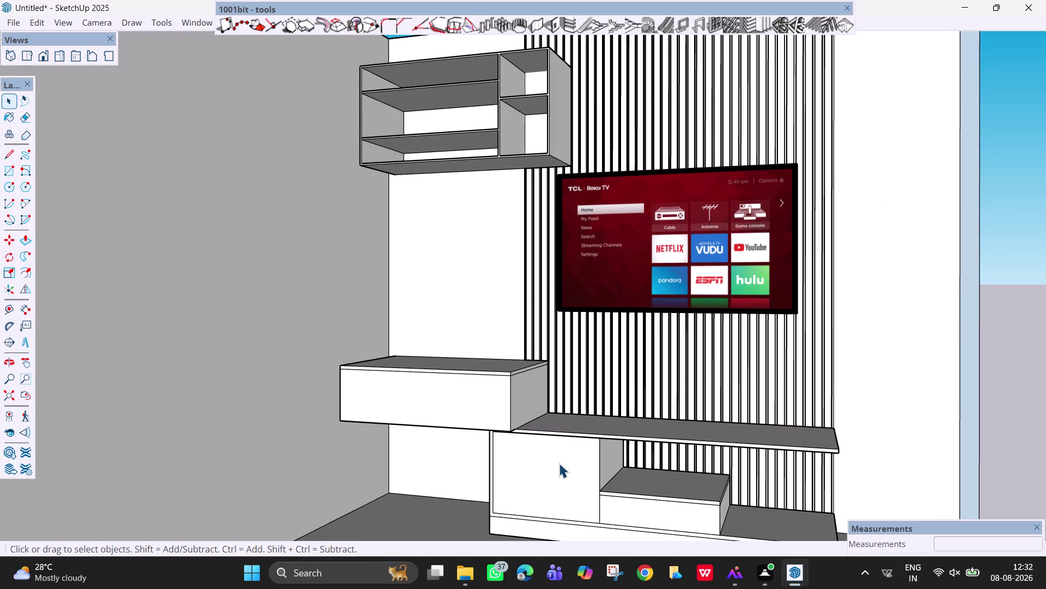
Offset the lower cabinet door face inward by 6 mm.
key(p)
click(559, 462)
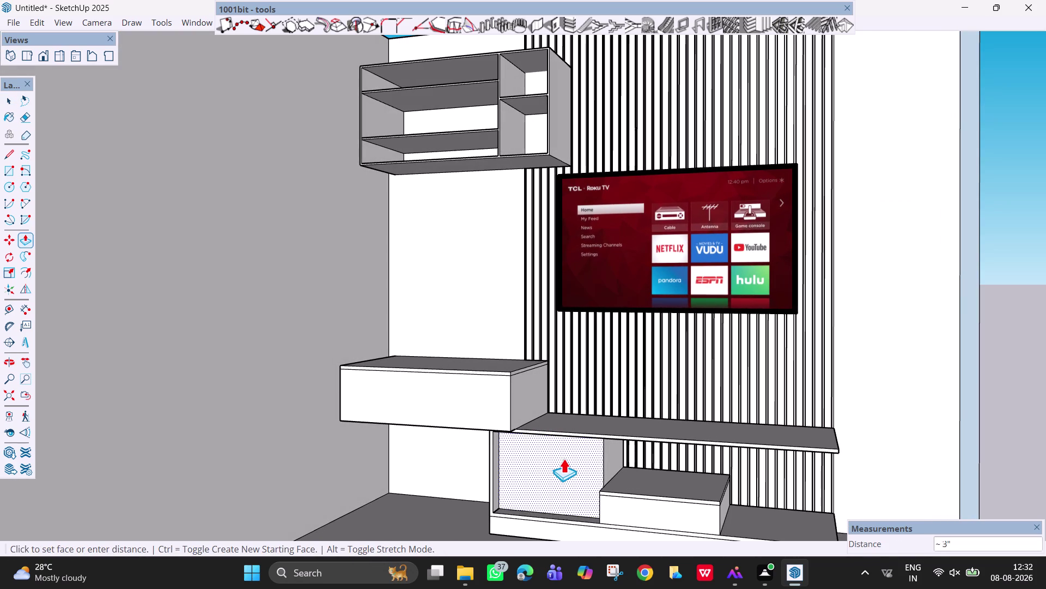
key(Escape)
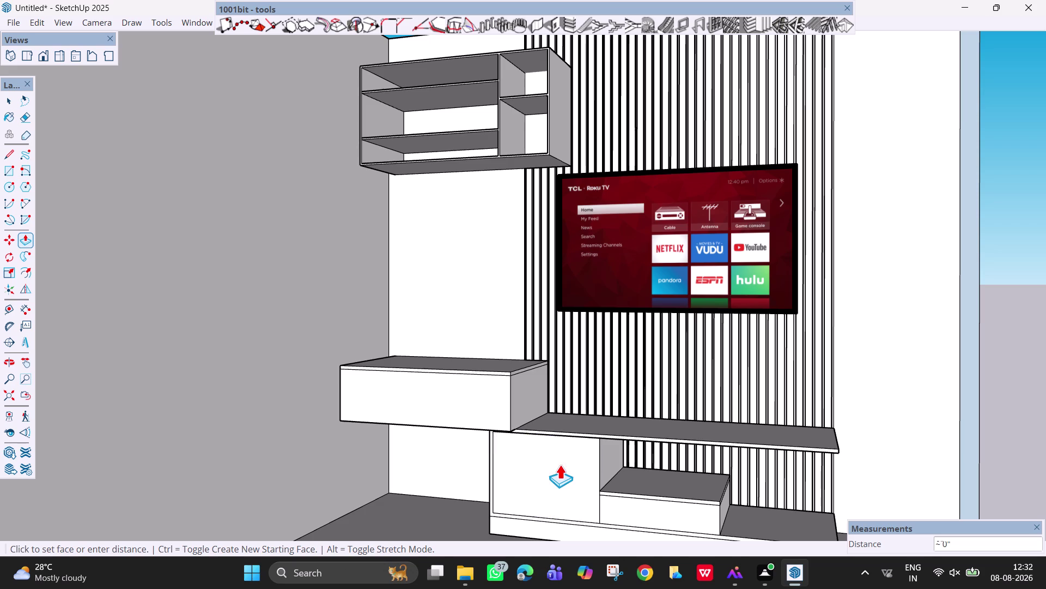
scroll(up, 3)
scroll(down, 3)
middle_drag(579, 465, 602, 453)
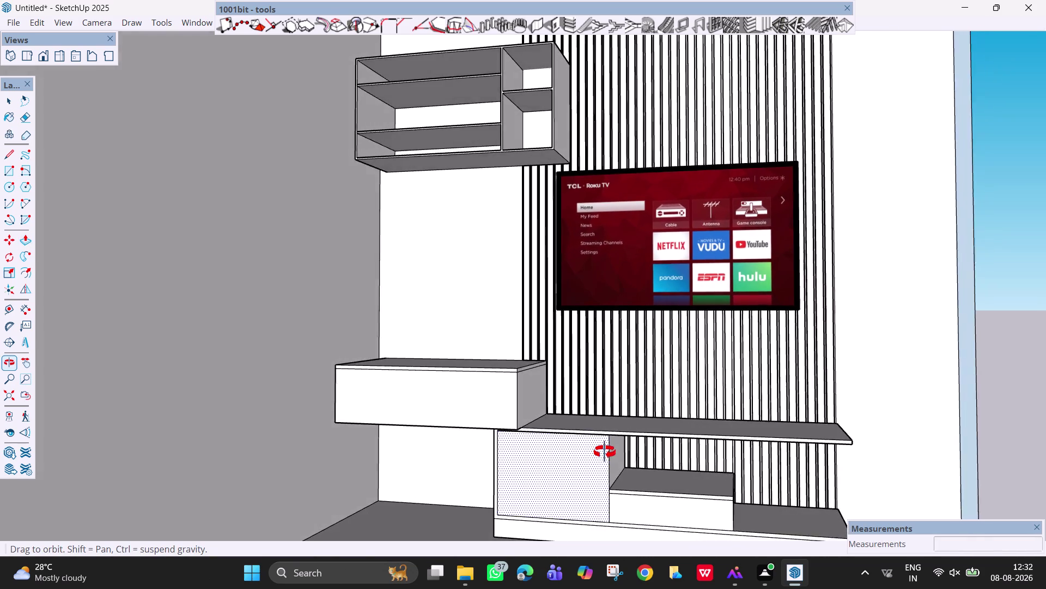
middle_drag(602, 453, 621, 442)
key(f)
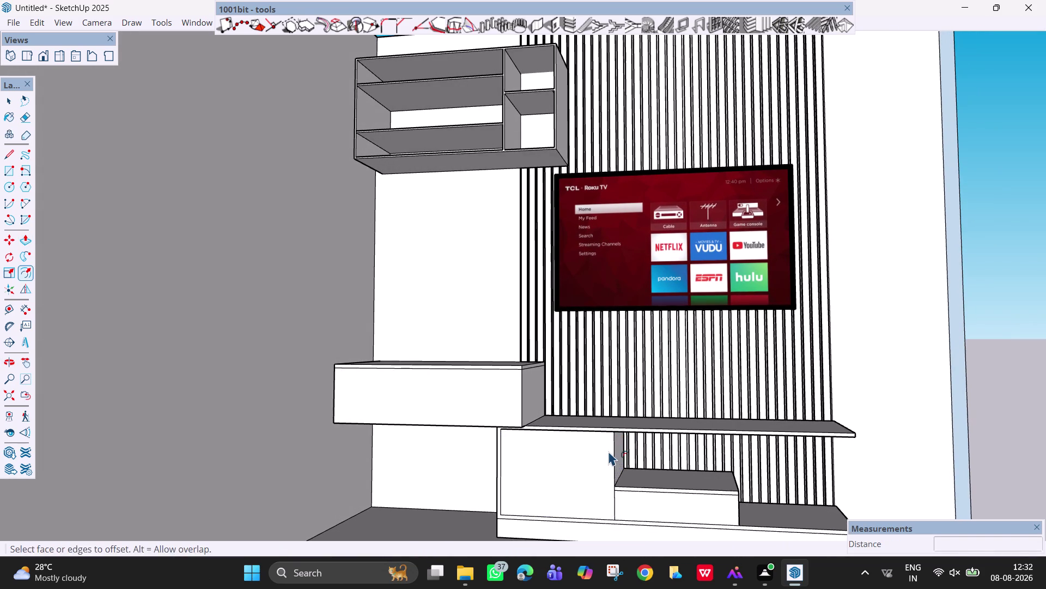
click(606, 454)
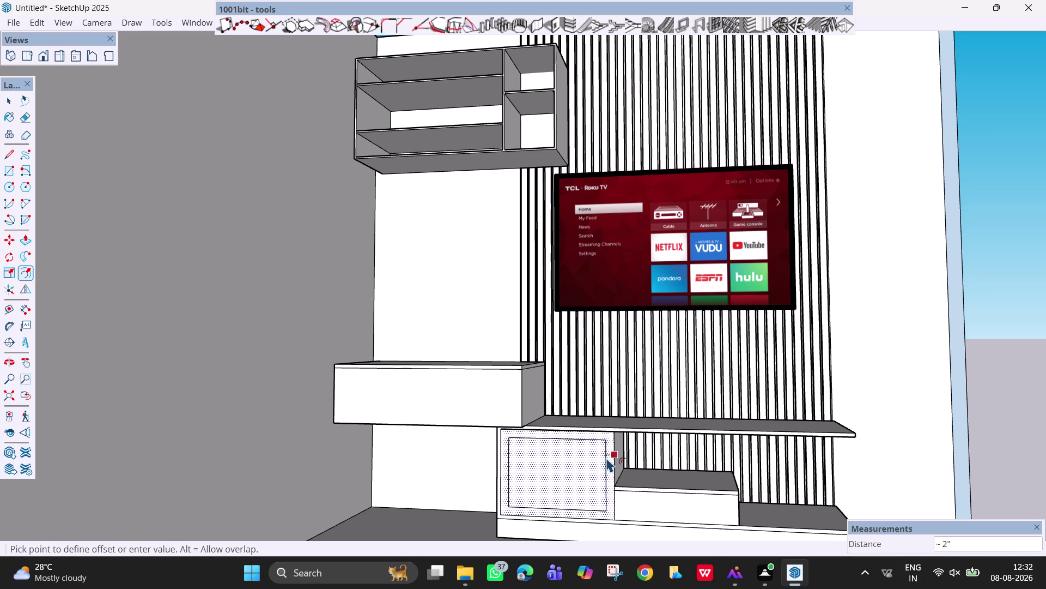
text(6mm)
key(Return)
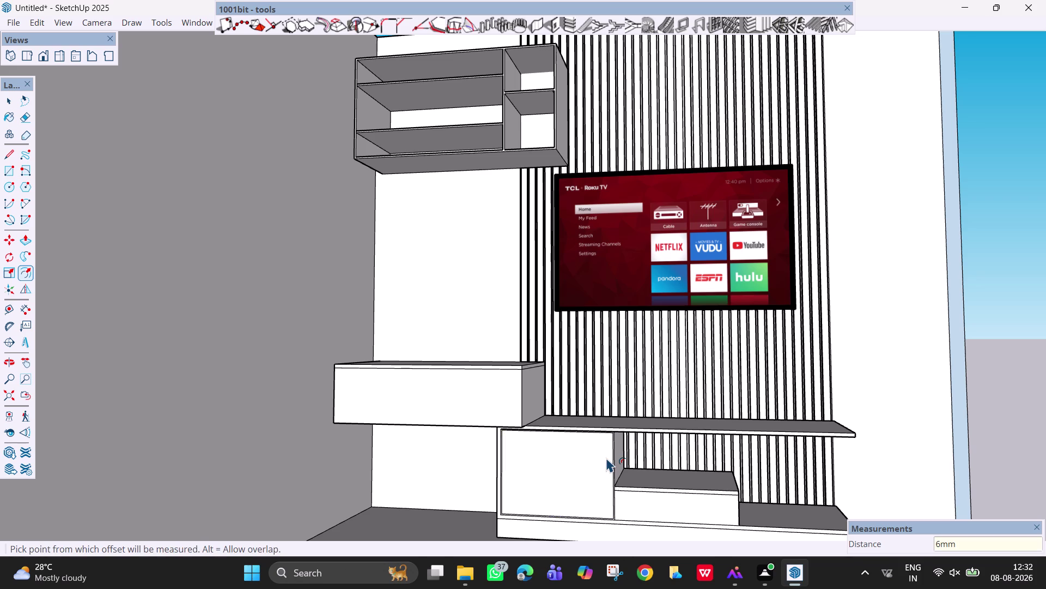
Offset the upper drawer front inward by 6 mm.
click(504, 391)
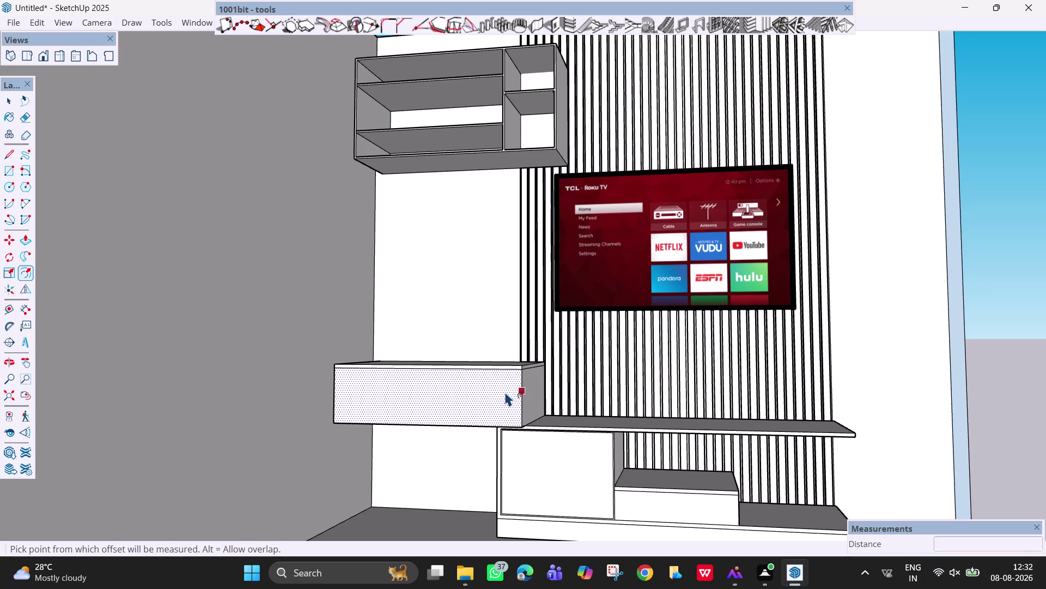
text(6)
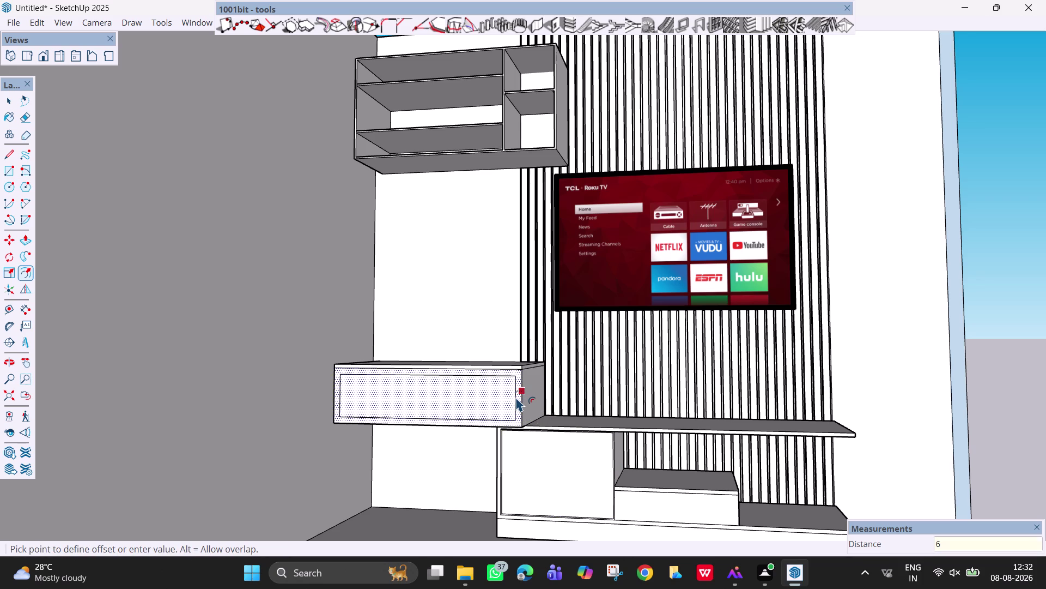
text(mm)
key(Return)
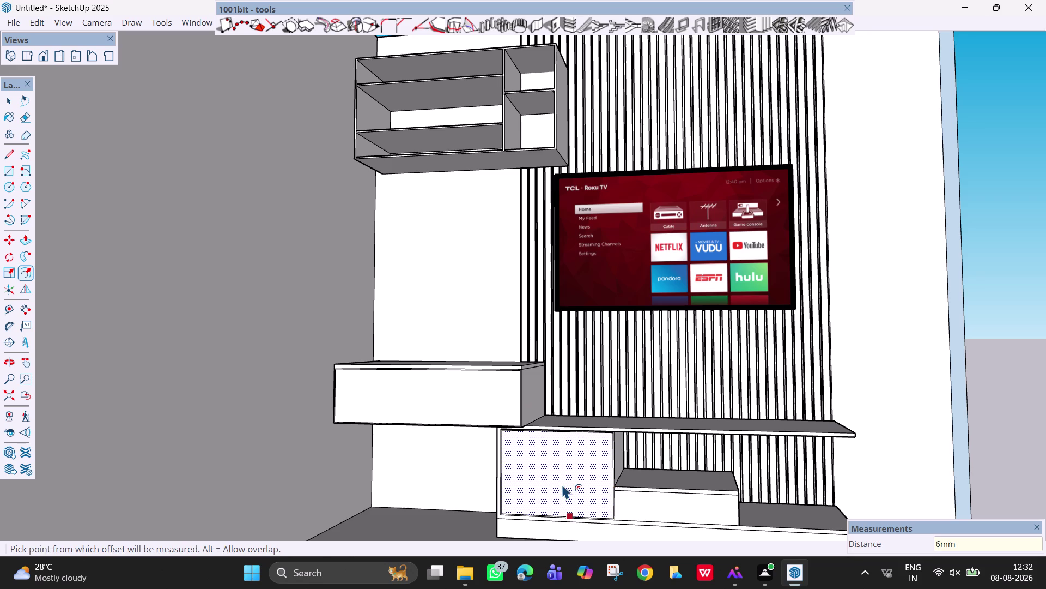
key(space)
scroll(up, 3)
middle_drag(553, 459, 462, 484)
key(Escape)
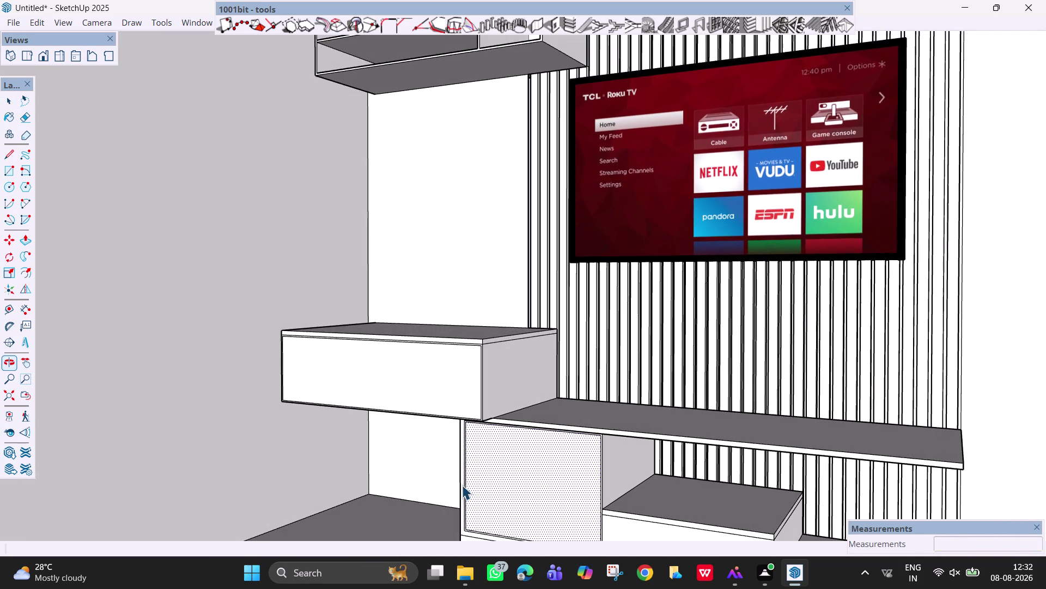
Push/pull the lower door's inset panel, entering a 36 mm distance.
key(p)
click(547, 473)
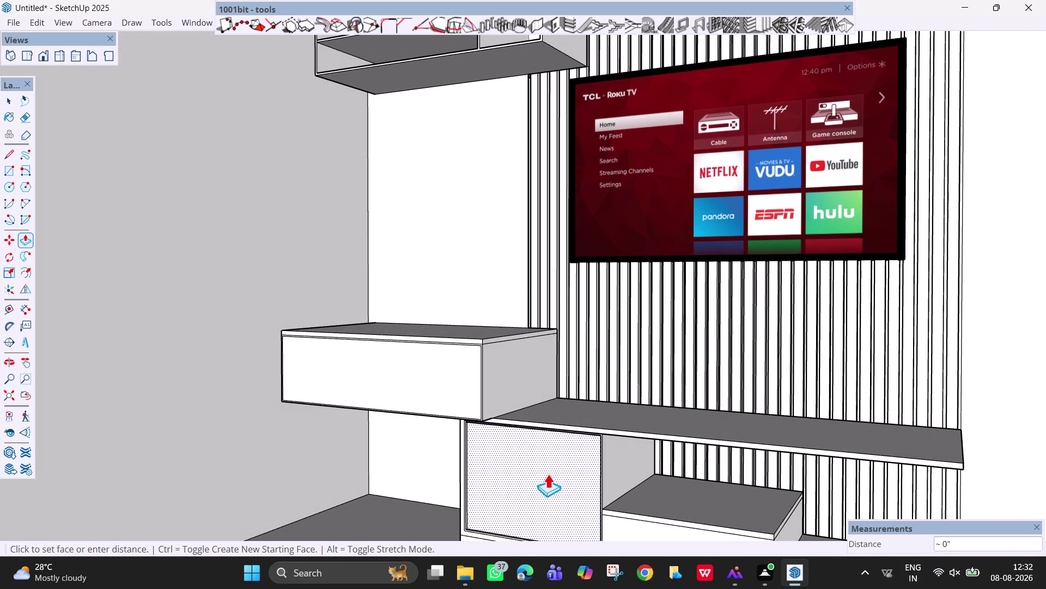
text(18m)
text(m)
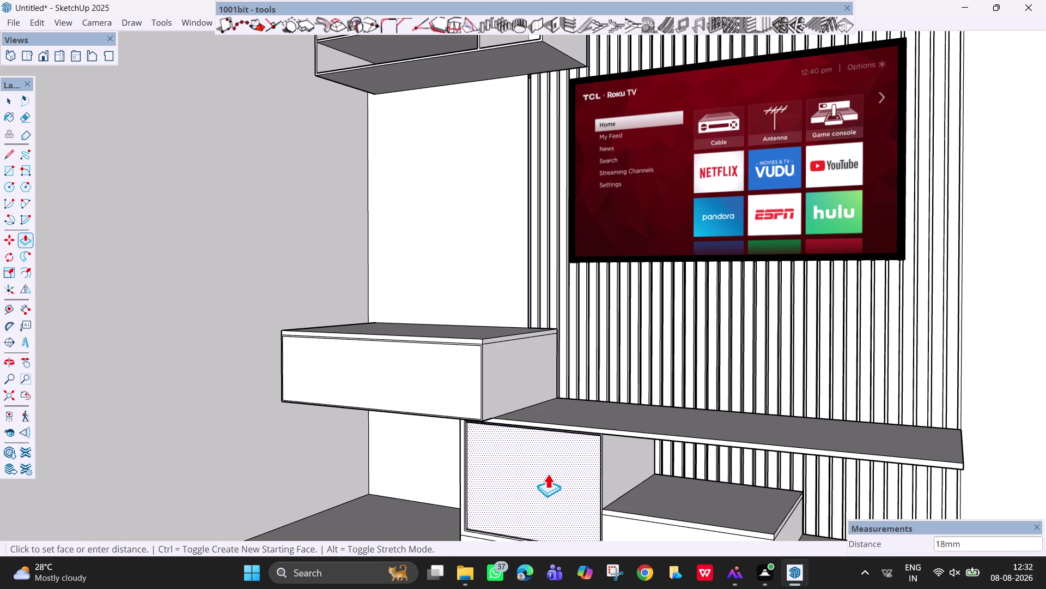
scroll(up, 3)
middle_drag(554, 476, 586, 482)
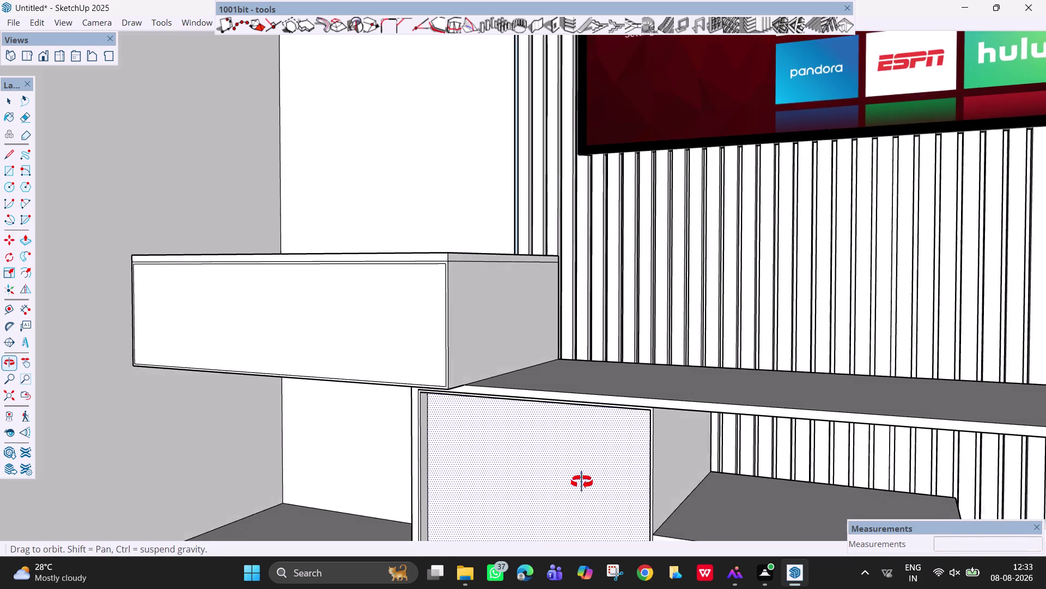
middle_drag(585, 482, 652, 493)
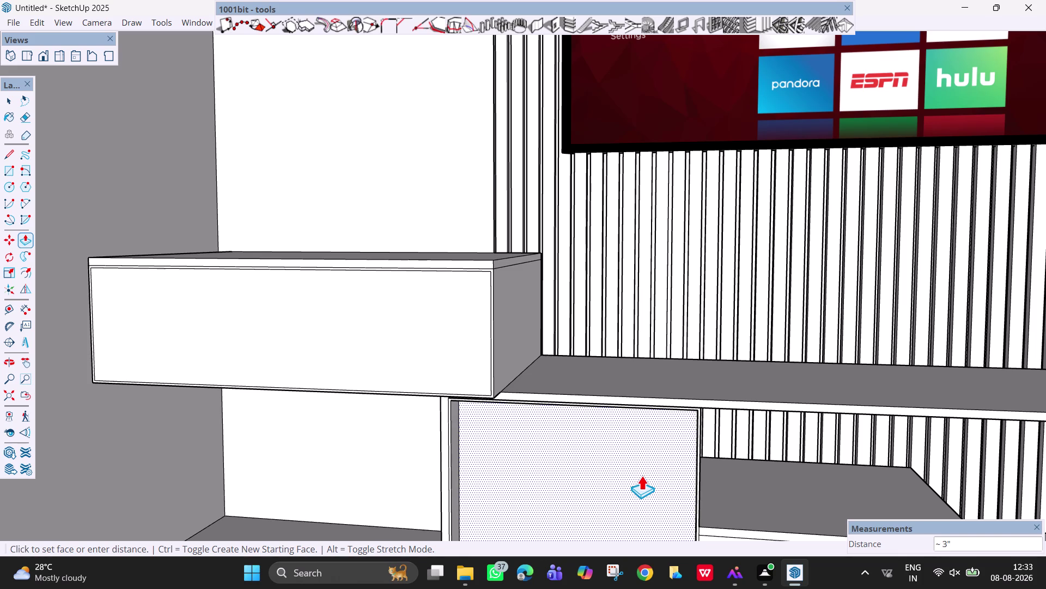
text(36)
text(m)
text(m)
key(Return)
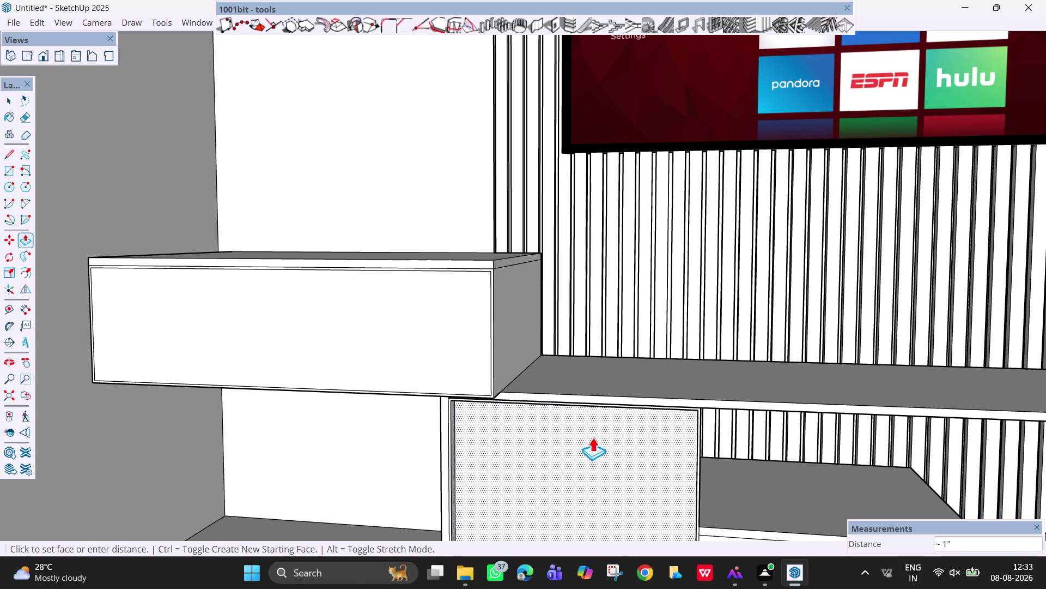
Retry an 18 mm push on the door panel, undoing the oversized pull.
click(593, 437)
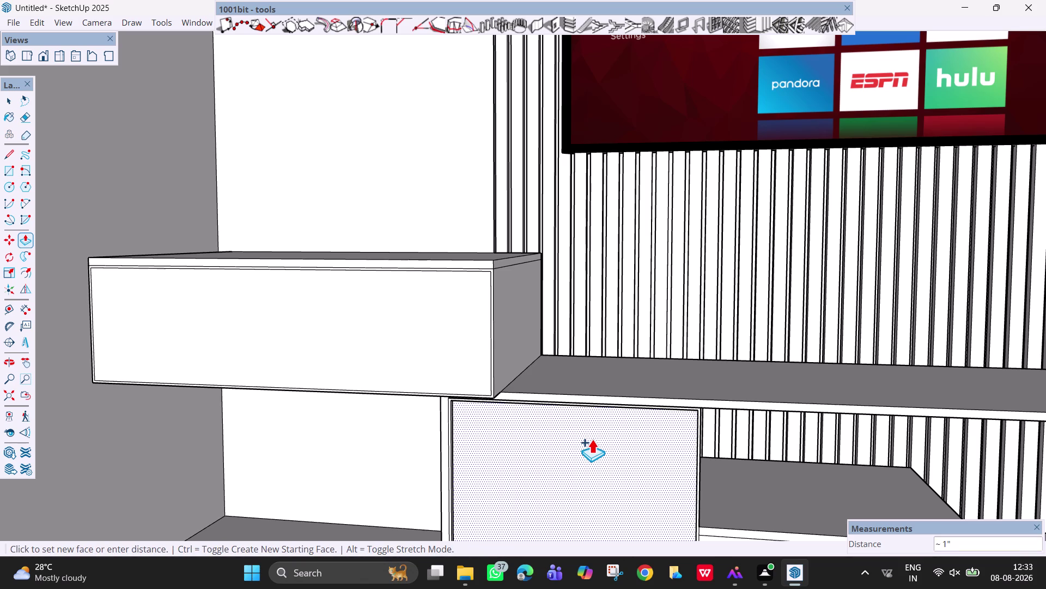
text(18)
key(Return)
key(Return)
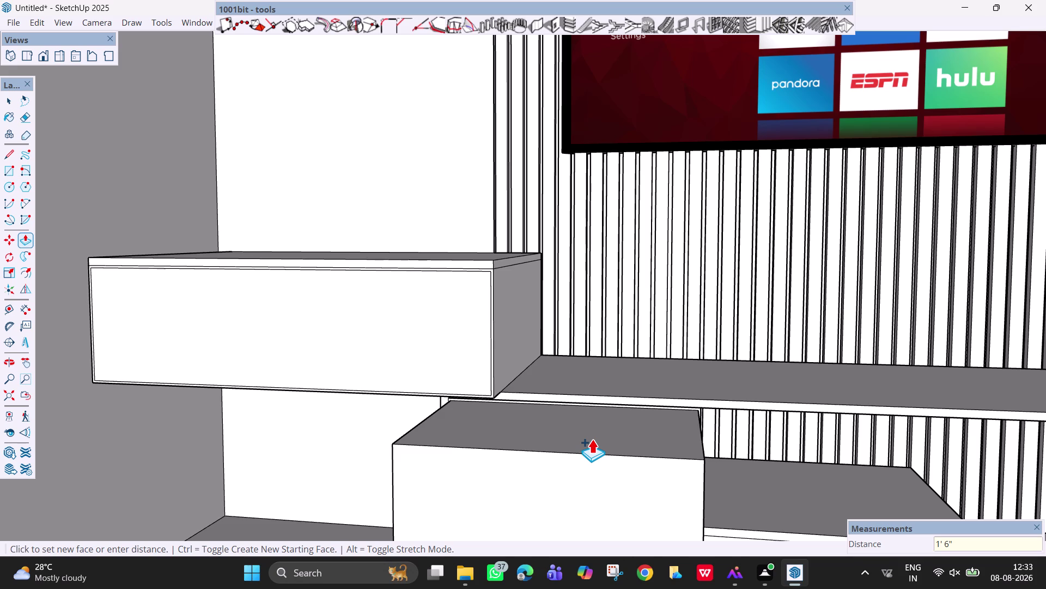
key(ctrl+z)
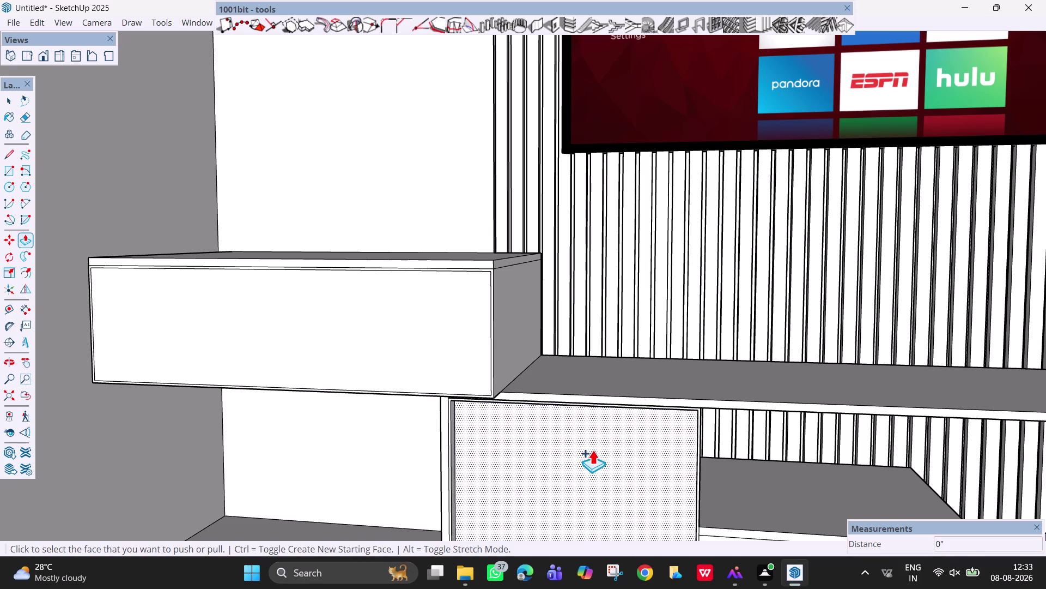
text(18)
drag(592, 448, 595, 453)
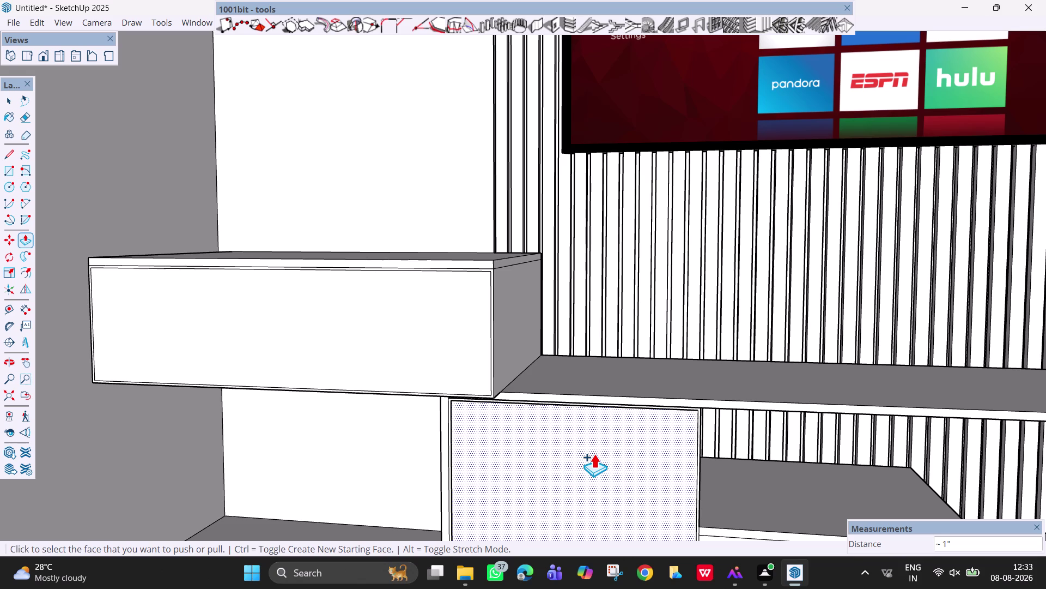
Push the door panel 18 mm, then undo the push.
text(18)
text(m)
text(m)
key(Return)
scroll(up, 3)
middle_drag(677, 447, 513, 448)
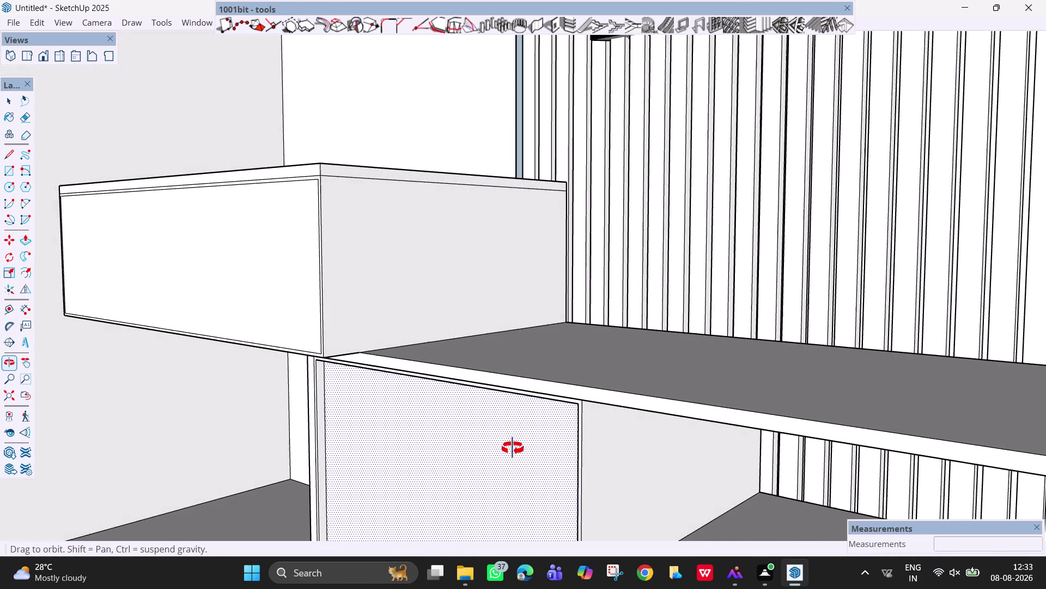
middle_drag(512, 448, 836, 442)
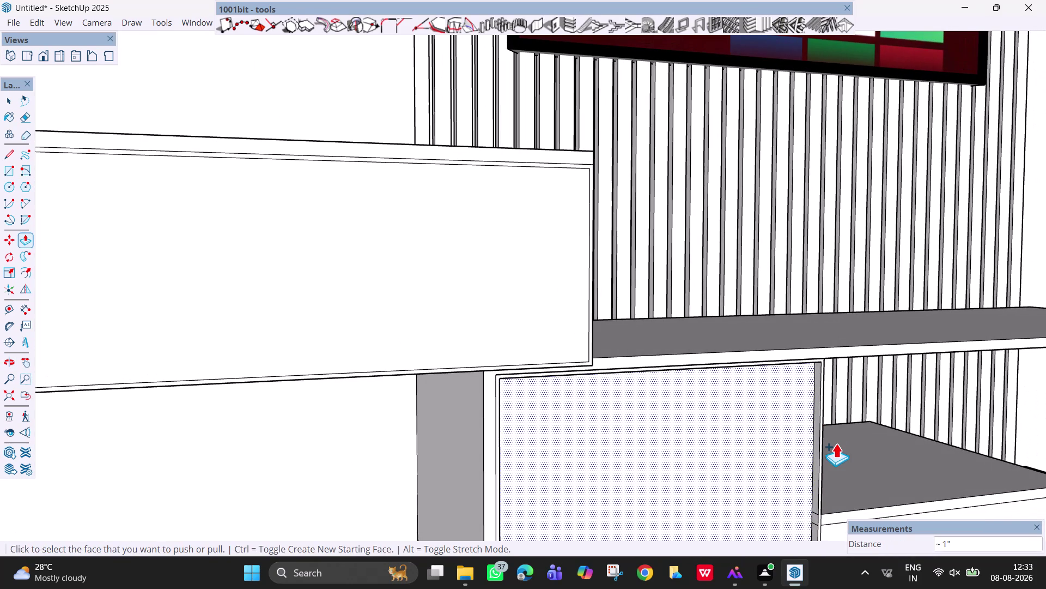
key(ctrl+z)
key(ctrl+z)
Extrude the front face of the bottom base strip by 36 mm.
middle_drag(752, 428, 613, 435)
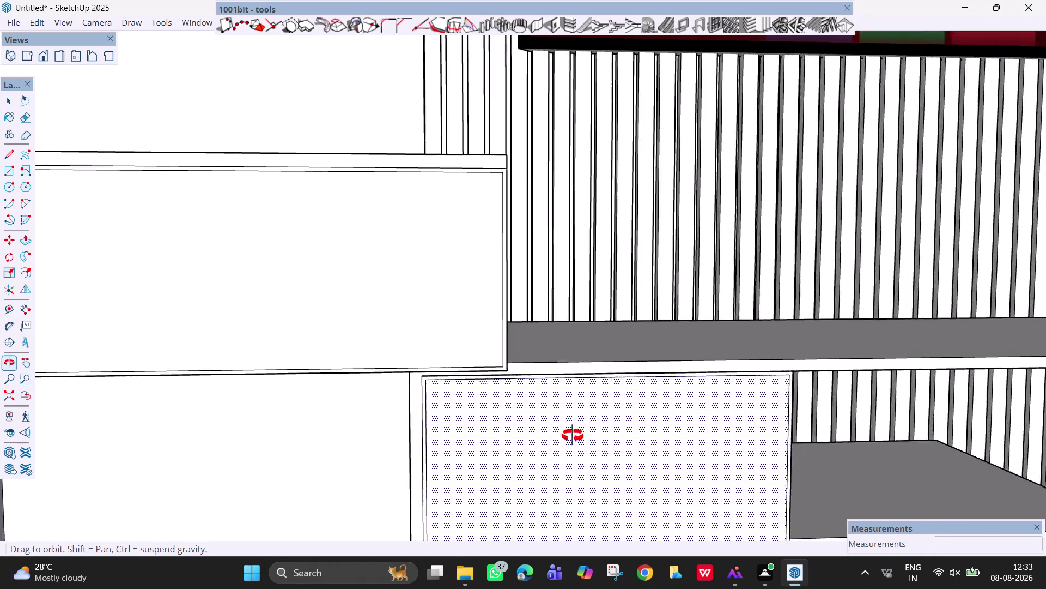
middle_drag(614, 436, 508, 436)
middle_drag(489, 422, 379, 473)
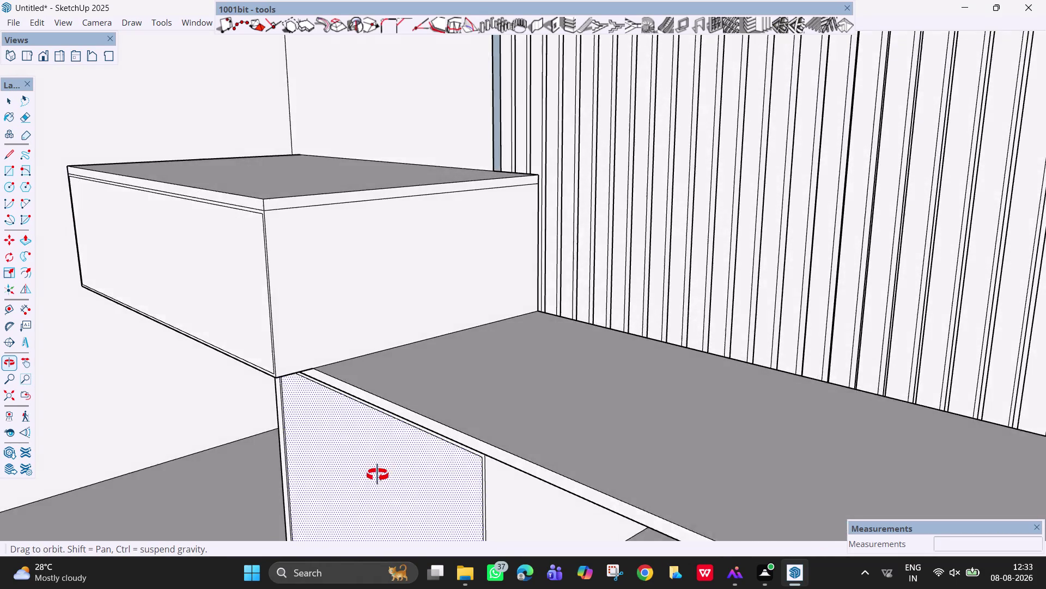
middle_drag(379, 473, 393, 502)
scroll(up, 3)
middle_drag(551, 383, 577, 403)
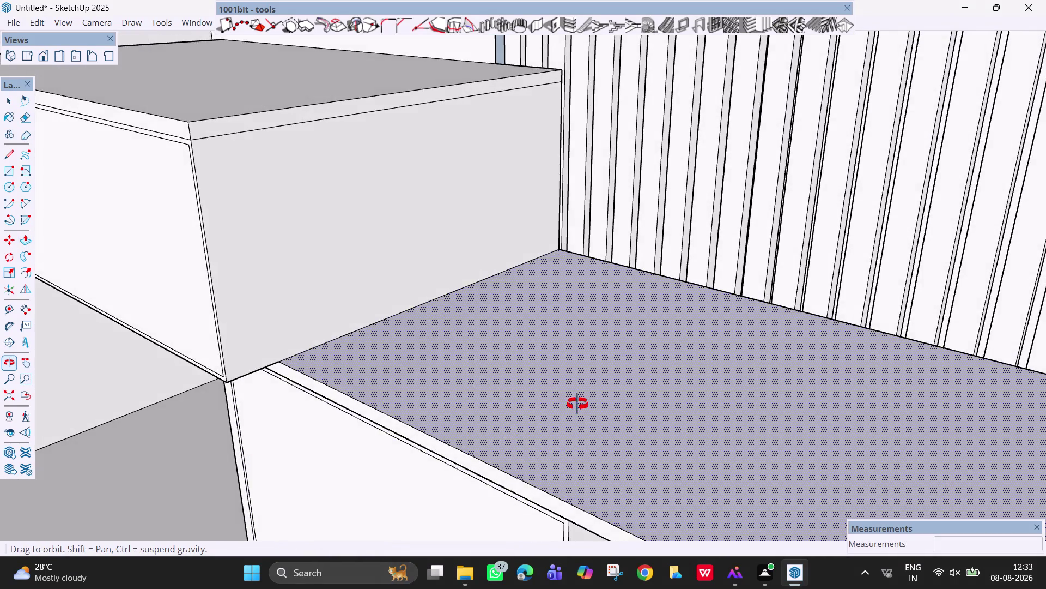
middle_drag(576, 403, 718, 399)
middle_drag(718, 399, 720, 408)
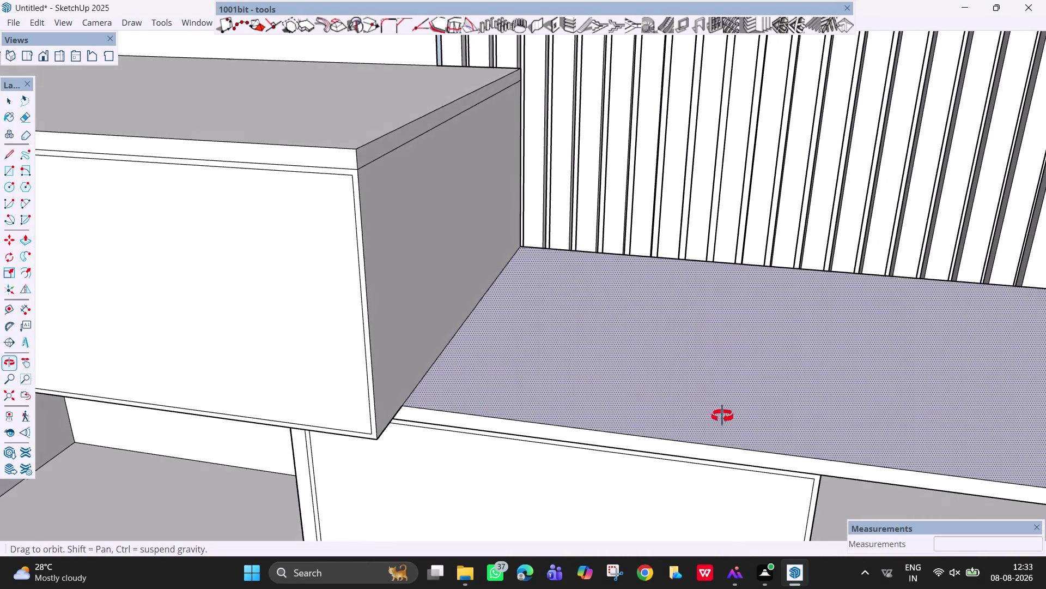
middle_drag(720, 408, 726, 441)
scroll(up, 3)
scroll(up, 3)
middle_drag(611, 479, 603, 502)
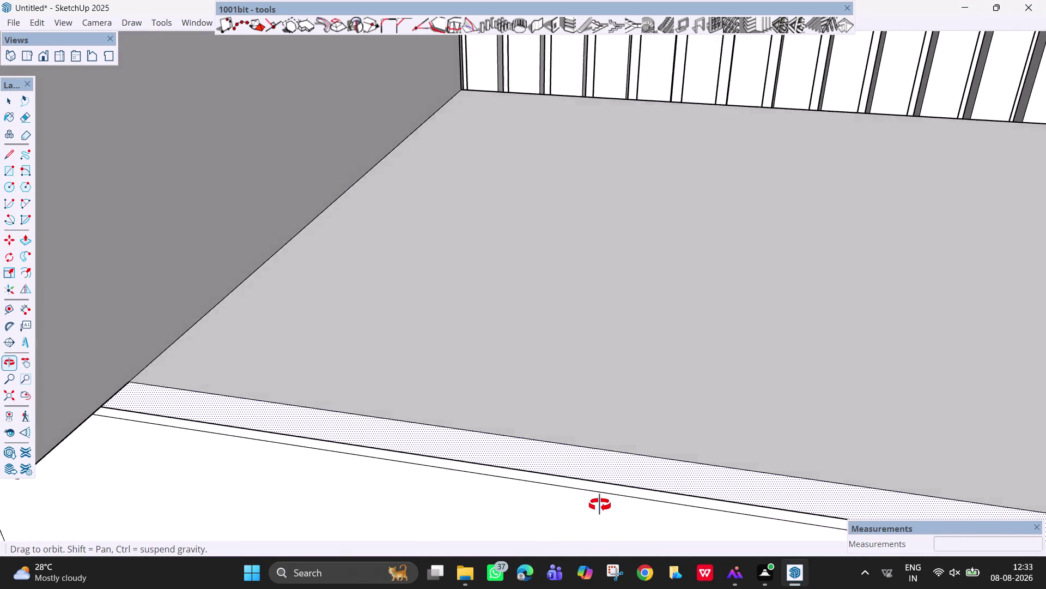
middle_drag(602, 502, 593, 449)
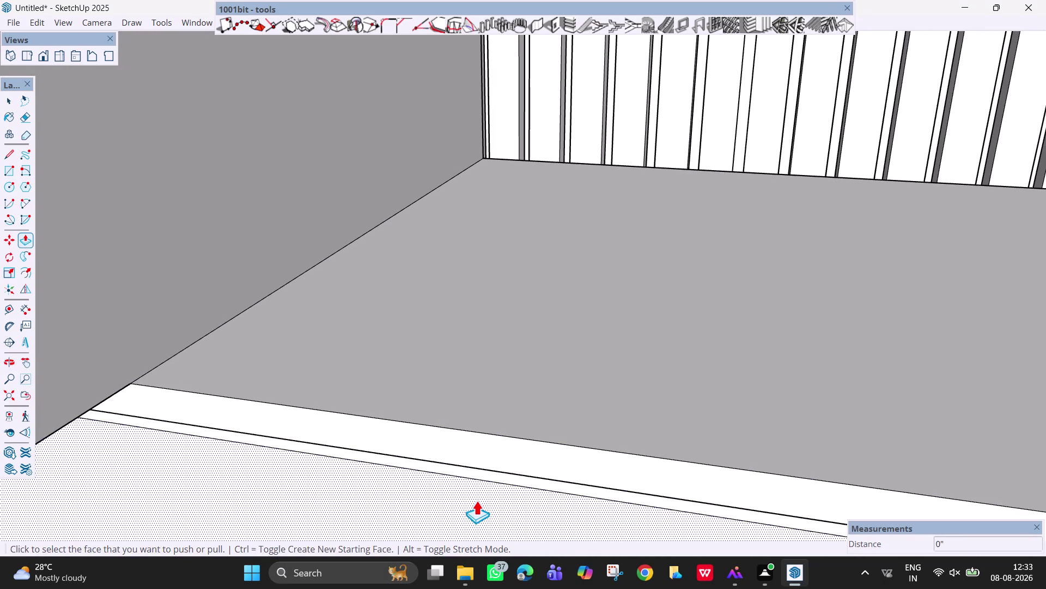
click(476, 500)
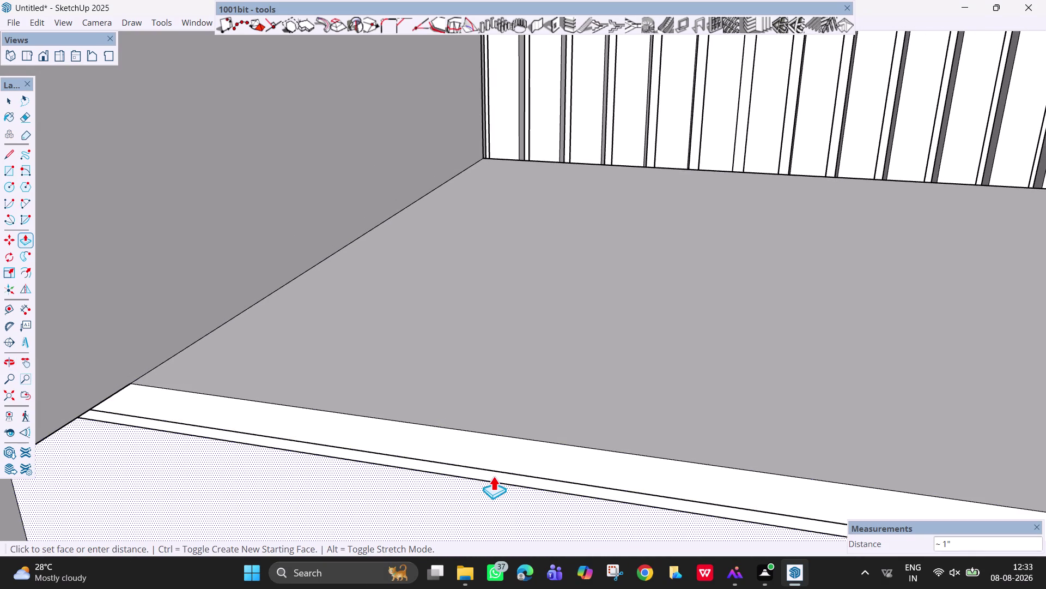
scroll(down, 3)
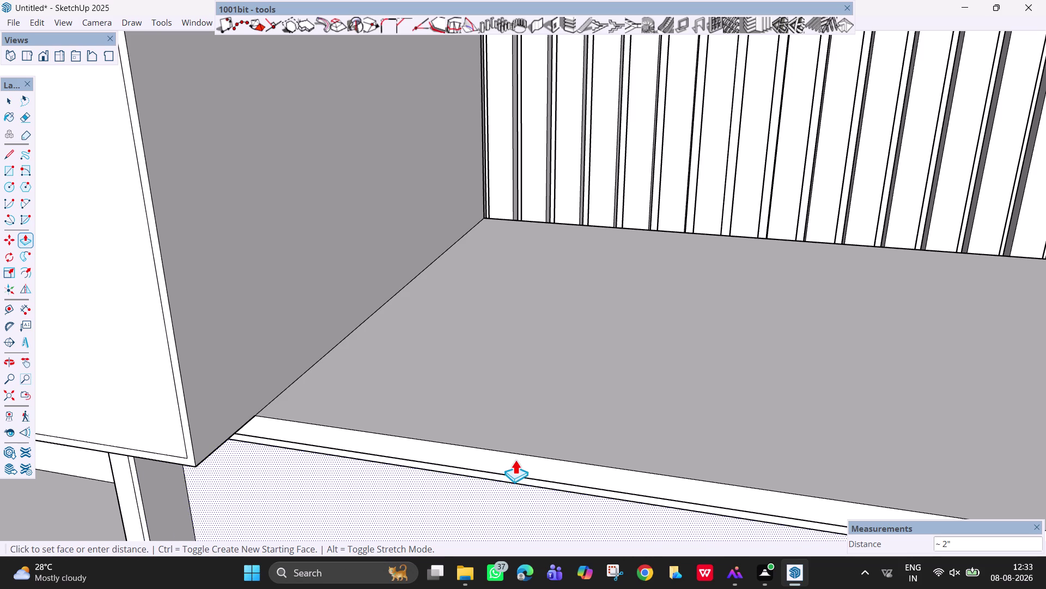
text(36m)
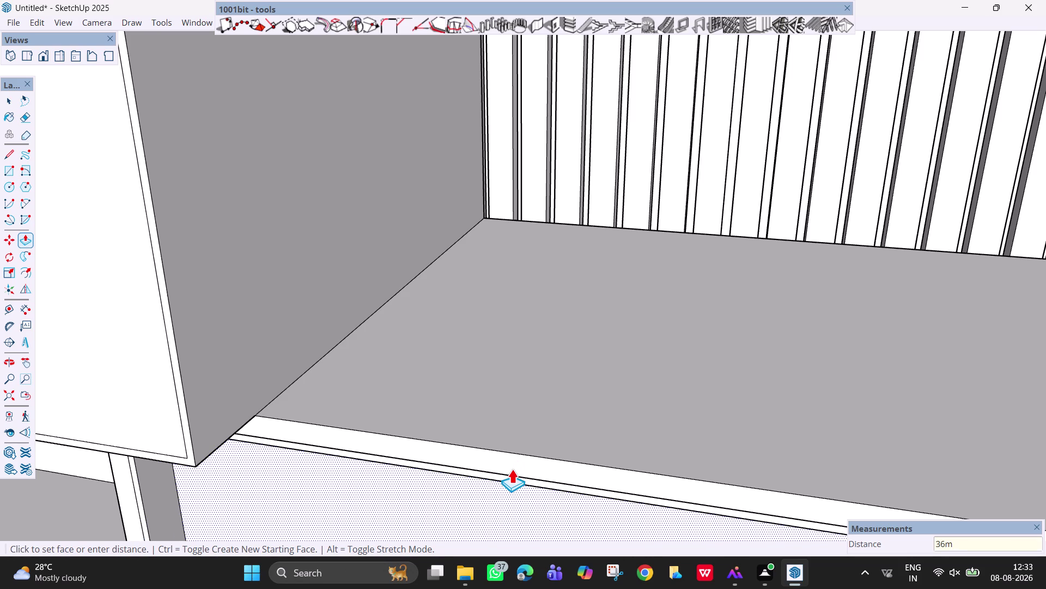
text(m)
key(Return)
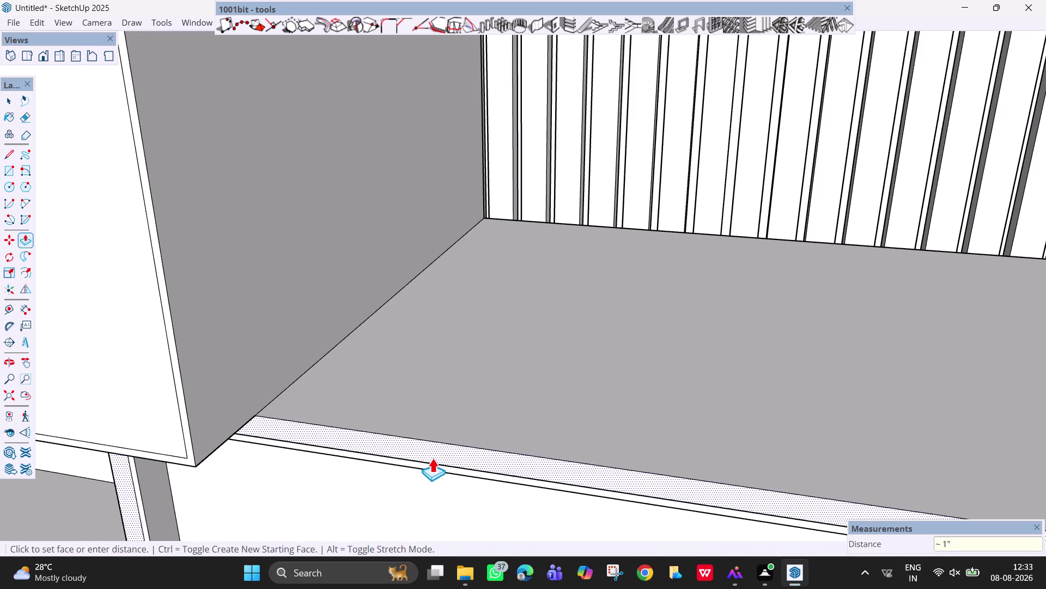
Pan the view over to the front panel.
scroll(down, 3)
middle_drag(412, 497, 422, 445)
key(h)
drag(432, 479, 520, 303)
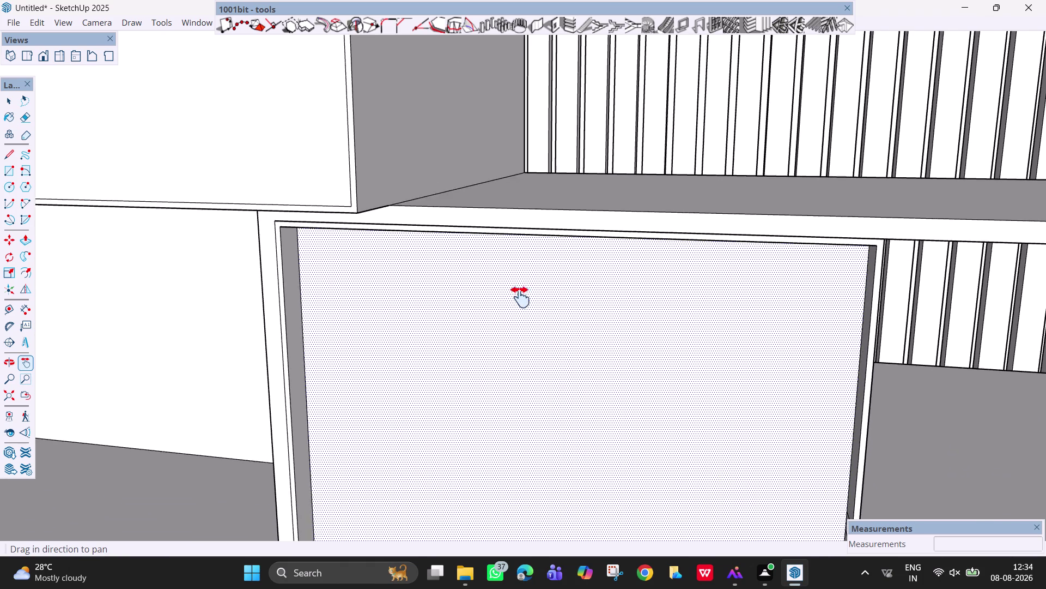
Draw a vertical line down the front panel from its top edge midpoint.
drag(521, 304, 512, 211)
middle_drag(552, 315, 600, 305)
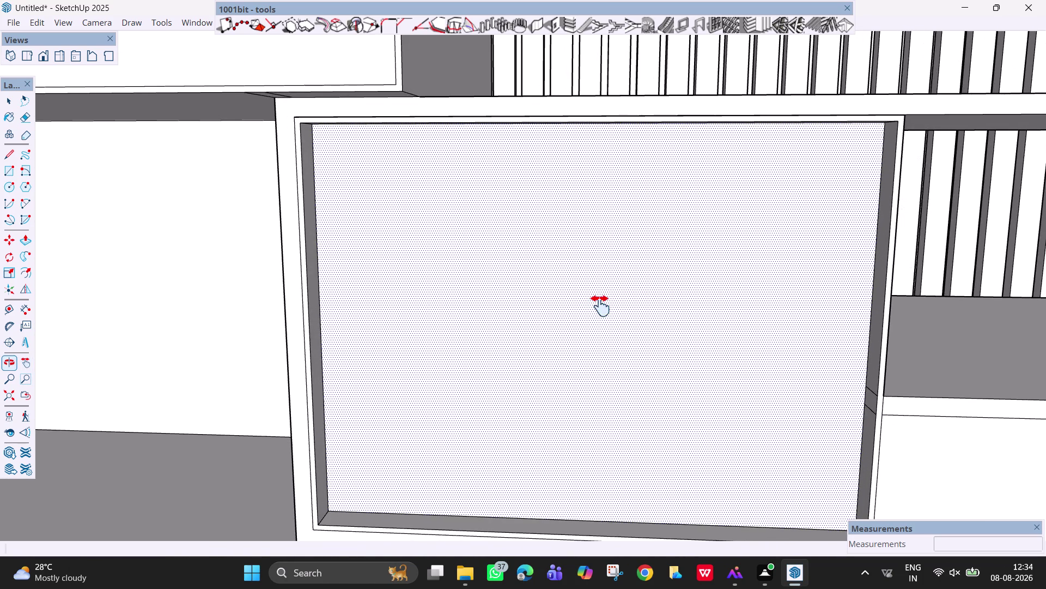
key(Escape)
key(space)
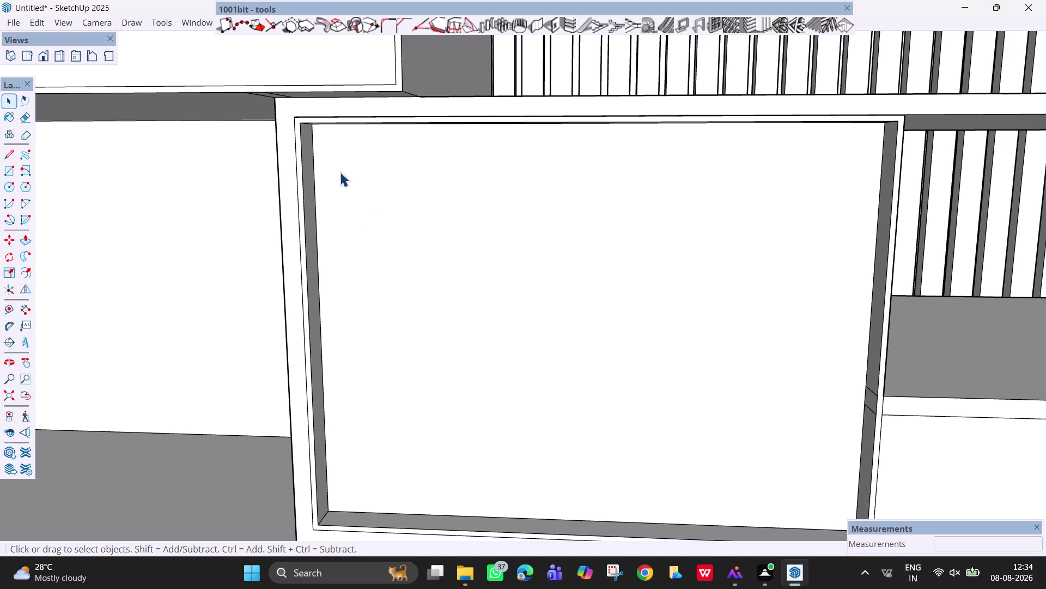
scroll(up, 3)
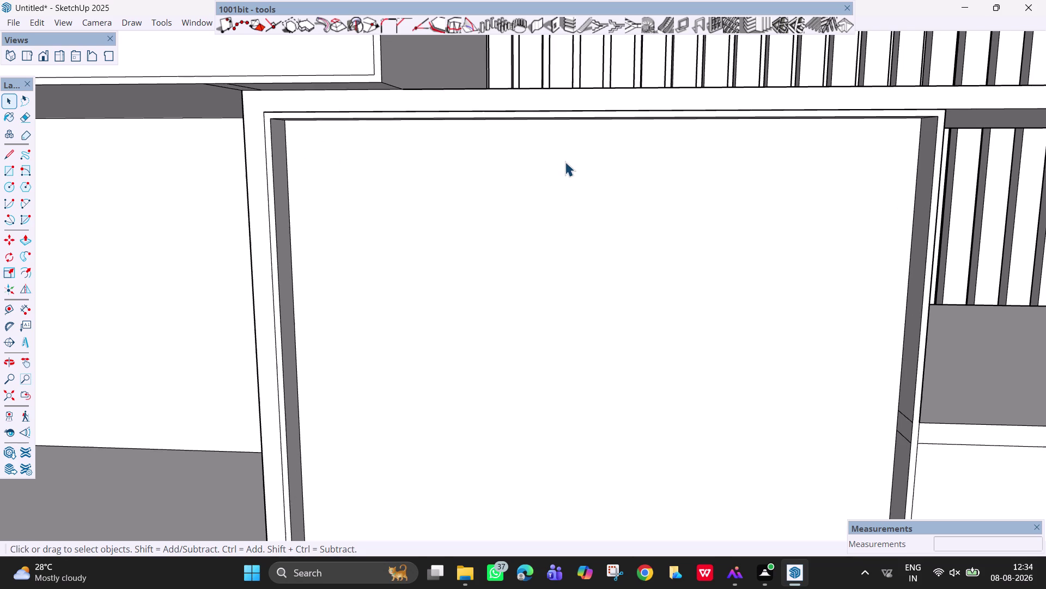
middle_drag(574, 169, 584, 126)
middle_click(581, 126)
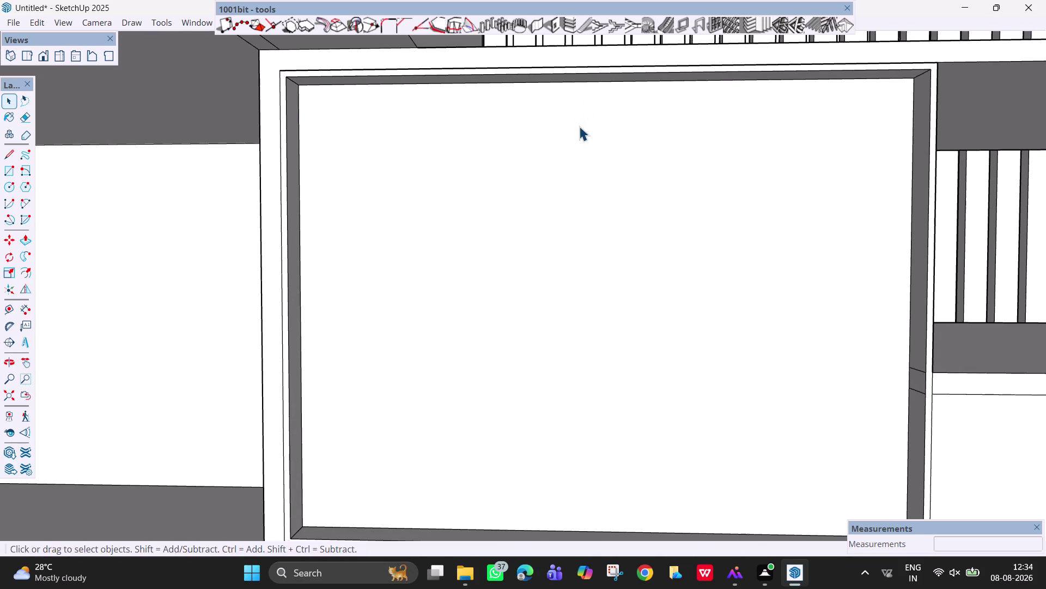
key(l)
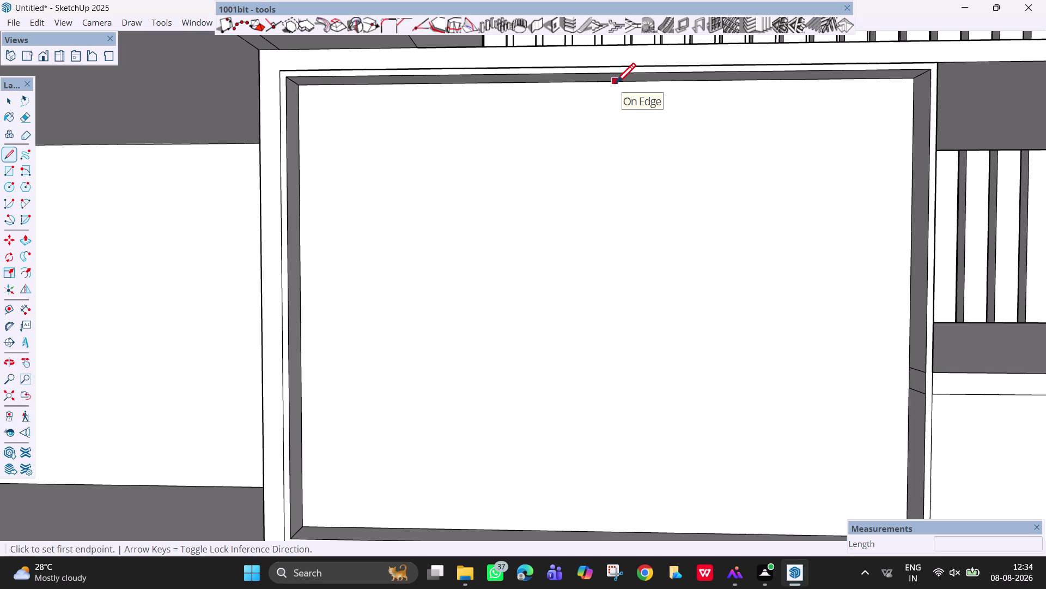
click(599, 82)
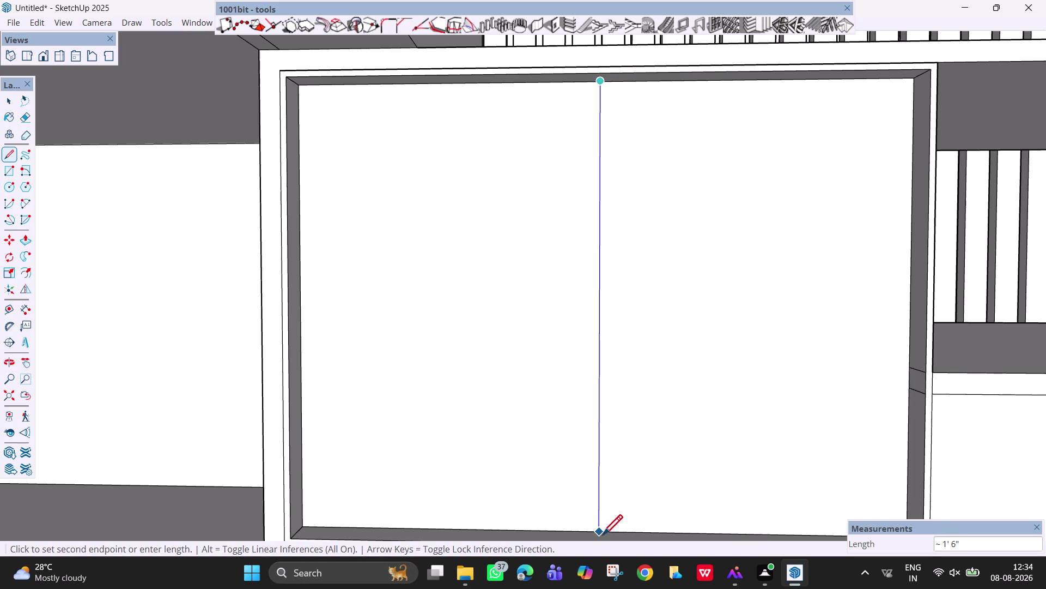
click(602, 531)
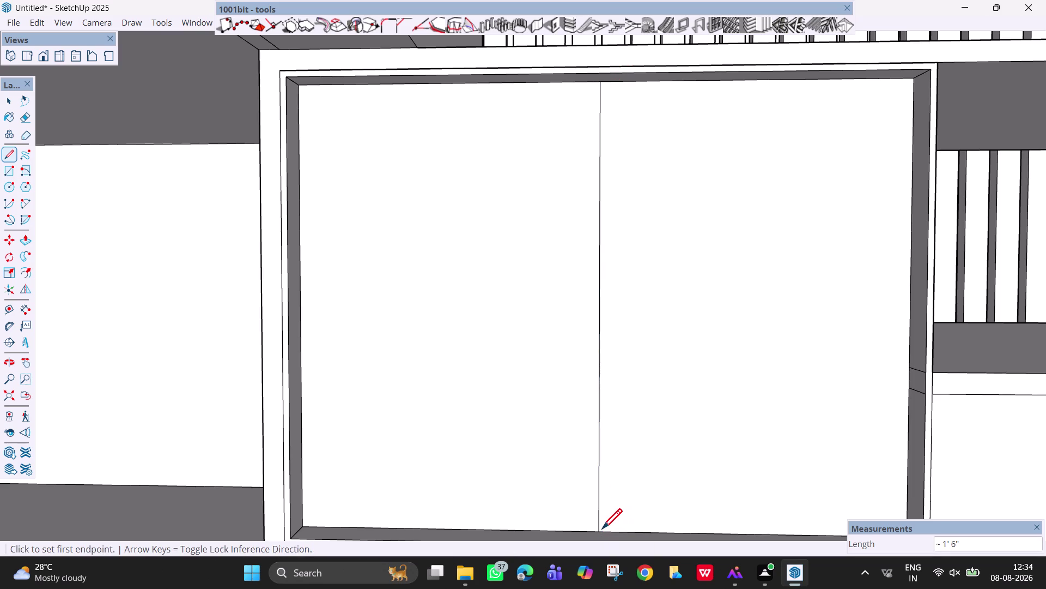
key(space)
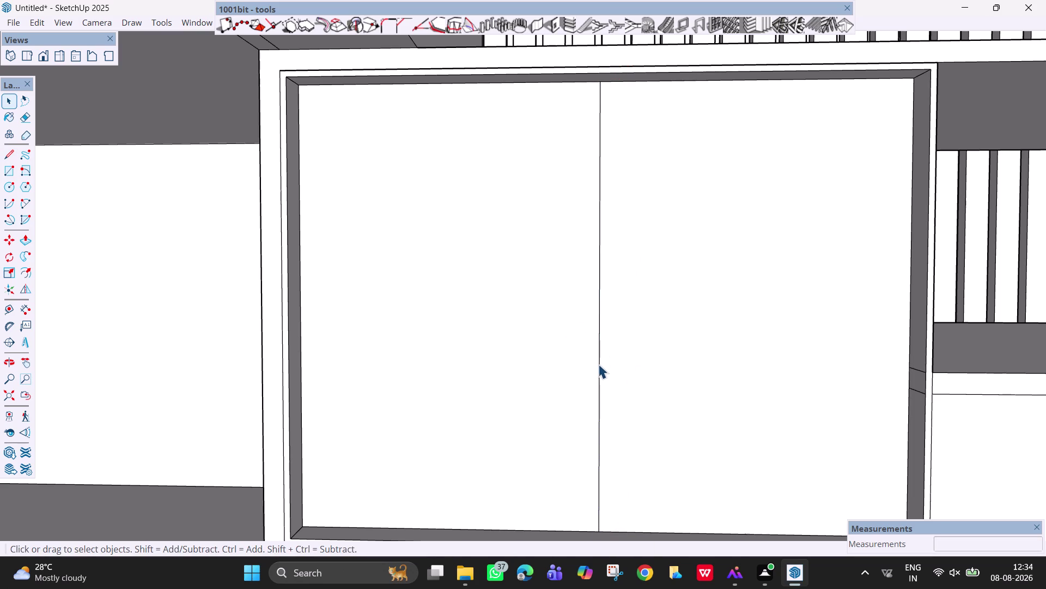
Copy the vertical centre line 3 mm to the side.
click(599, 364)
key(m)
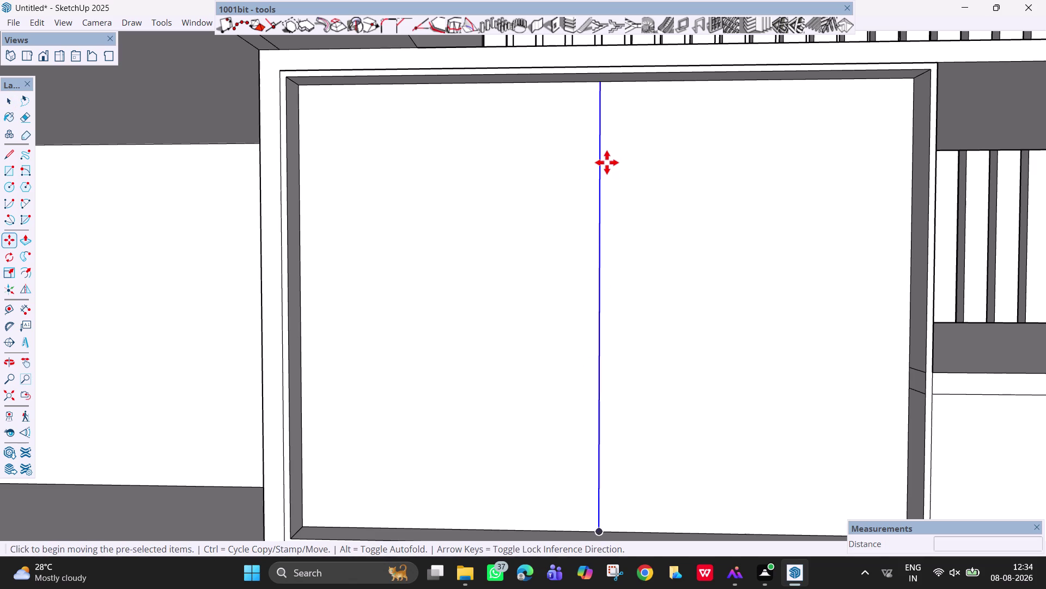
click(601, 83)
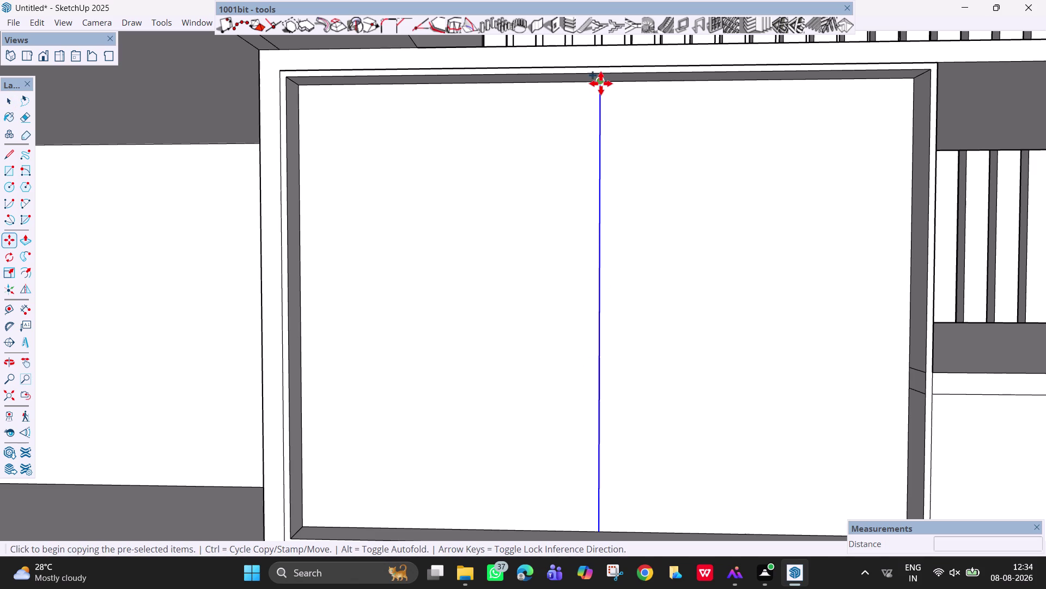
scroll(up, 3)
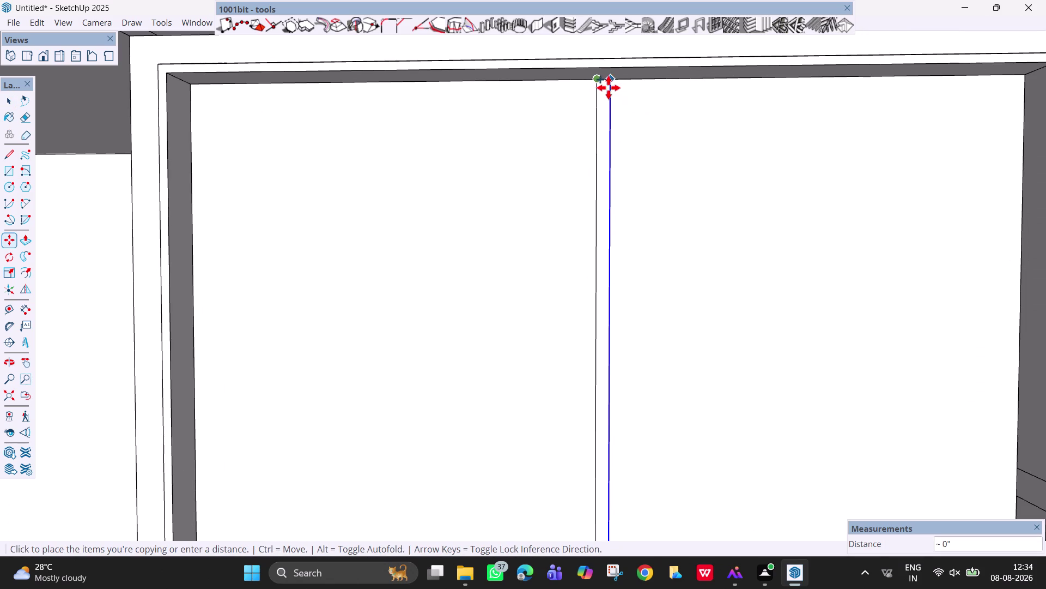
text(3)
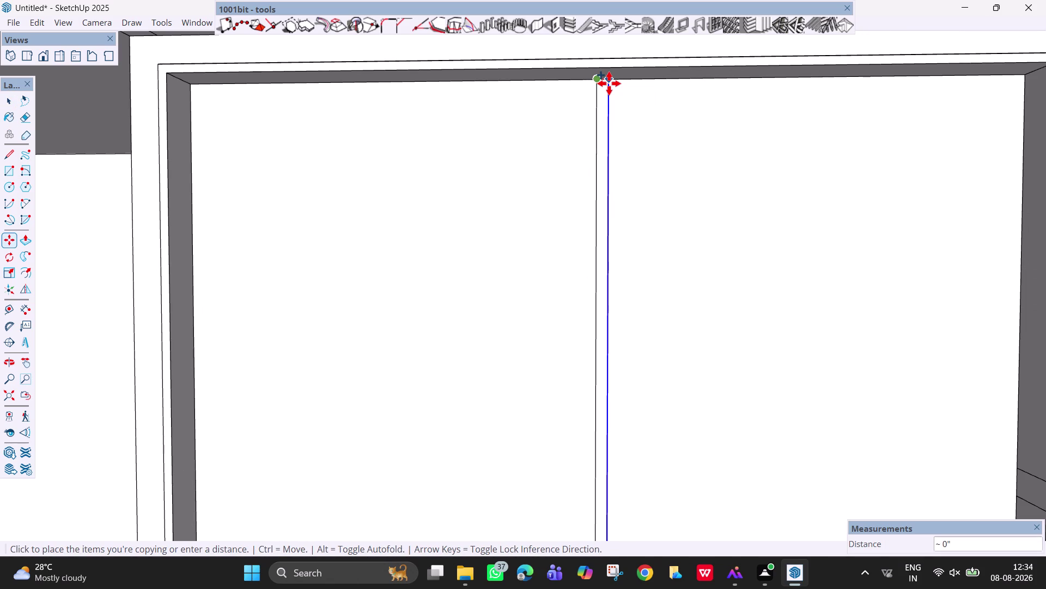
text(mm)
key(Return)
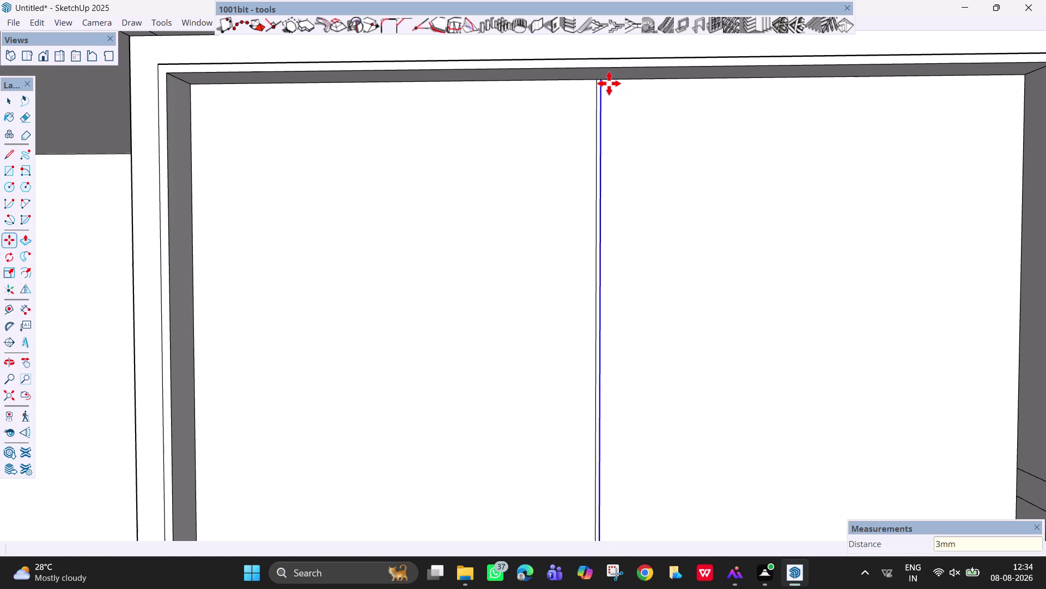
Copy the line again at 6 mm and erase the original centre line.
click(601, 77)
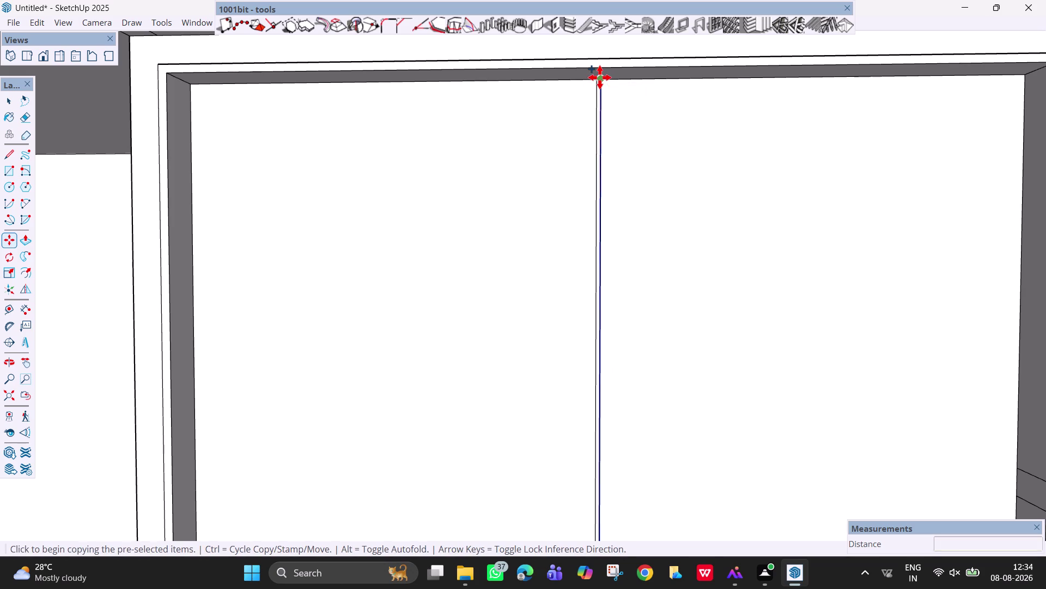
text(6)
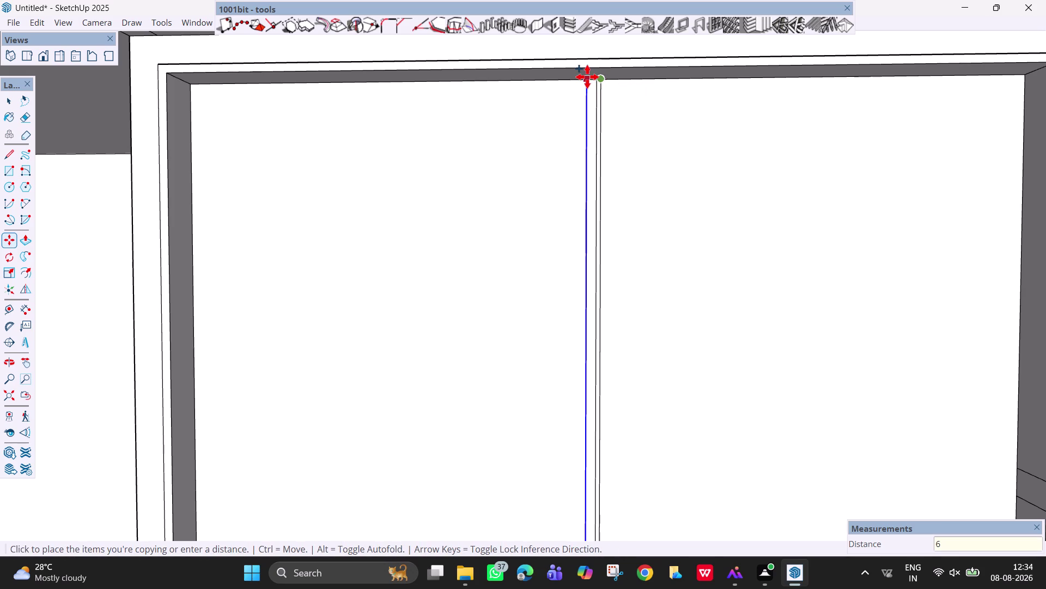
text(mm)
key(Return)
key(Escape)
key(space)
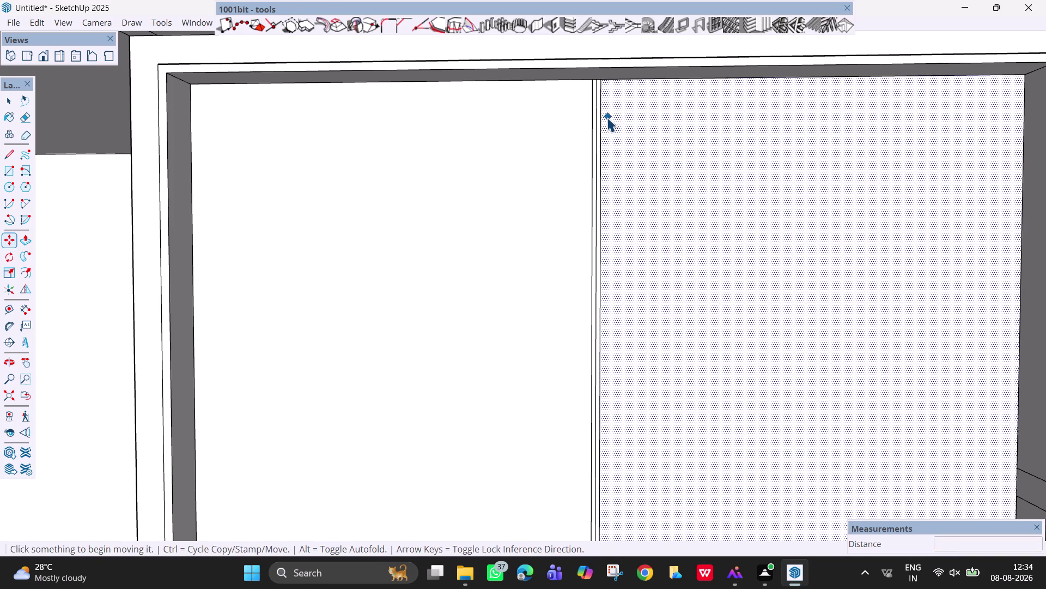
key(e)
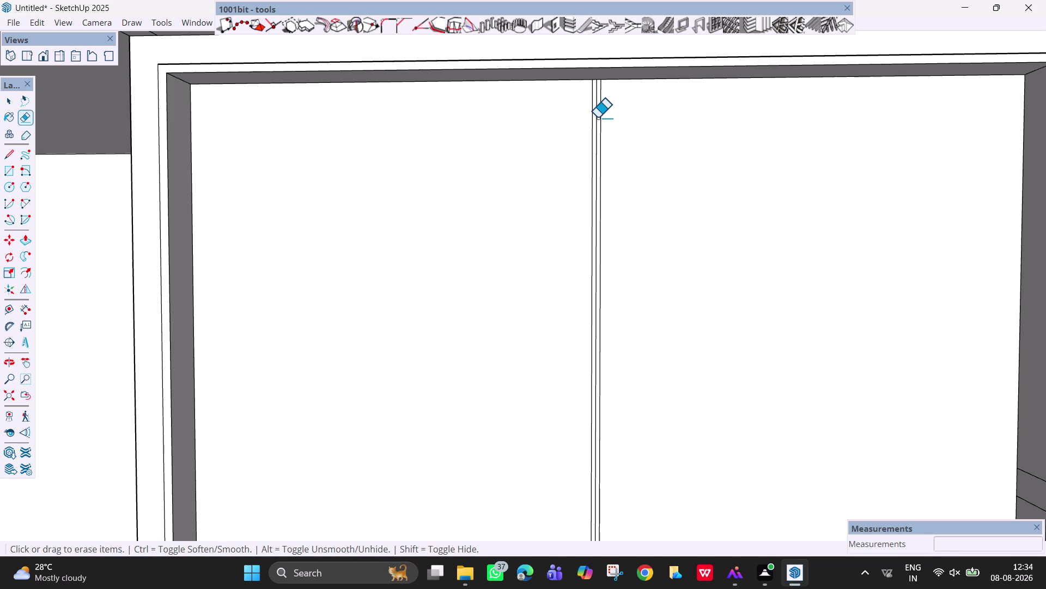
click(598, 117)
scroll(down, 3)
Pull the left door face out 18 mm.
middle_drag(641, 326, 602, 359)
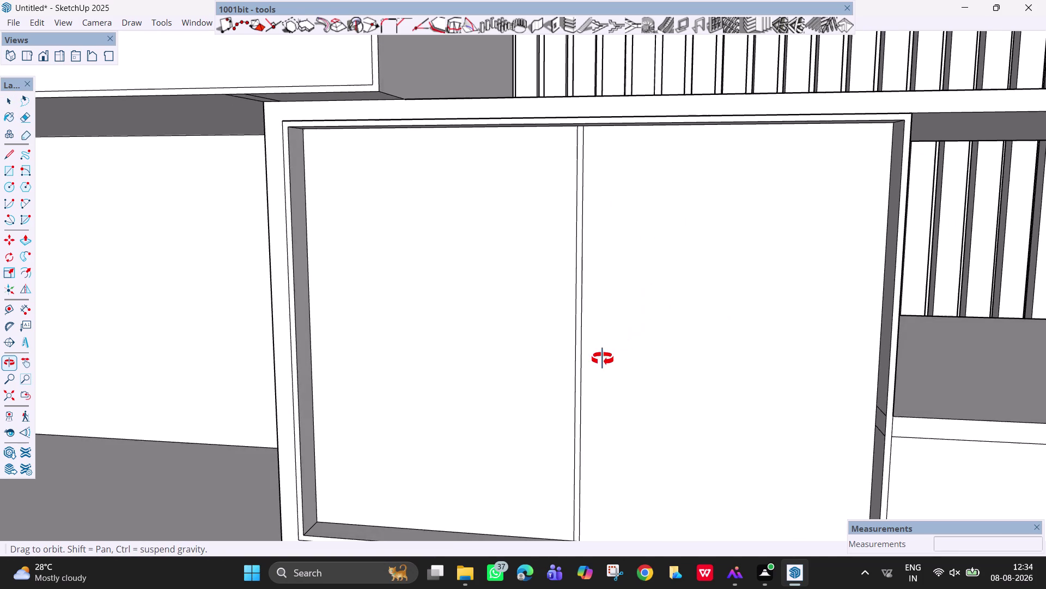
middle_drag(603, 359, 633, 350)
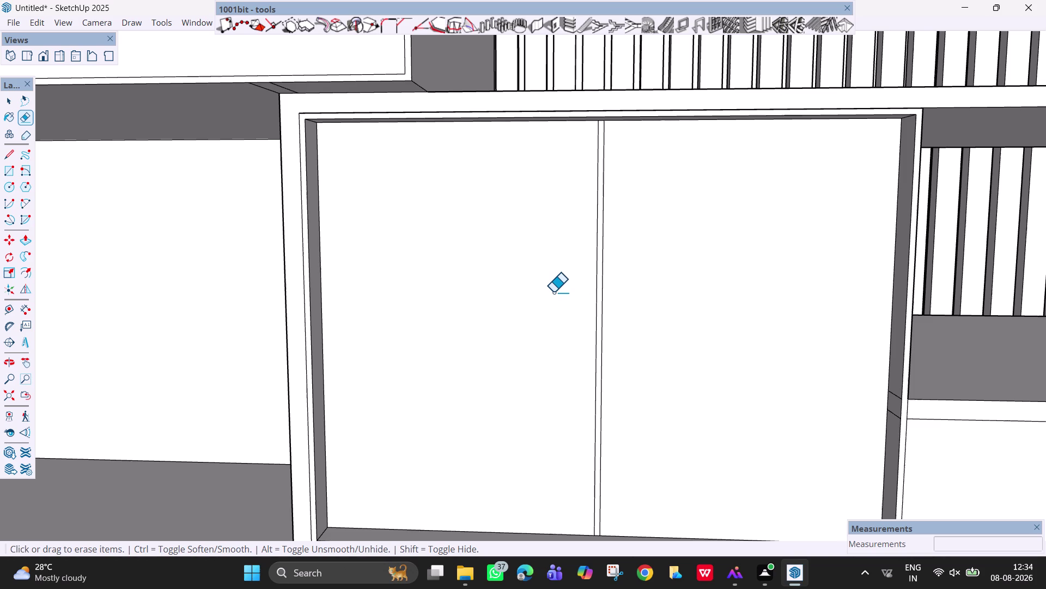
key(p)
click(554, 291)
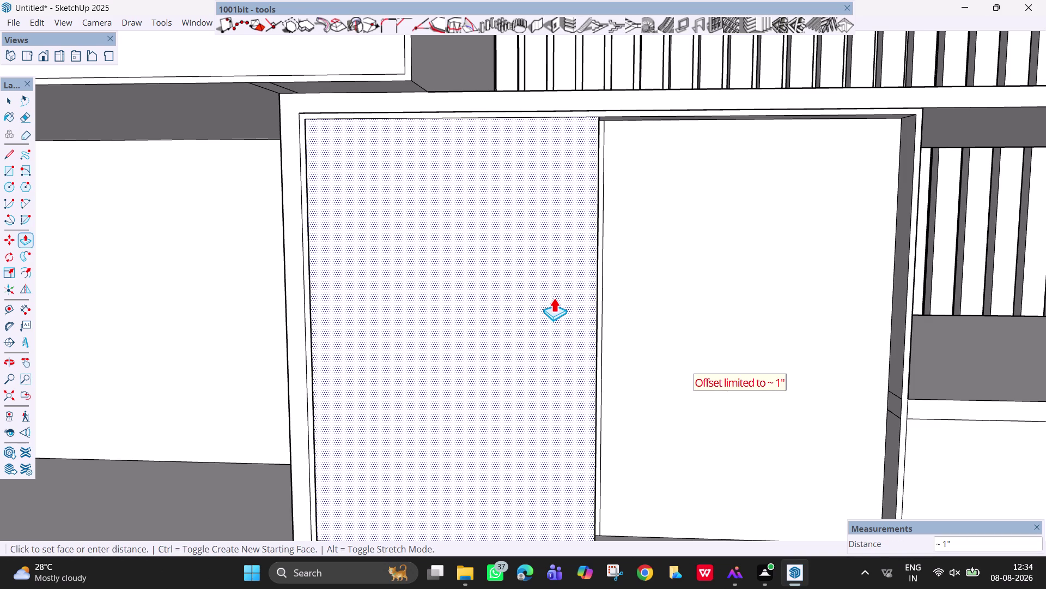
text(18mm)
key(Return)
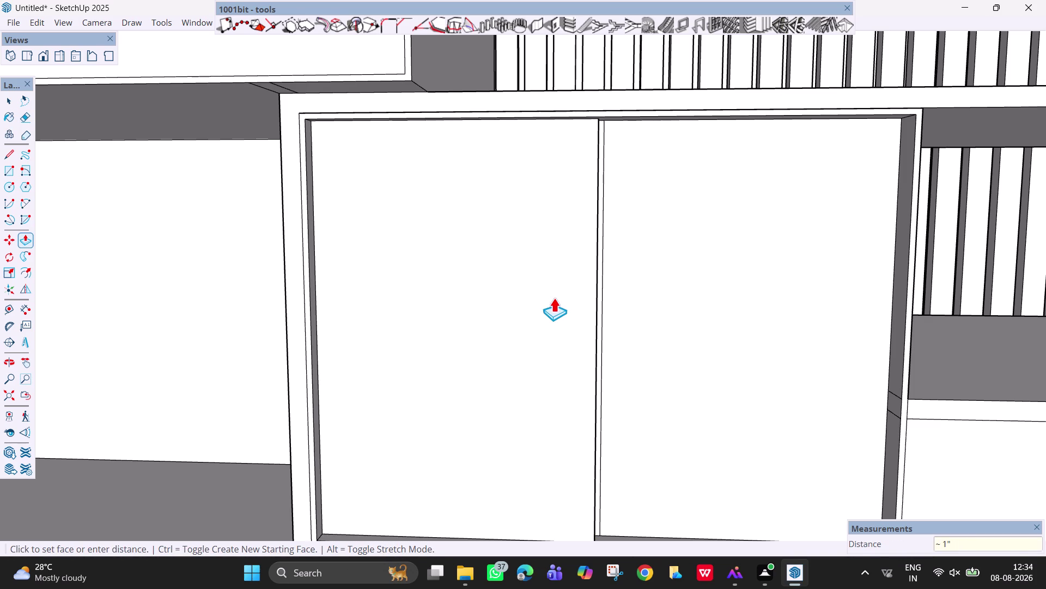
Repeat the 18 mm extrusion on the right door and inspect the door thickness.
double_click(705, 323)
scroll(down, 3)
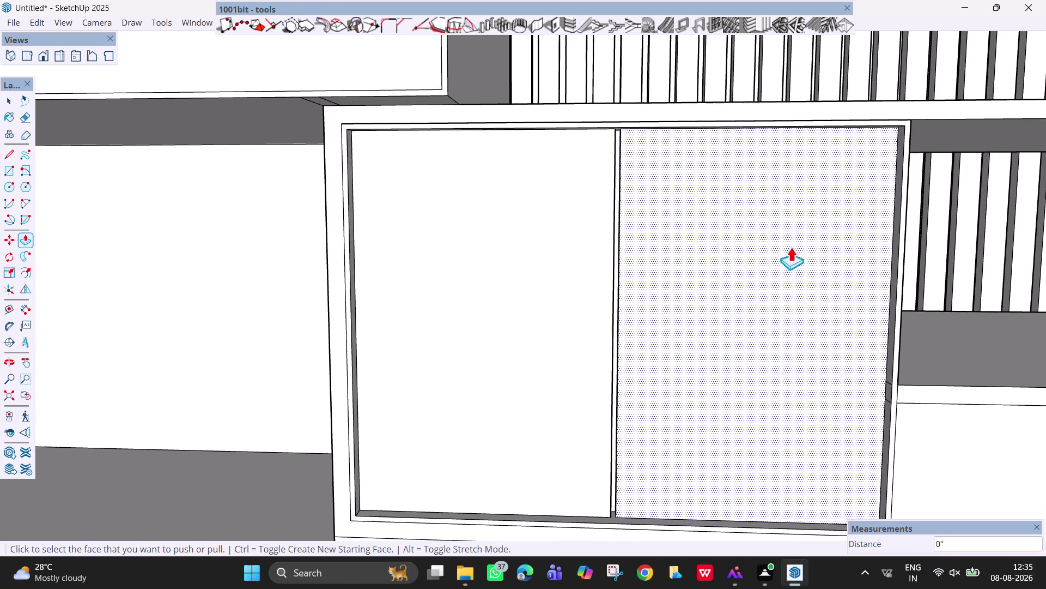
middle_drag(789, 252, 710, 394)
scroll(up, 3)
middle_drag(756, 377, 832, 346)
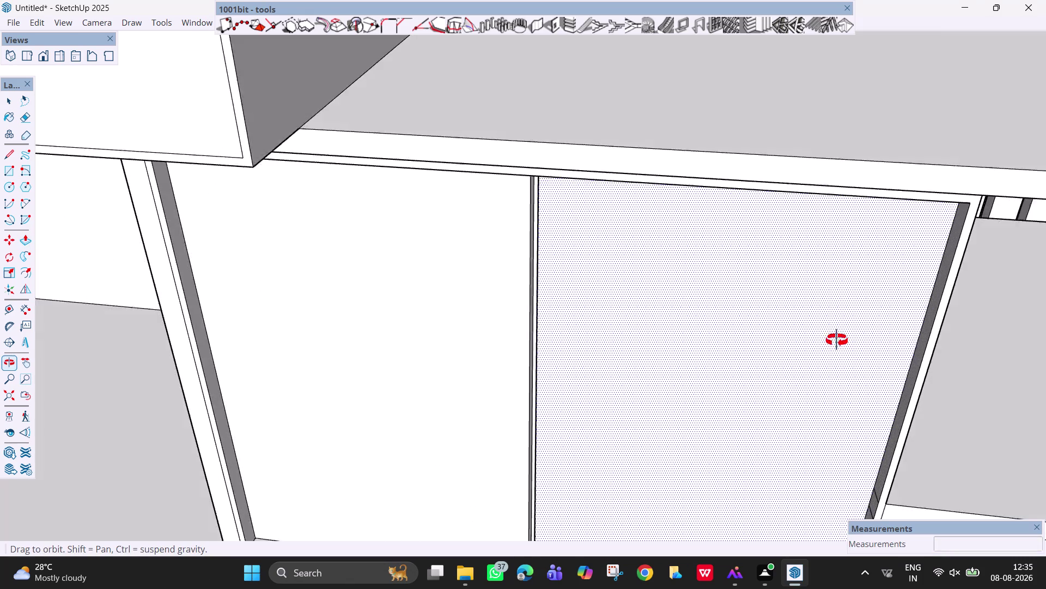
middle_drag(832, 347, 898, 204)
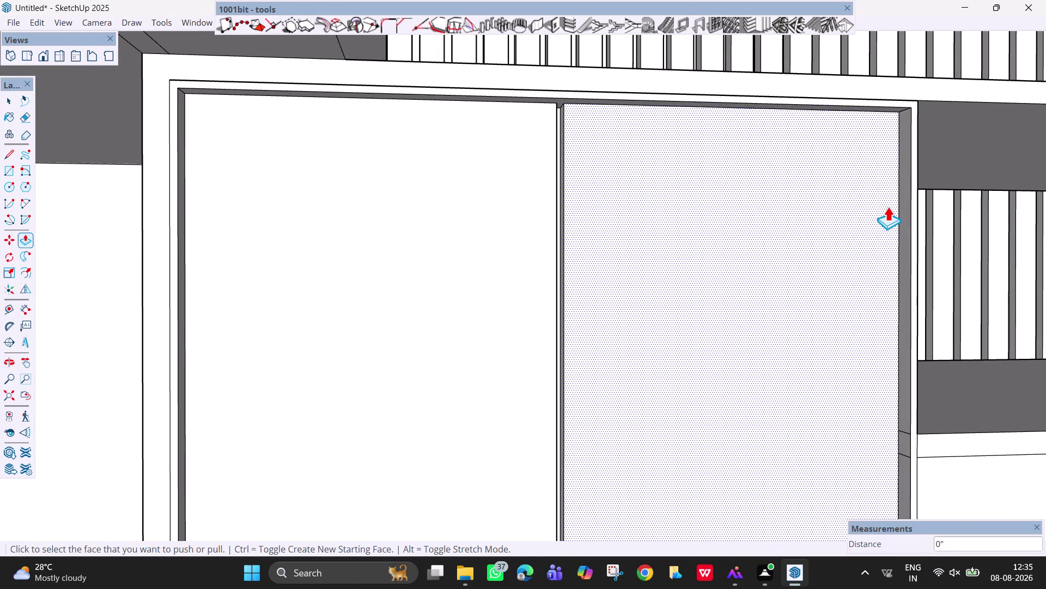
middle_drag(593, 199, 585, 220)
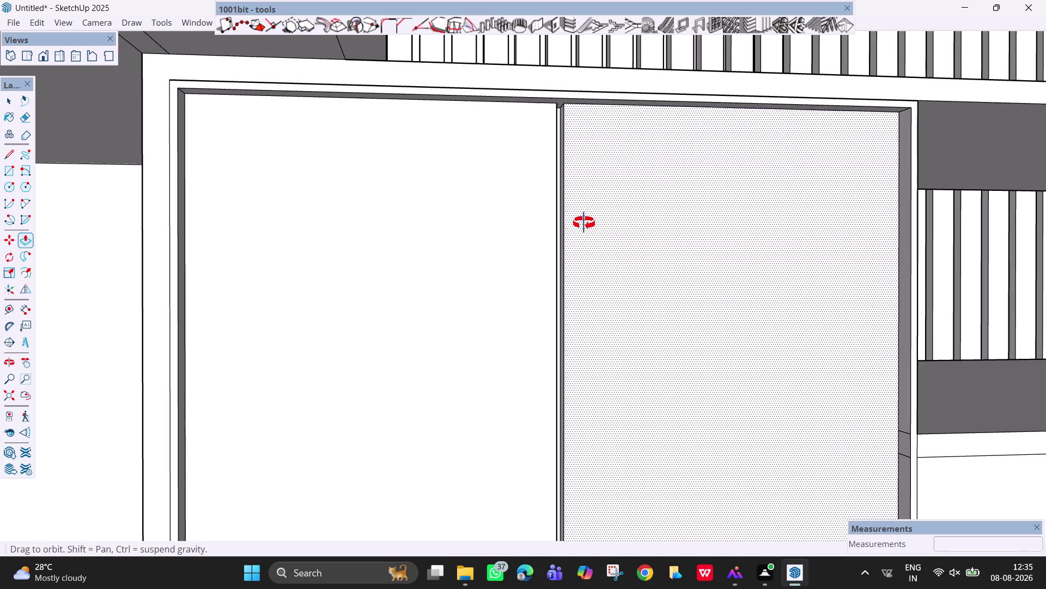
middle_drag(586, 221, 545, 260)
scroll(down, 3)
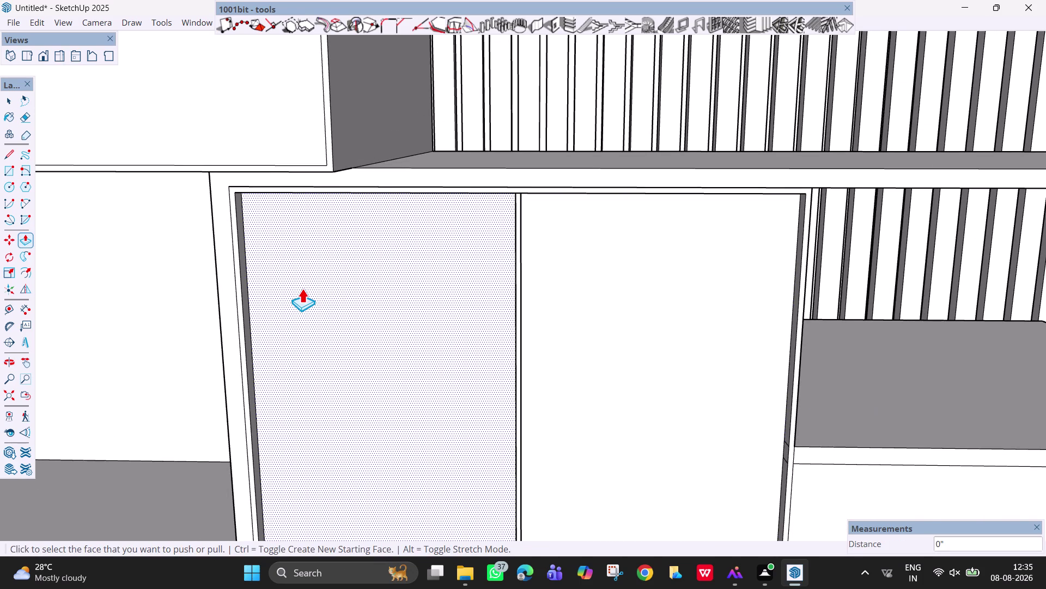
scroll(down, 3)
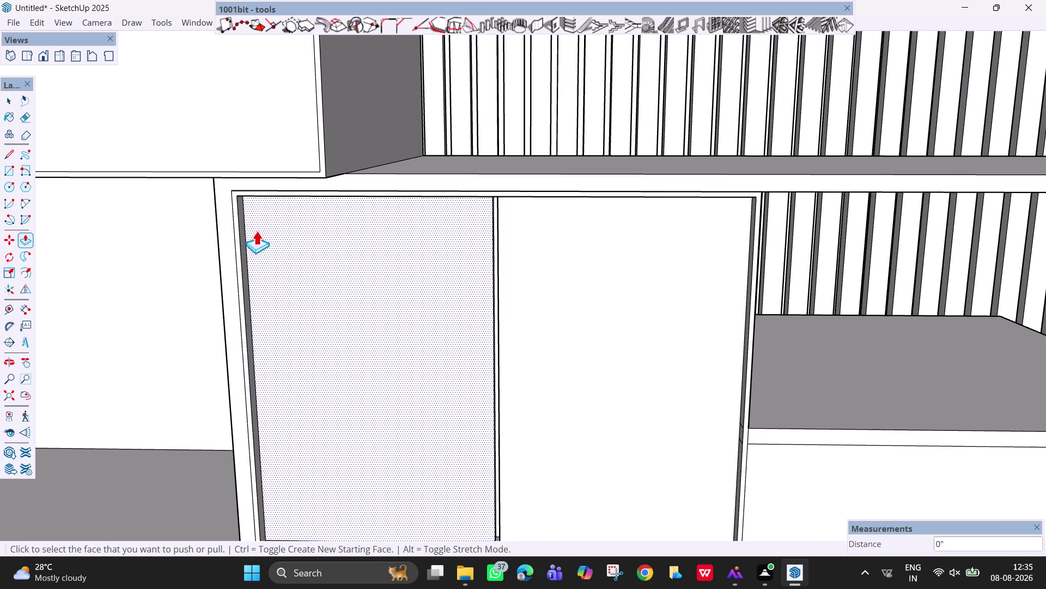
click(236, 230)
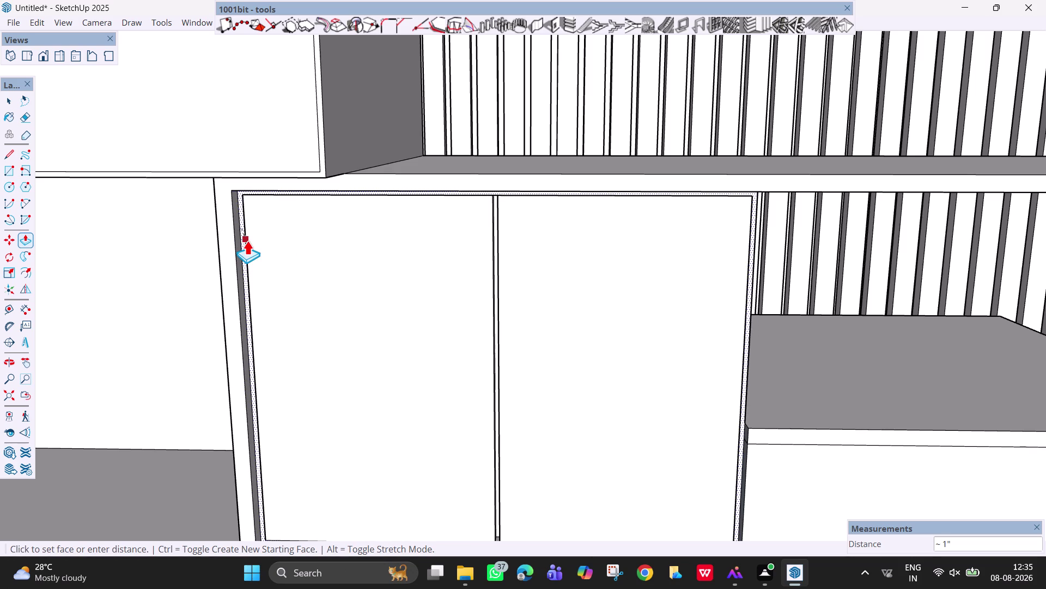
Set the door border strip's push/pull depth to 18 mm.
scroll(up, 3)
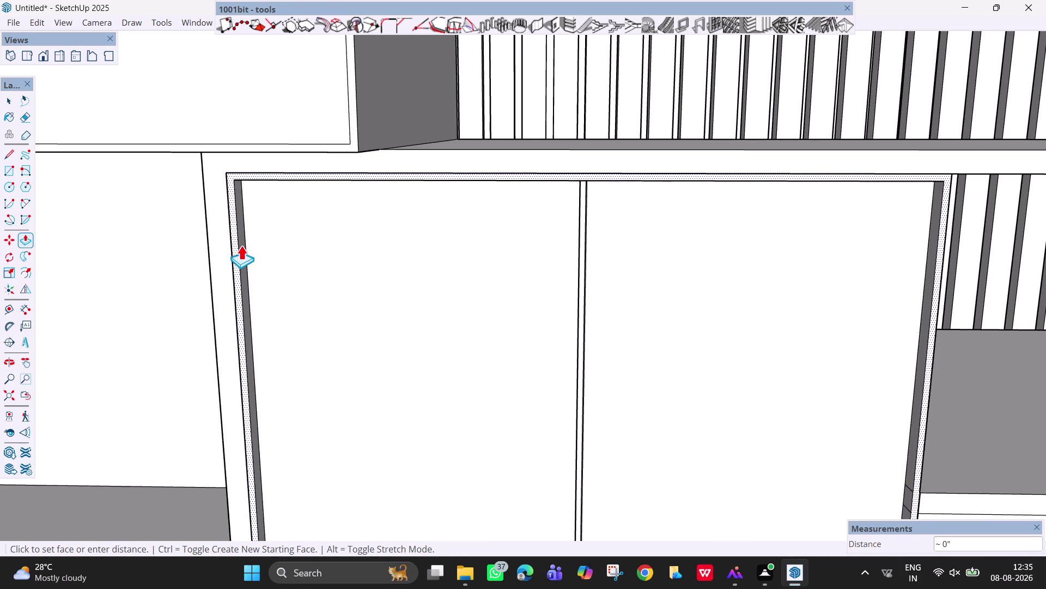
text(1)
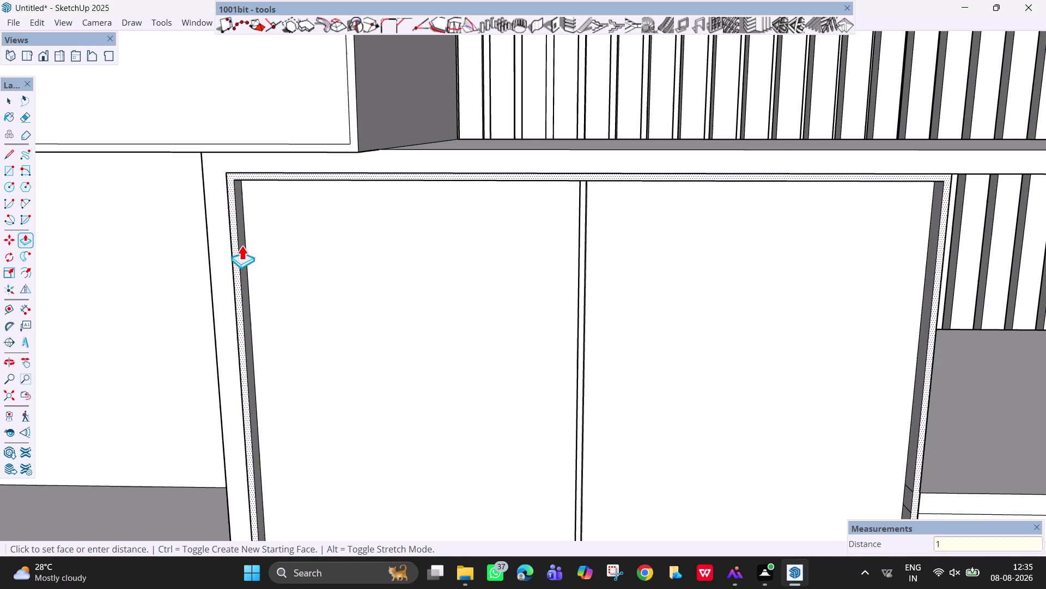
text(8mm)
key(Return)
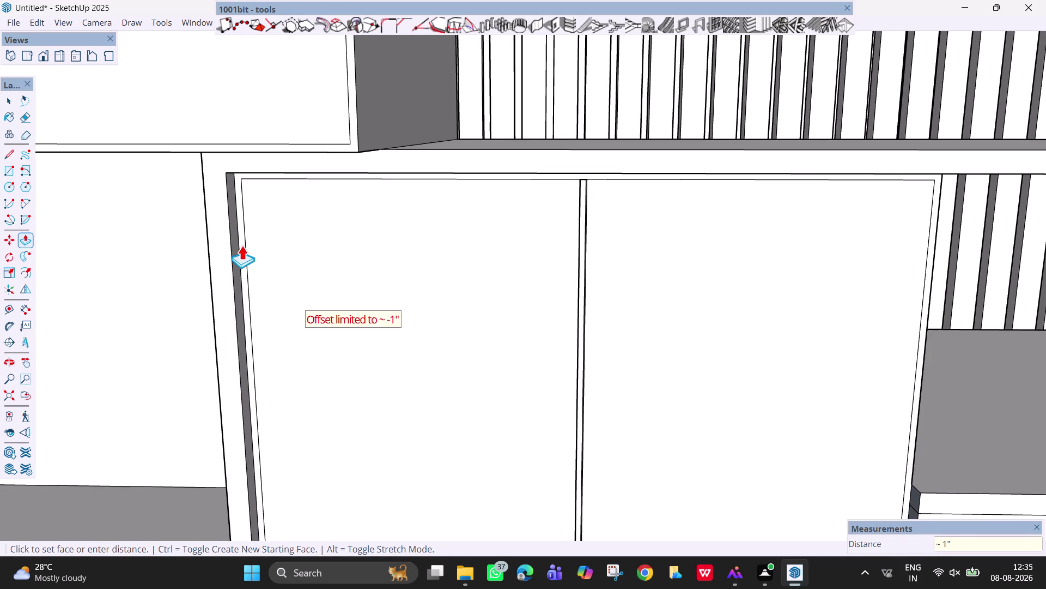
Orbit around the double doors to check their fronts from several angles.
scroll(down, 3)
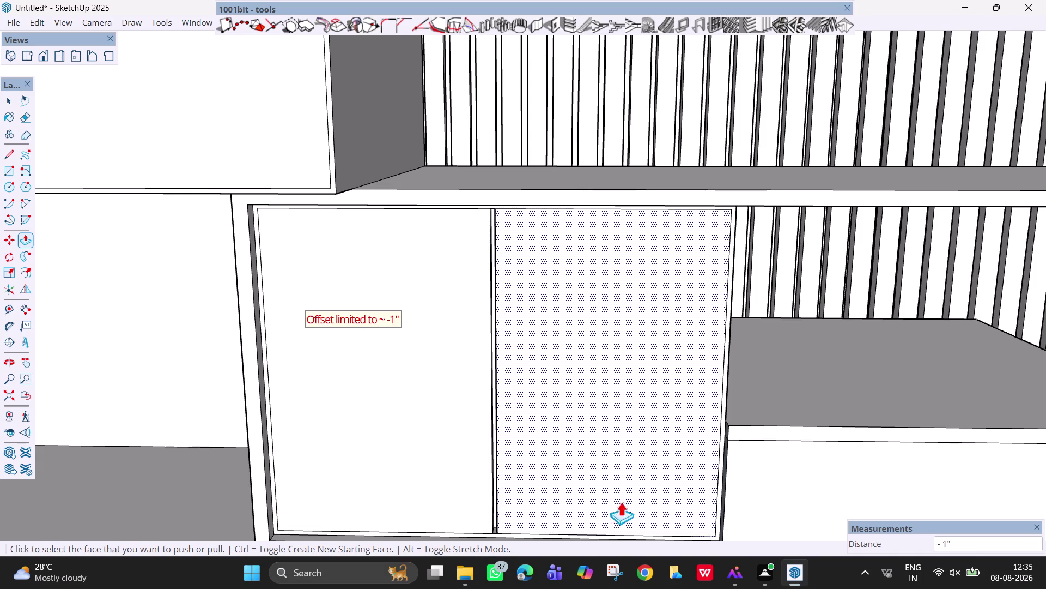
scroll(down, 3)
middle_drag(680, 418, 733, 336)
scroll(up, 3)
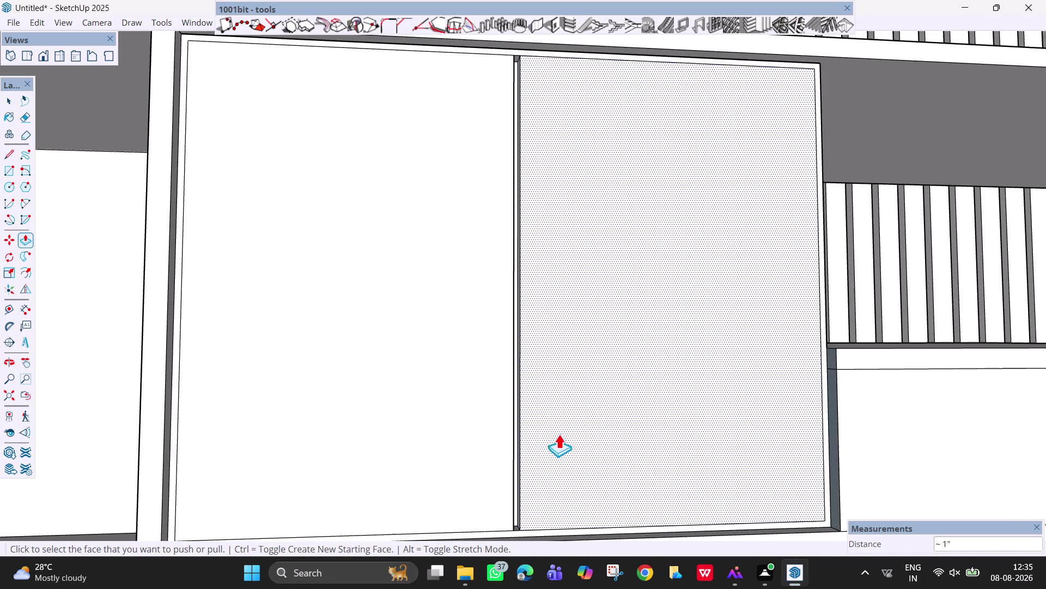
middle_drag(536, 469, 486, 471)
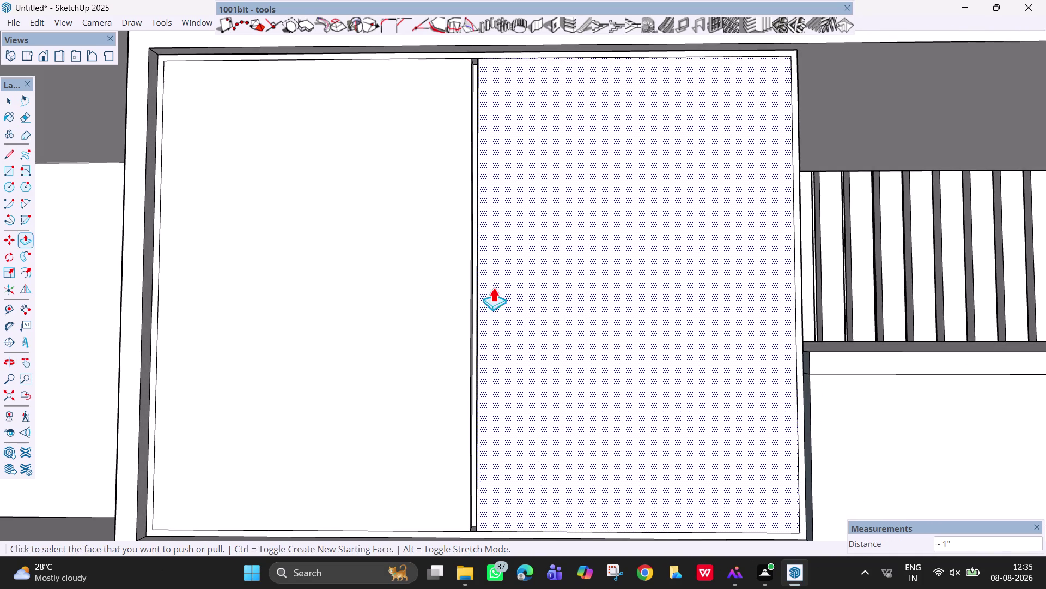
middle_drag(495, 289, 516, 363)
scroll(down, 3)
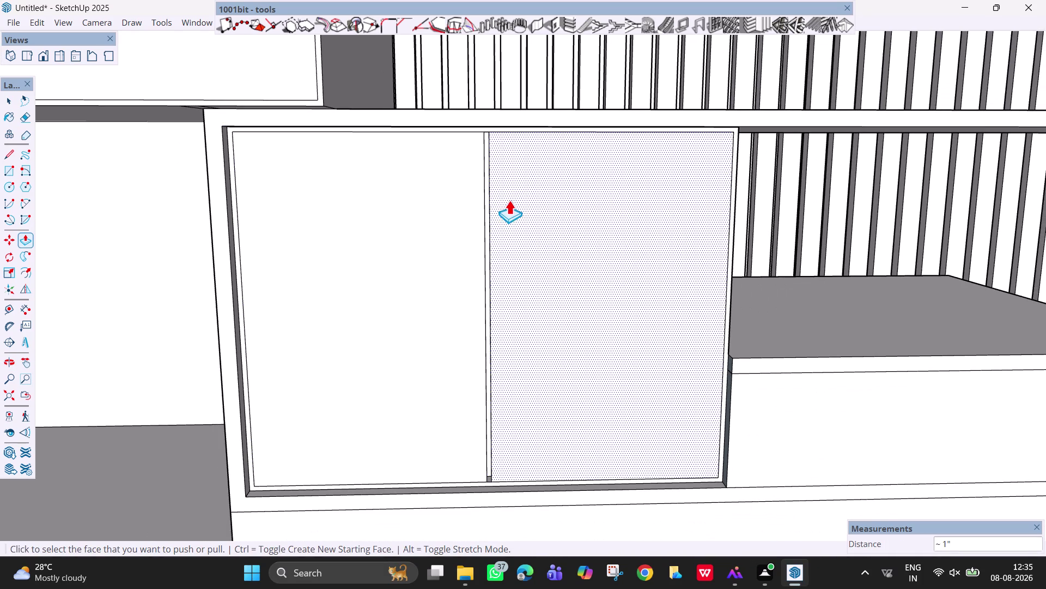
key(space)
middle_drag(792, 418, 780, 417)
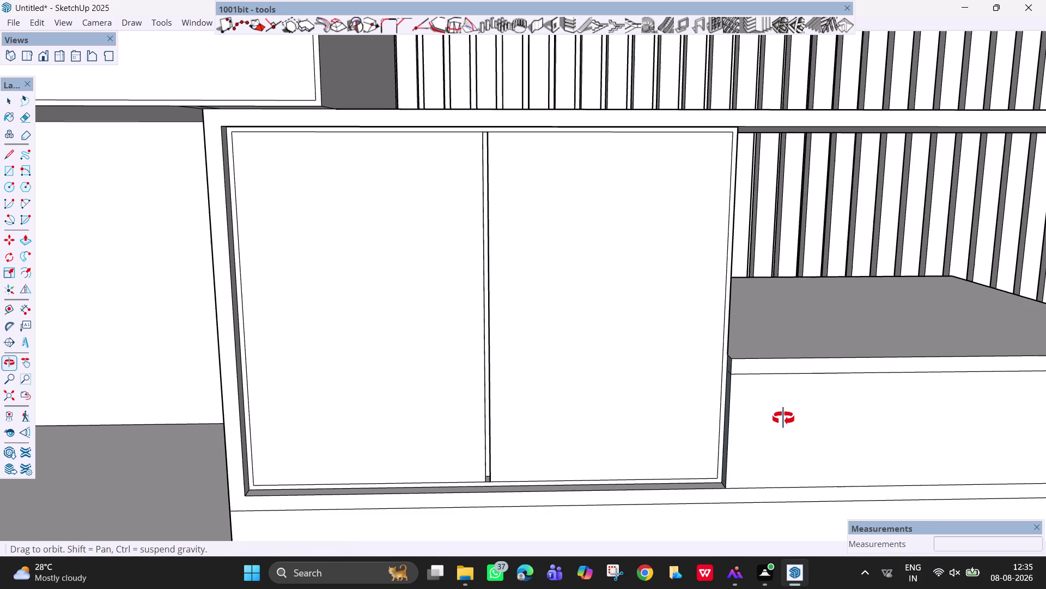
middle_drag(780, 417, 757, 407)
Pan and orbit to bring the low box in the open bay into view, facing its front.
key(h)
drag(740, 425, 602, 389)
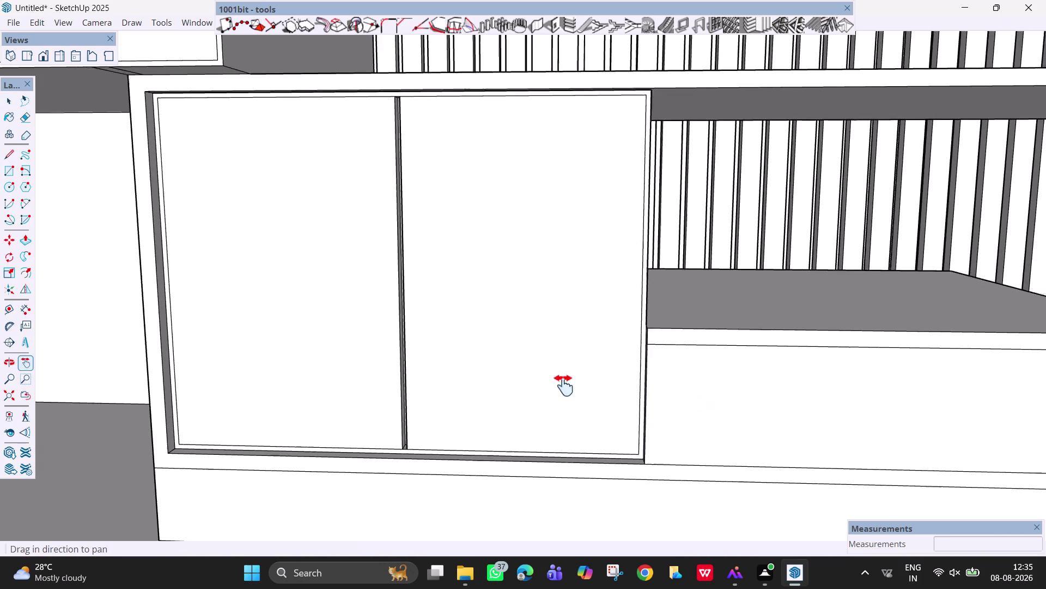
drag(601, 390, 325, 335)
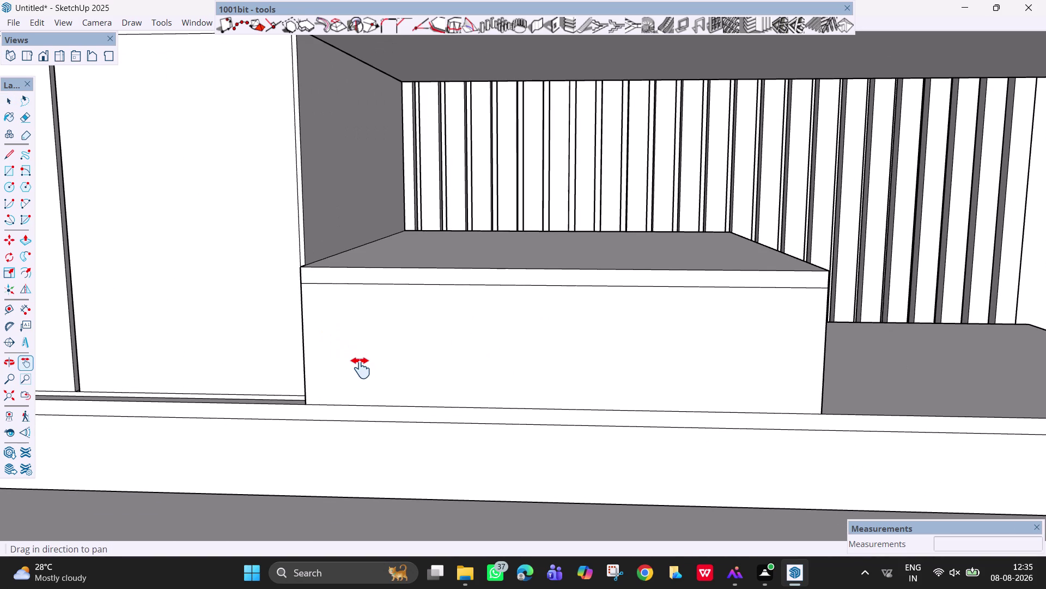
middle_drag(356, 345, 414, 375)
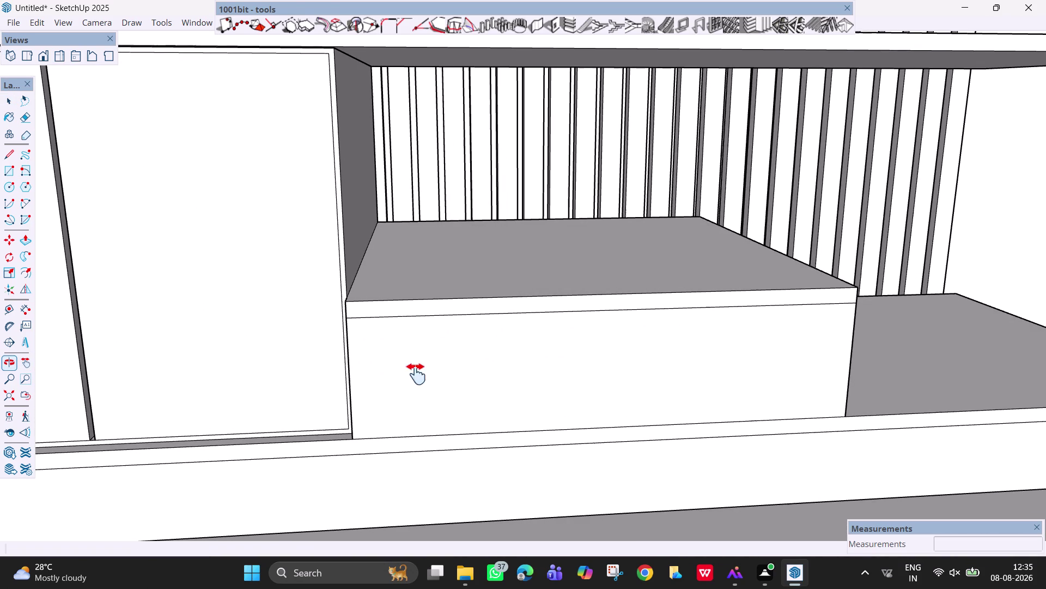
middle_drag(514, 372, 523, 370)
middle_drag(447, 357, 490, 379)
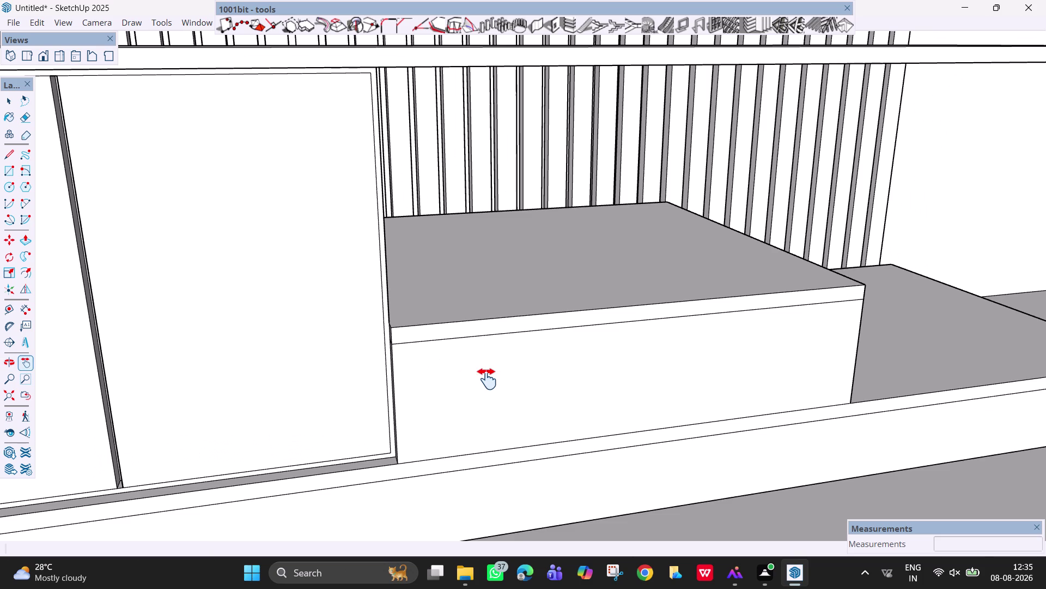
Push/Pull the low box's front faces, pushing the front about an inch.
key(p)
click(413, 383)
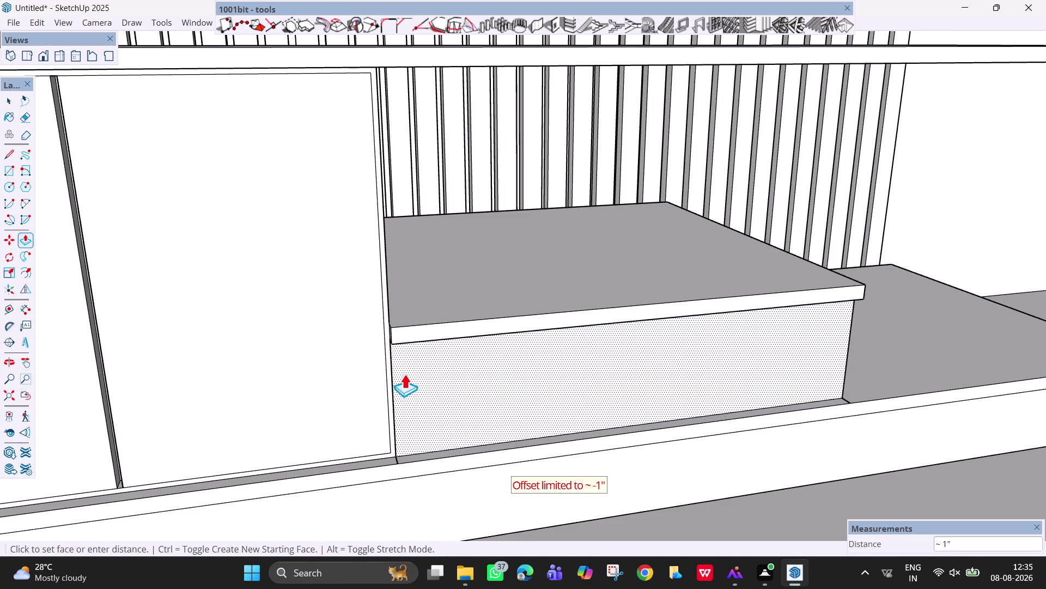
click(394, 369)
click(404, 332)
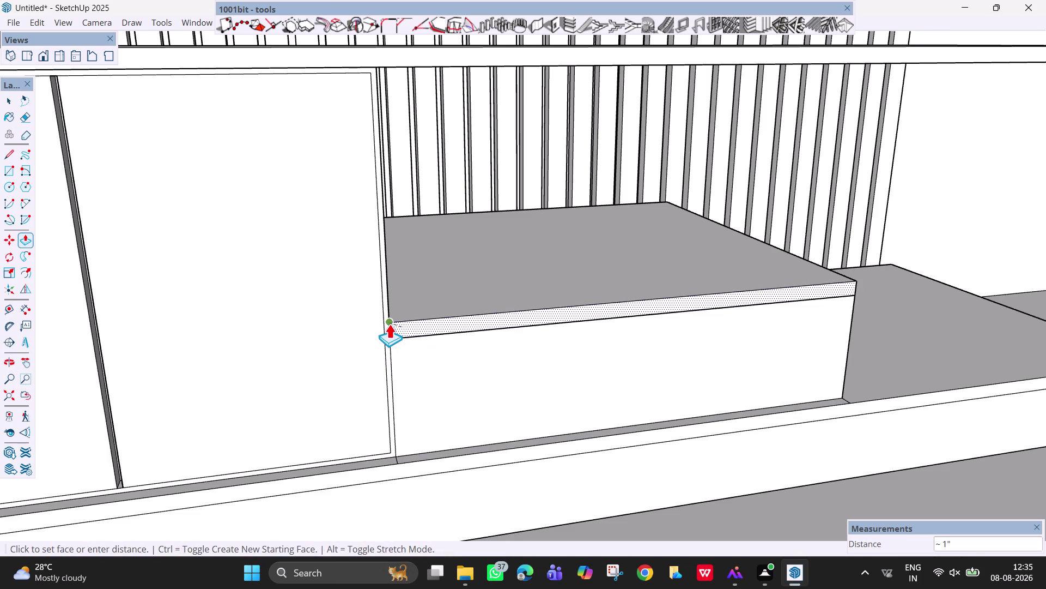
click(386, 325)
scroll(down, 3)
middle_drag(478, 342, 247, 329)
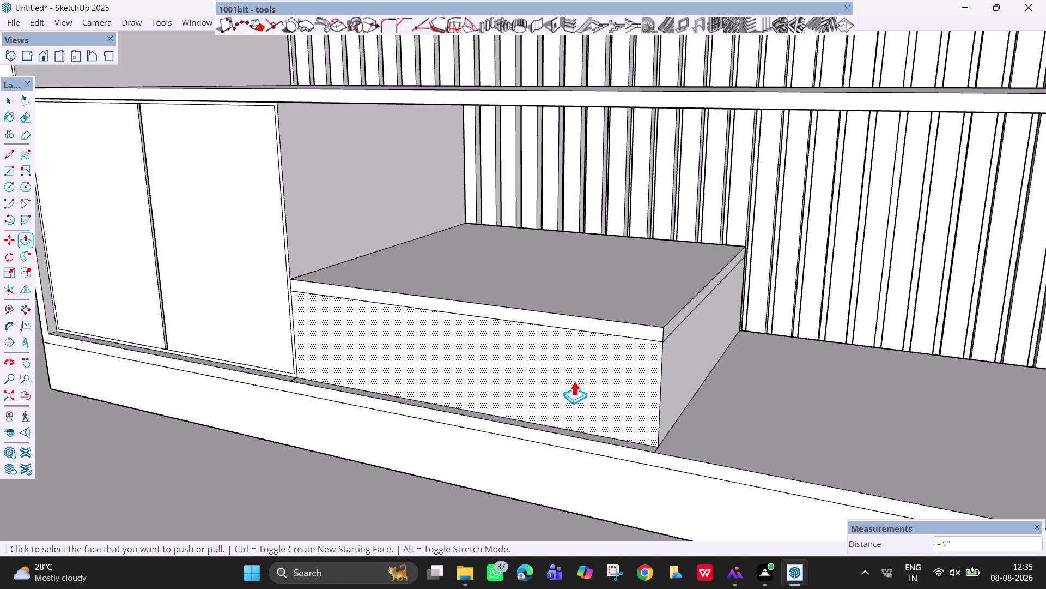
Offset the low box's front face inward by 6mm to form a border.
key(f)
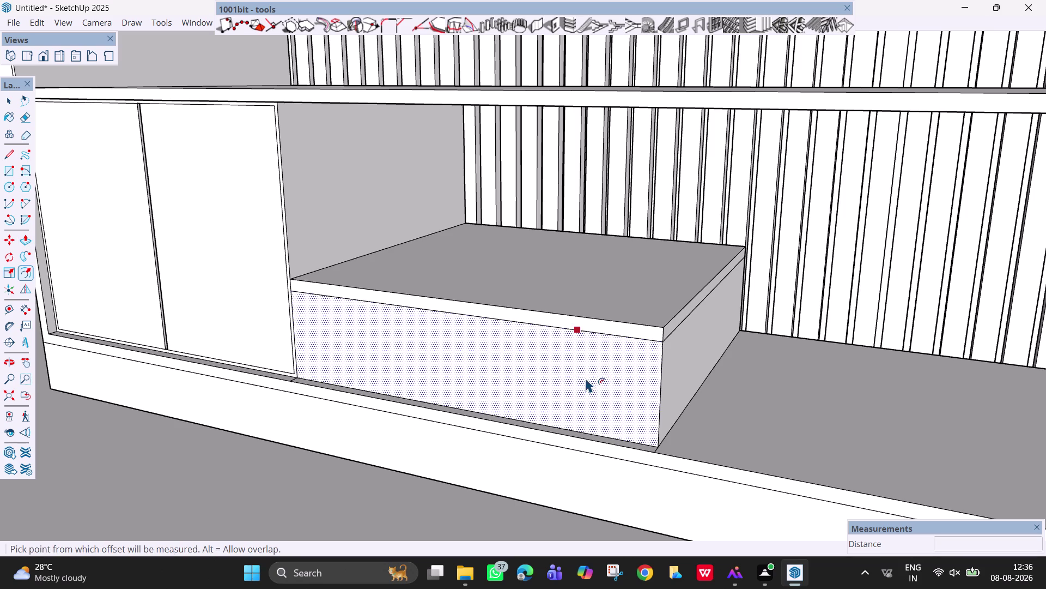
click(596, 379)
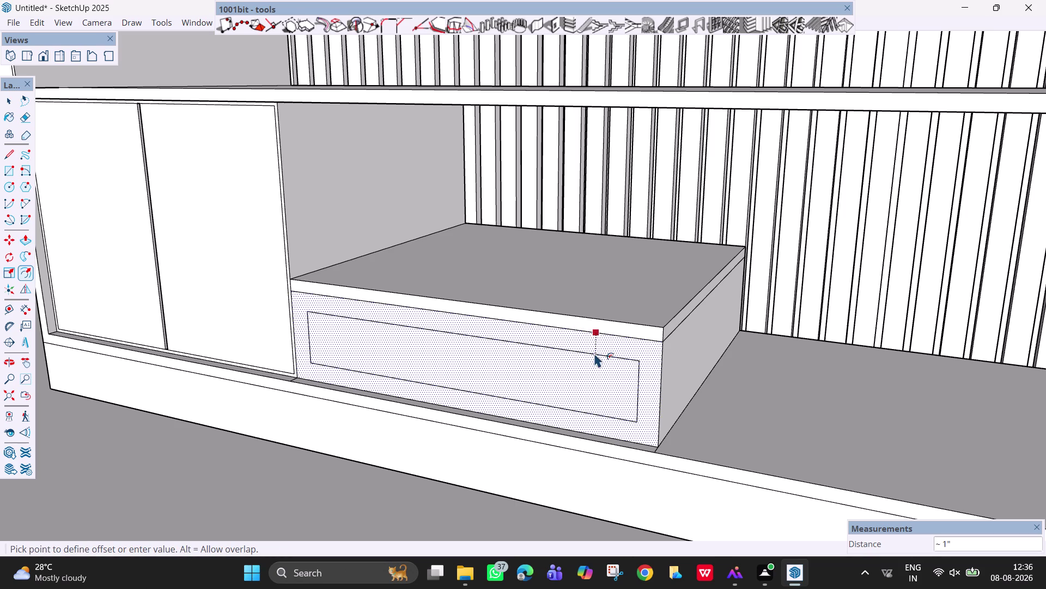
text(6)
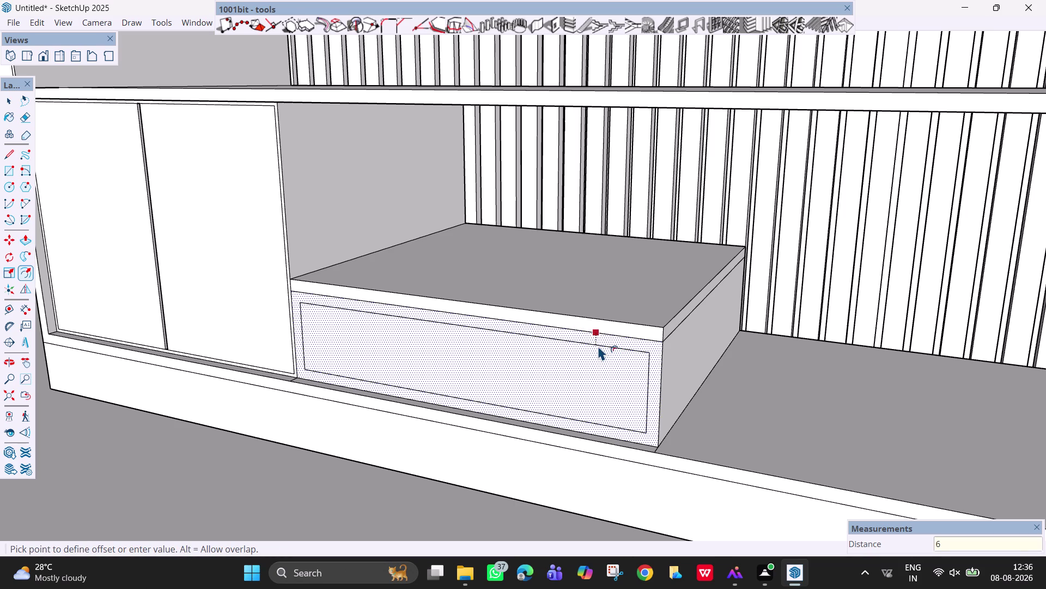
text(mm)
key(Return)
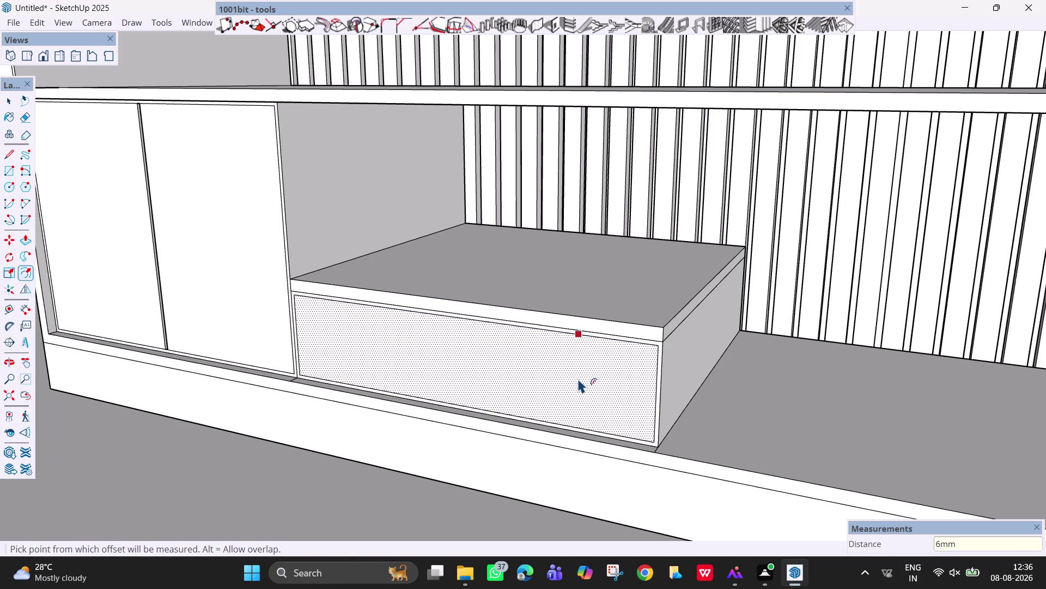
key(space)
key(space)
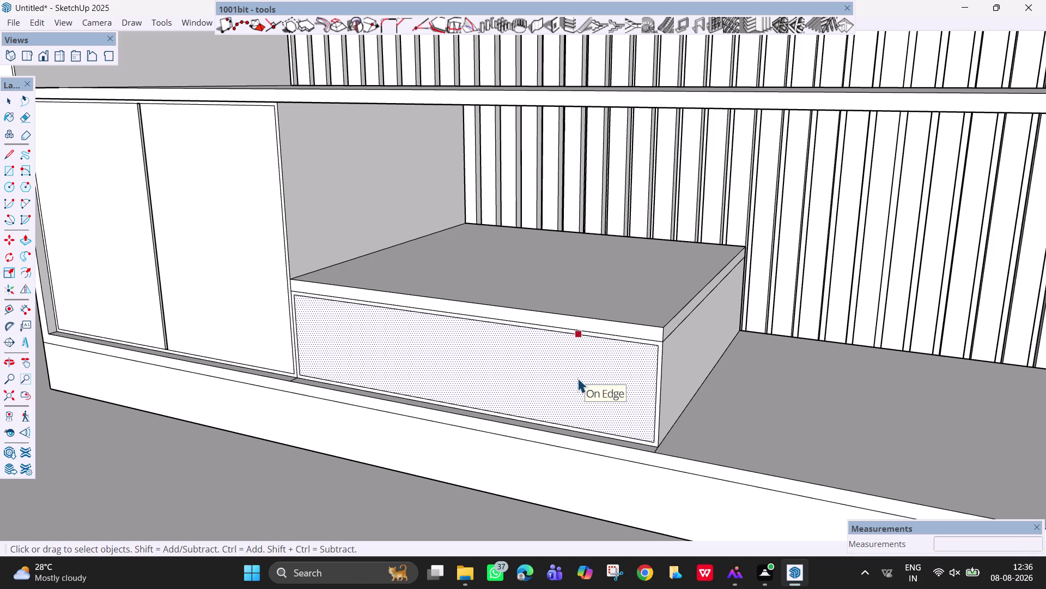
key(Escape)
key(grave)
Recess the inner front panel 36mm.
key(p)
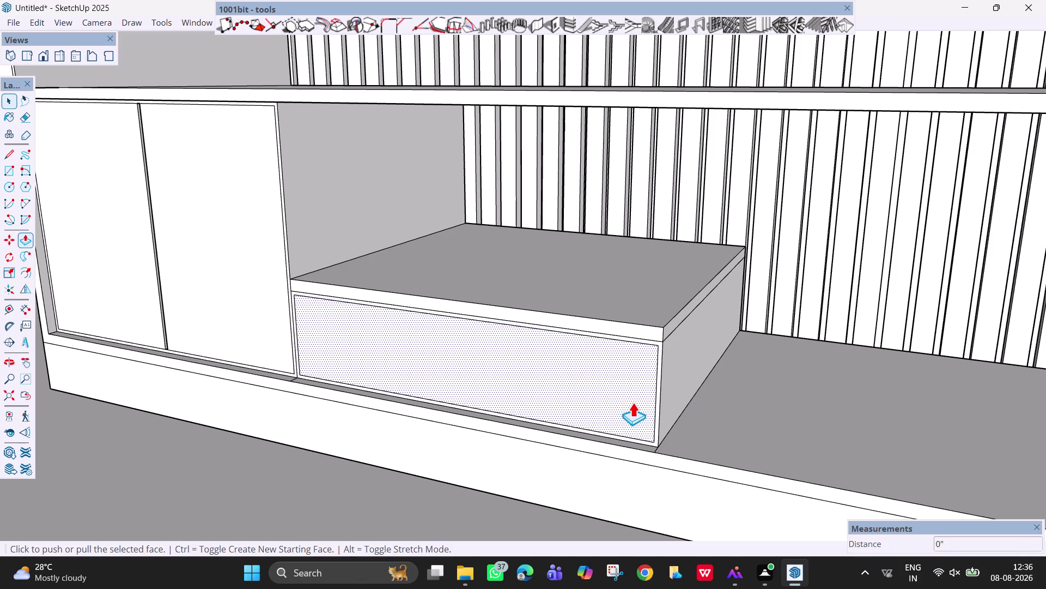
click(625, 396)
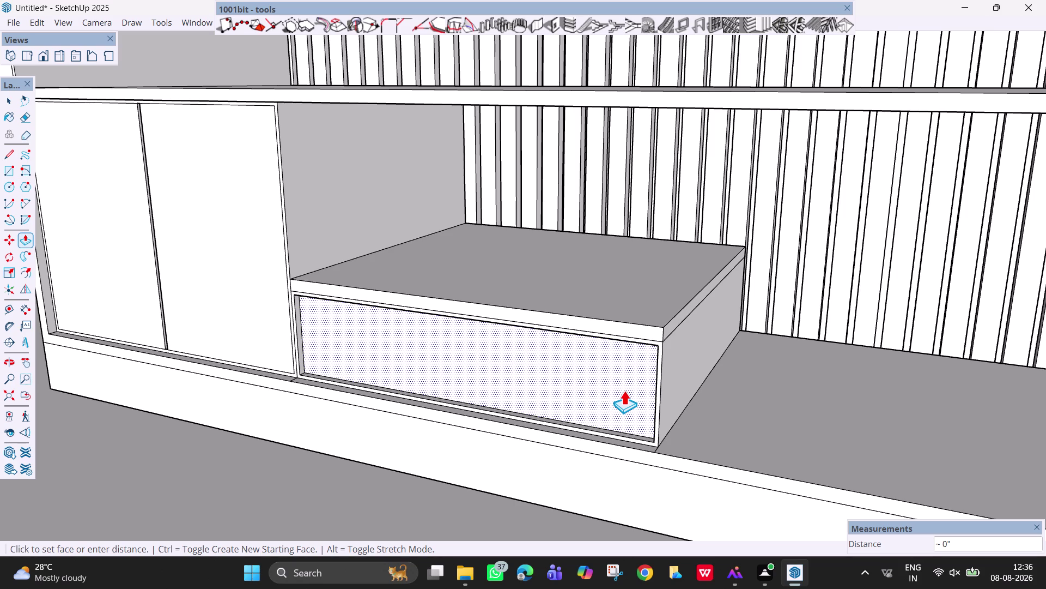
text(36)
text(mm)
key(Return)
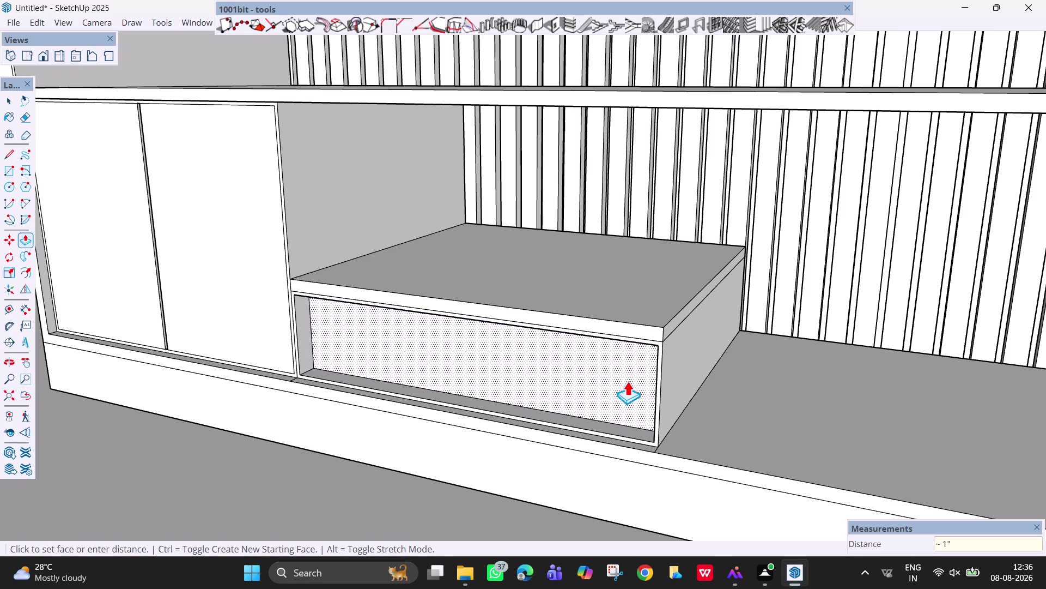
Push the inner panel a further 18mm and inspect the recessed drawer front.
click(628, 380)
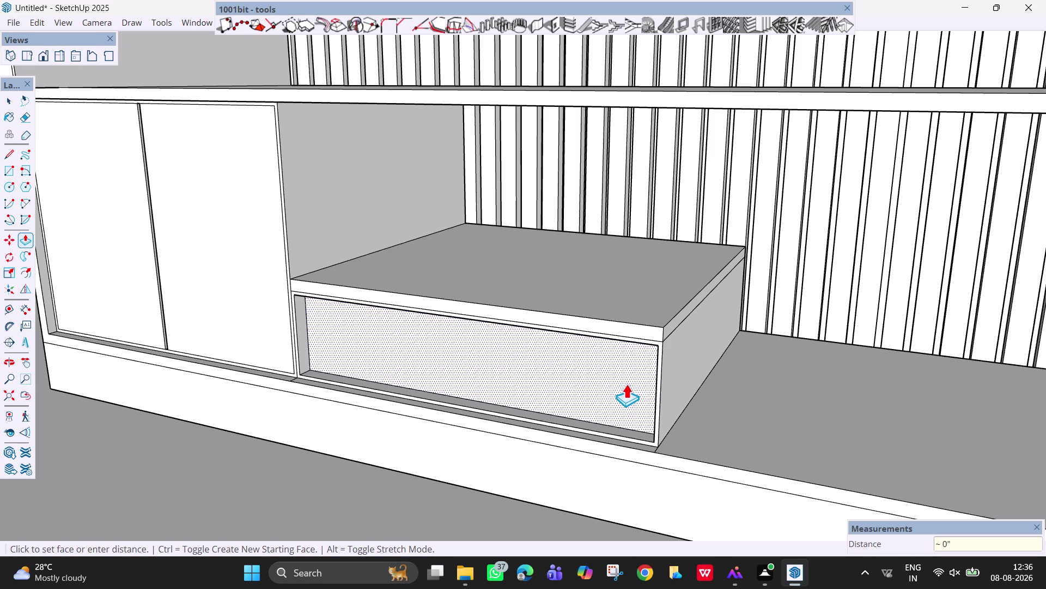
text(18)
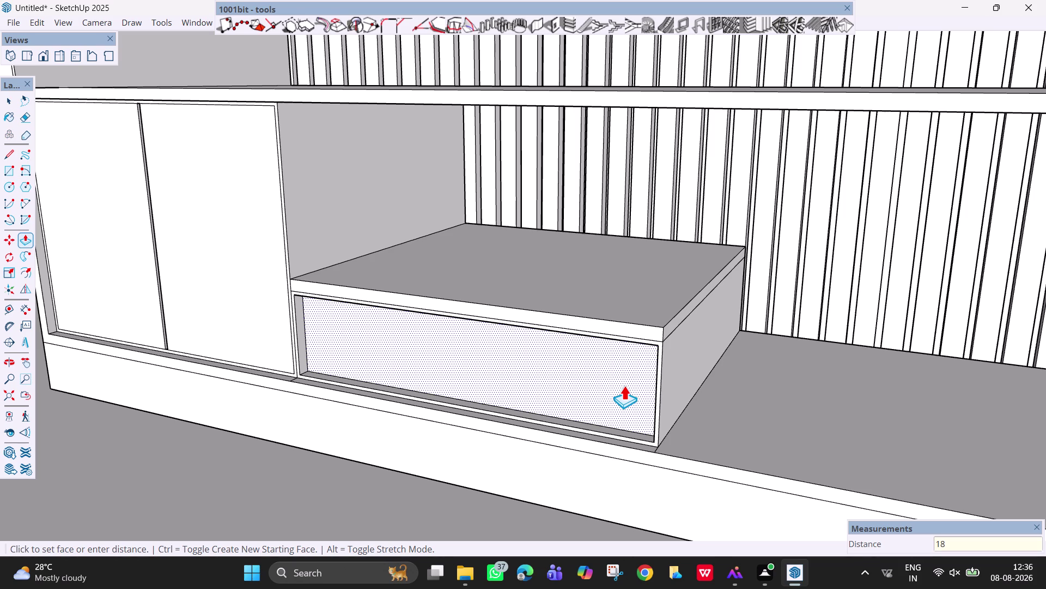
key(Escape)
key(Escape)
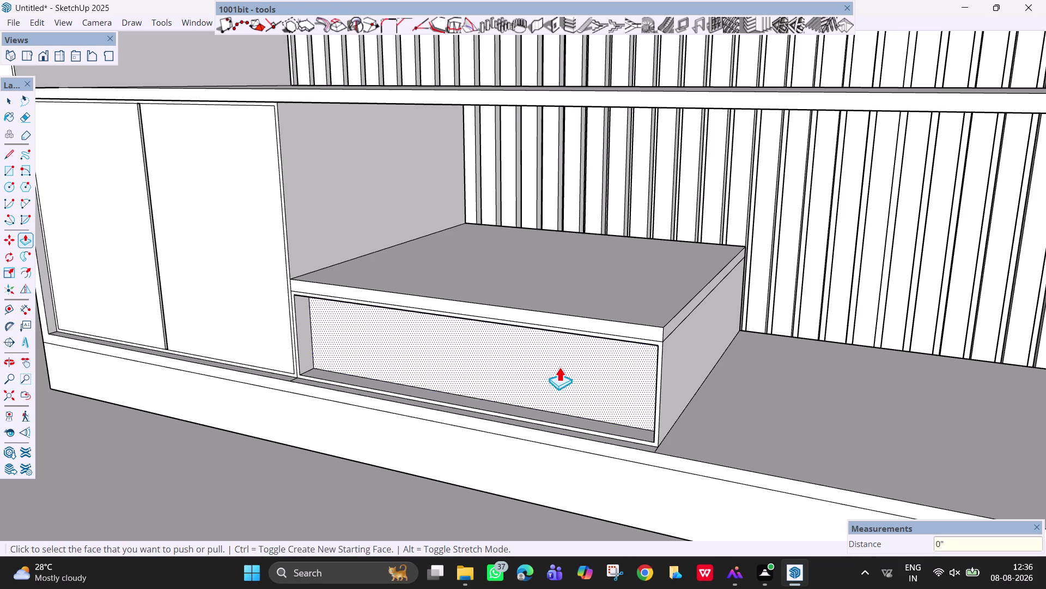
key(Escape)
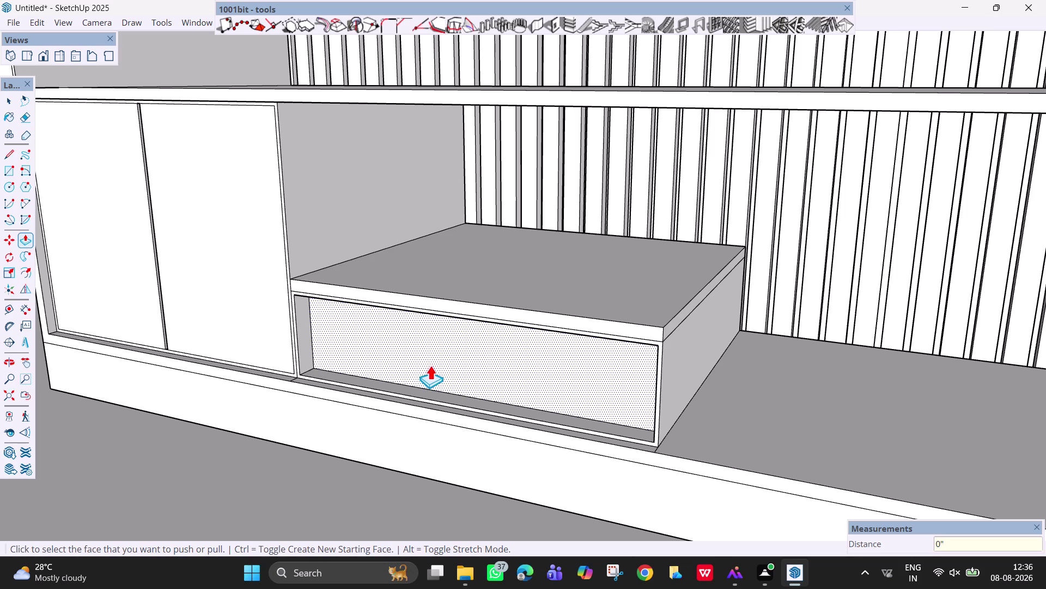
middle_drag(435, 366, 523, 359)
key(Escape)
key(space)
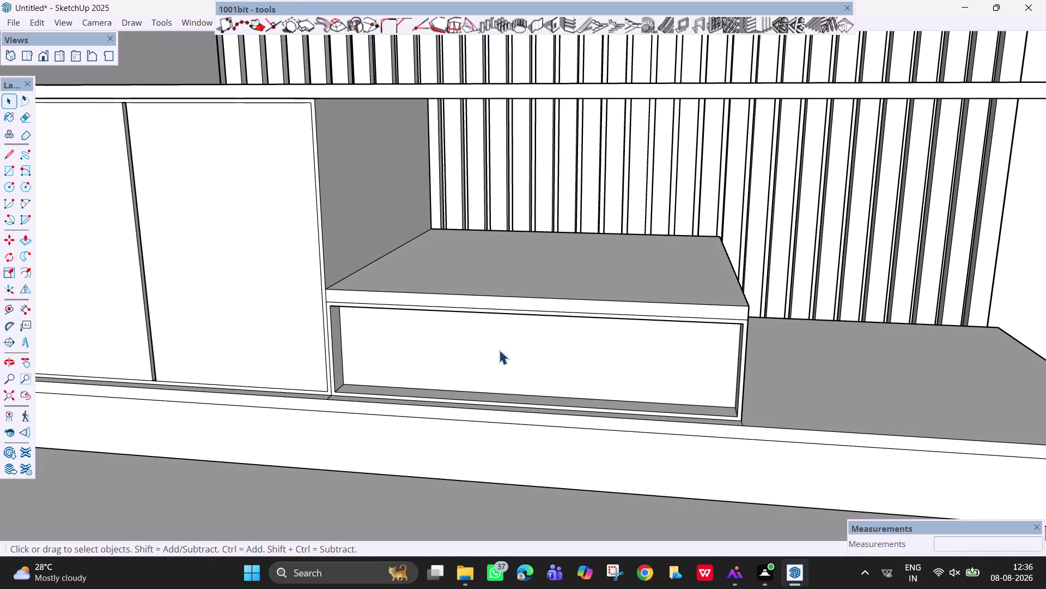
Offset the drawer front panel inward by 6mm.
middle_drag(494, 346, 510, 311)
key(f)
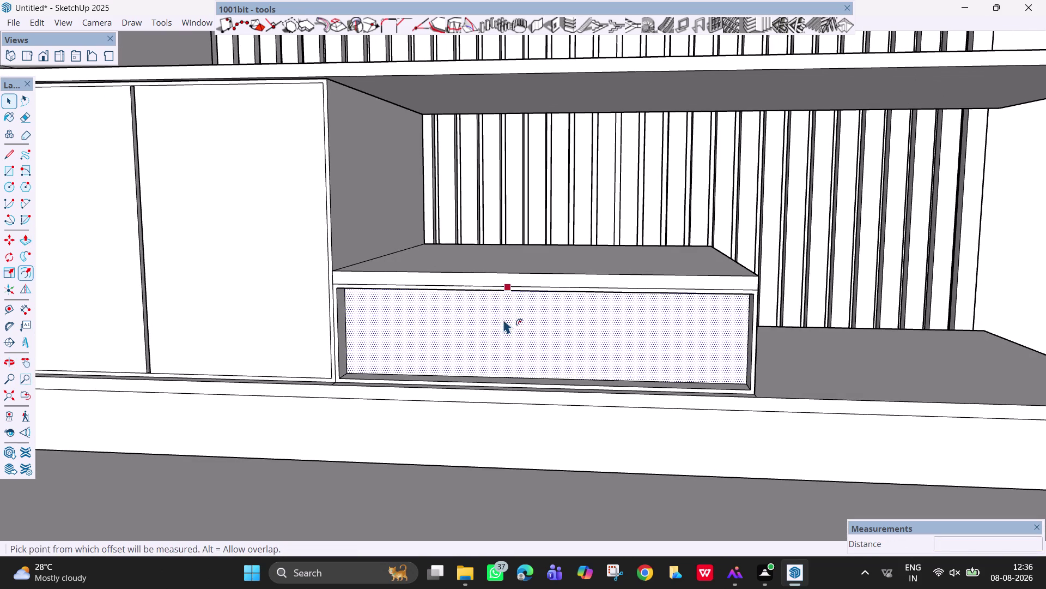
click(349, 333)
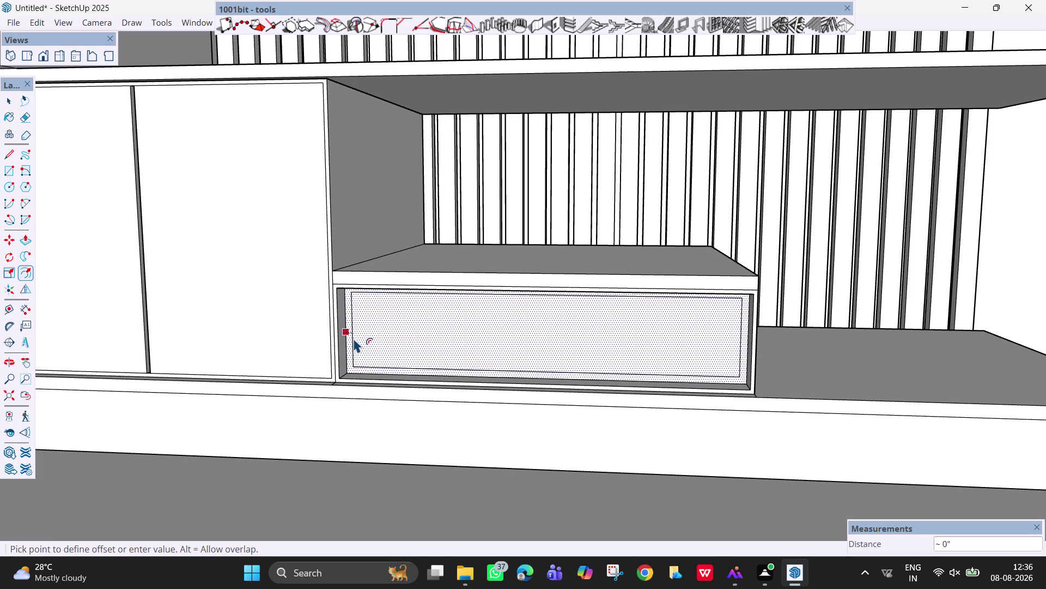
text(6mm)
key(Return)
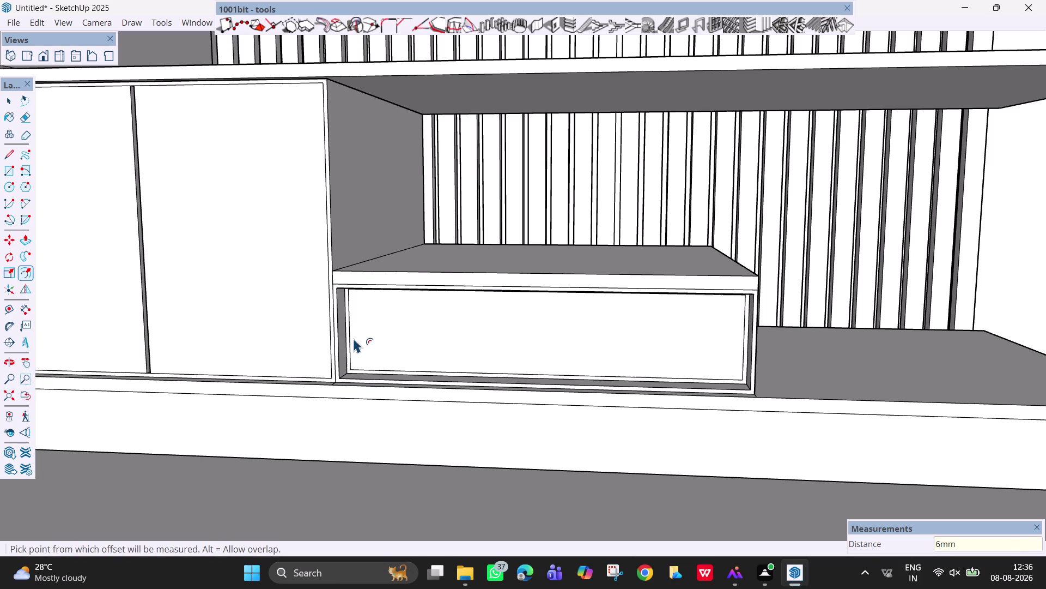
Pick the inset front face for Push/Pull, then cancel the extrusion.
middle_drag(445, 329, 443, 290)
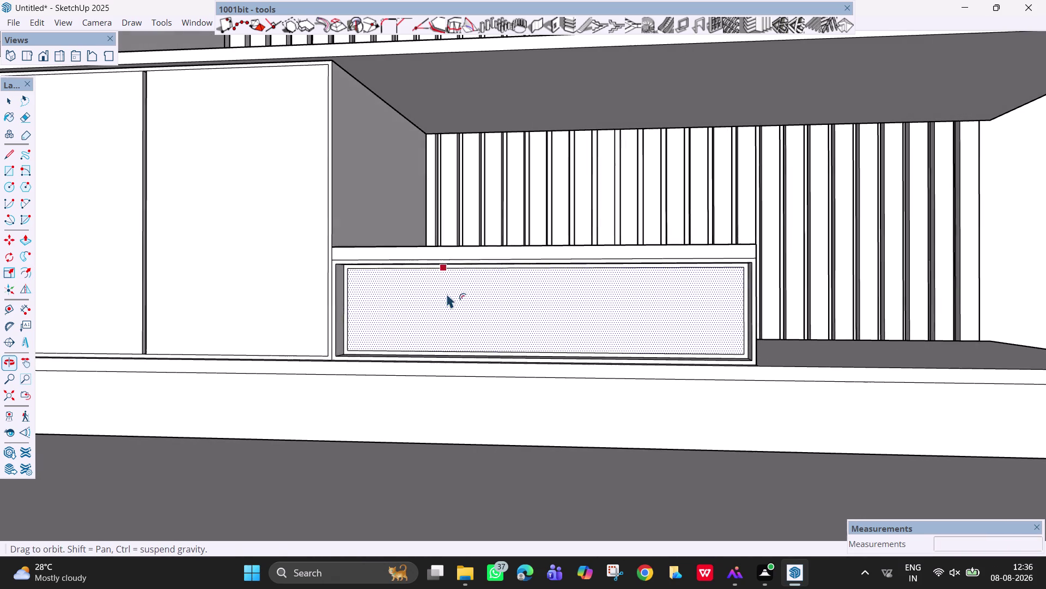
key(p)
click(472, 308)
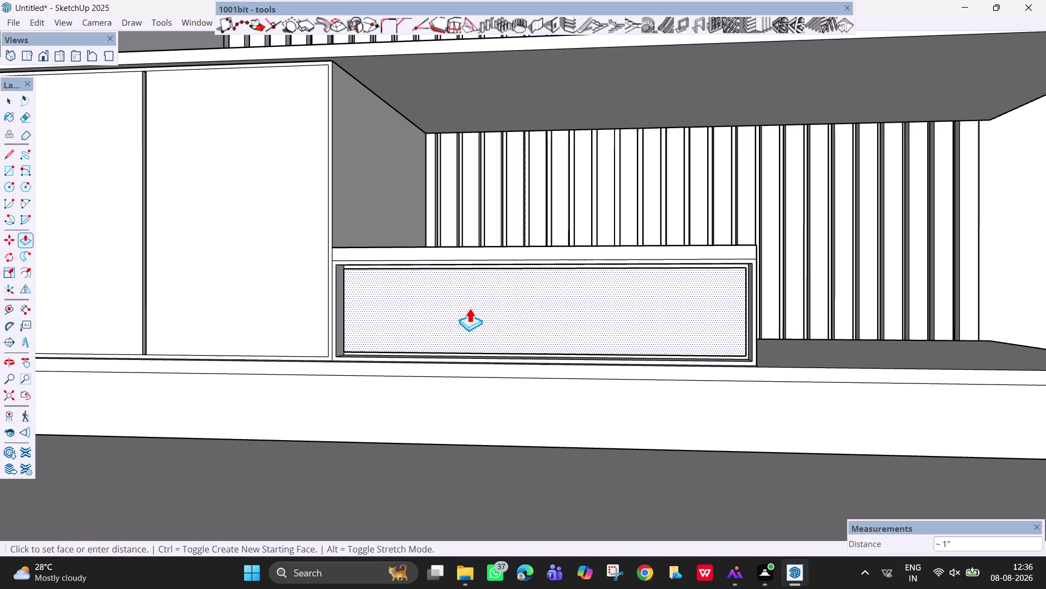
key(Escape)
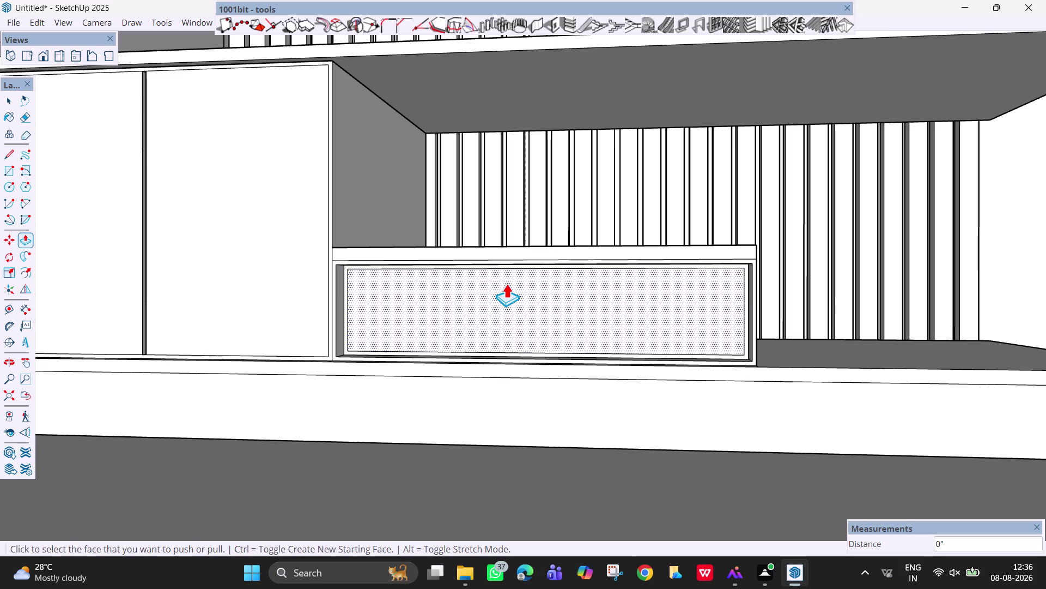
Undo the inset border, draw a trial vertical line across the front, then undo it as off-centre.
key(l)
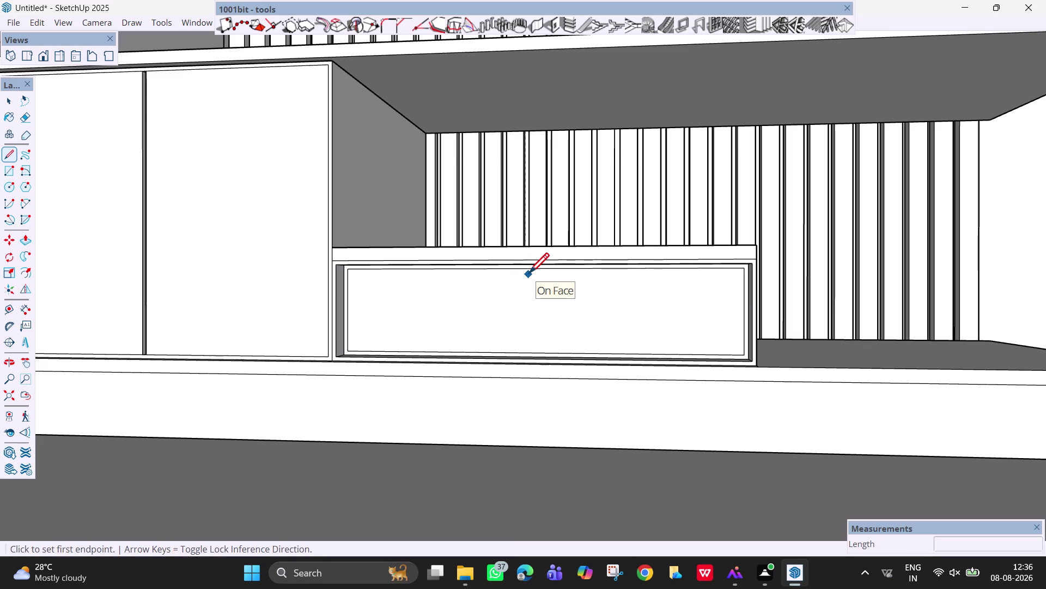
key(ctrl+z)
middle_drag(542, 296, 542, 295)
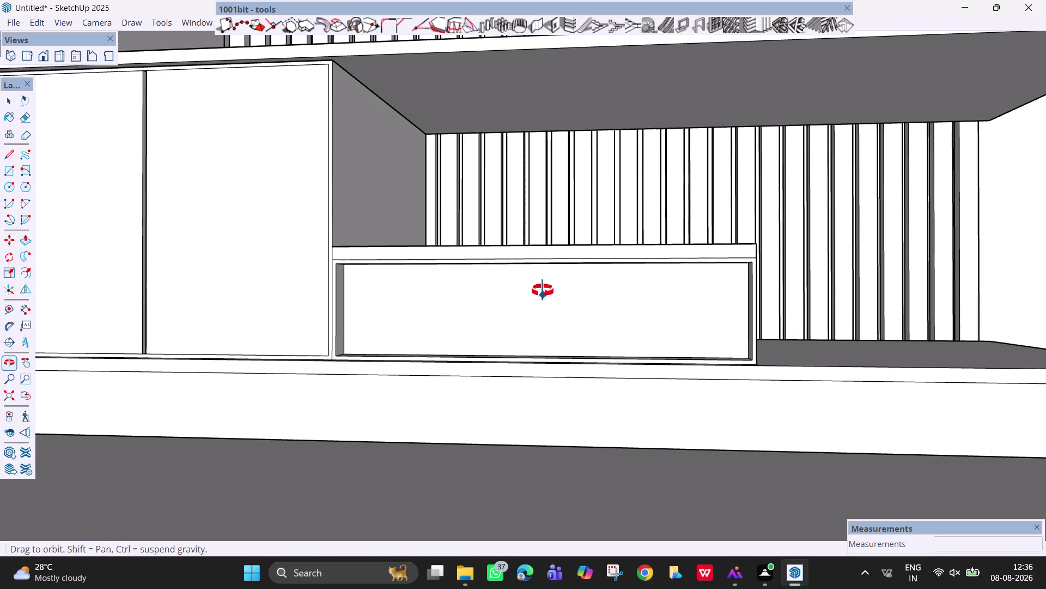
middle_drag(543, 294, 548, 256)
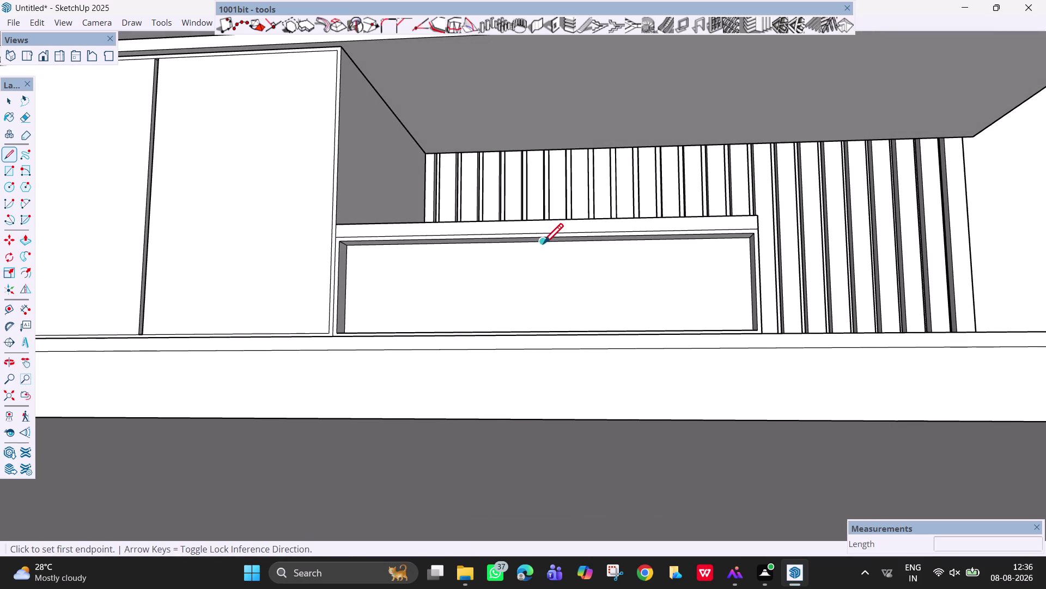
click(543, 246)
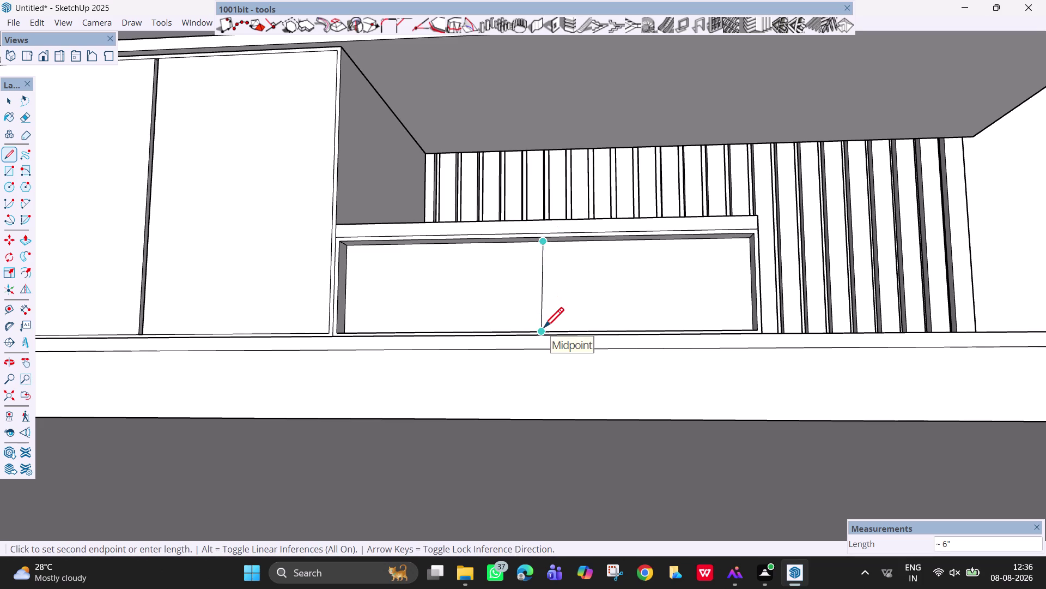
click(543, 329)
middle_drag(556, 294, 542, 399)
scroll(down, 3)
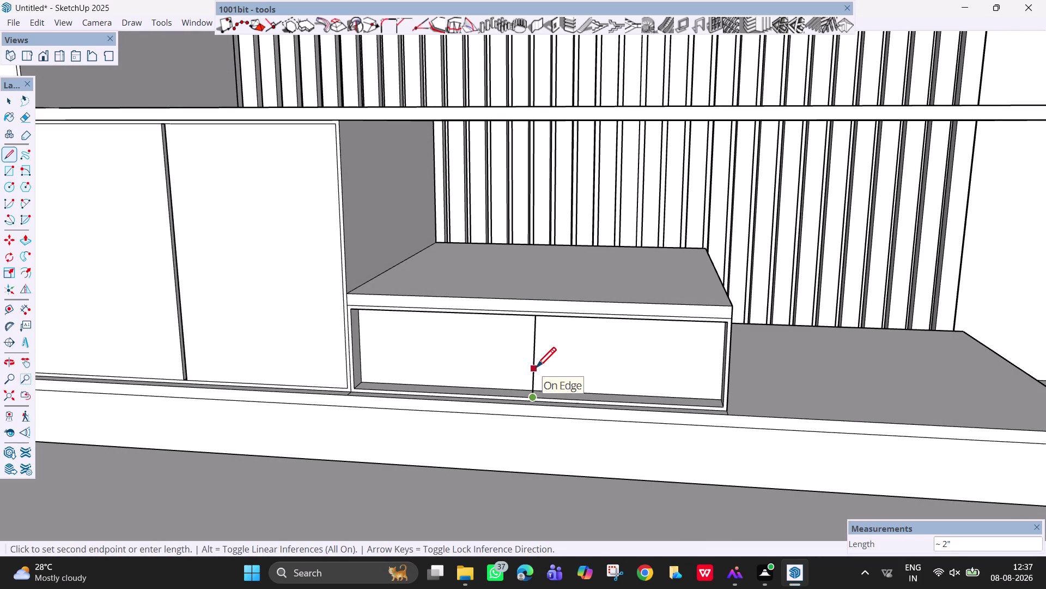
key(ctrl+z)
middle_drag(557, 354, 566, 292)
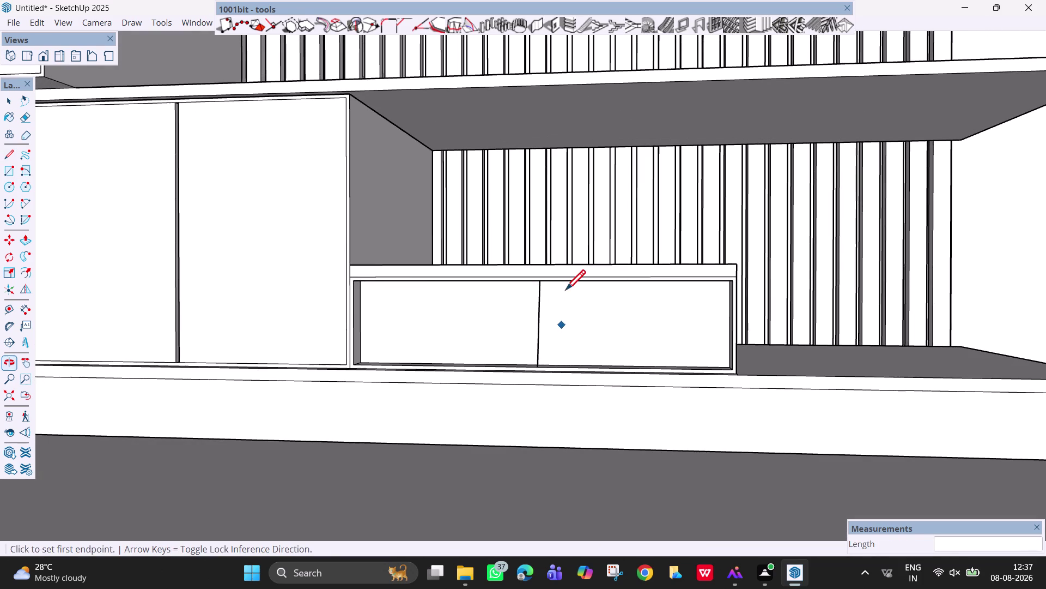
key(ctrl+z)
Redraw the vertical centre line from the top edge midpoint to the bottom edge midpoint.
scroll(up, 3)
middle_drag(544, 274, 549, 211)
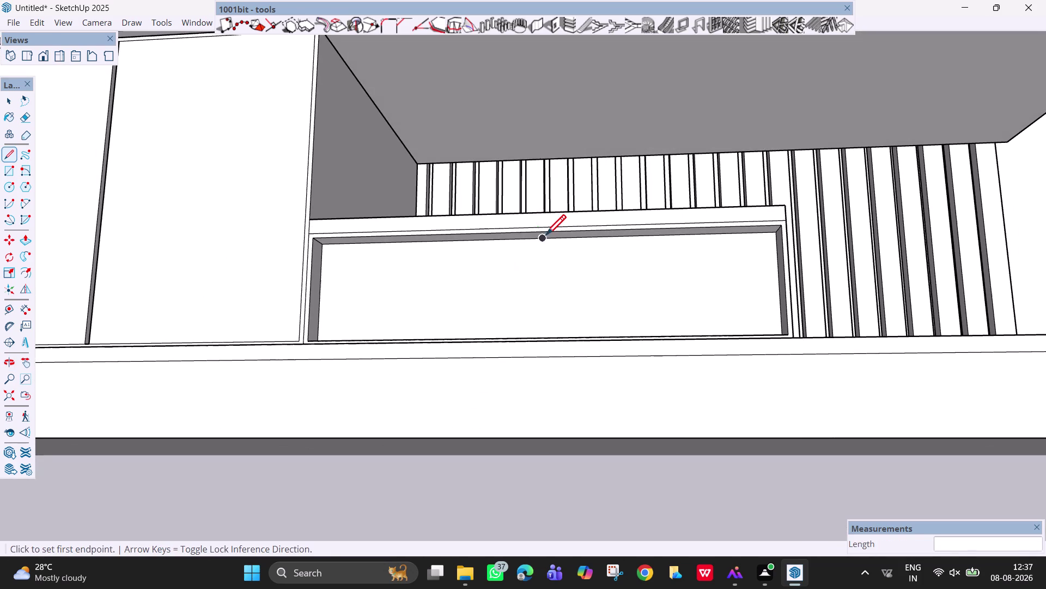
click(544, 241)
middle_drag(543, 299, 528, 383)
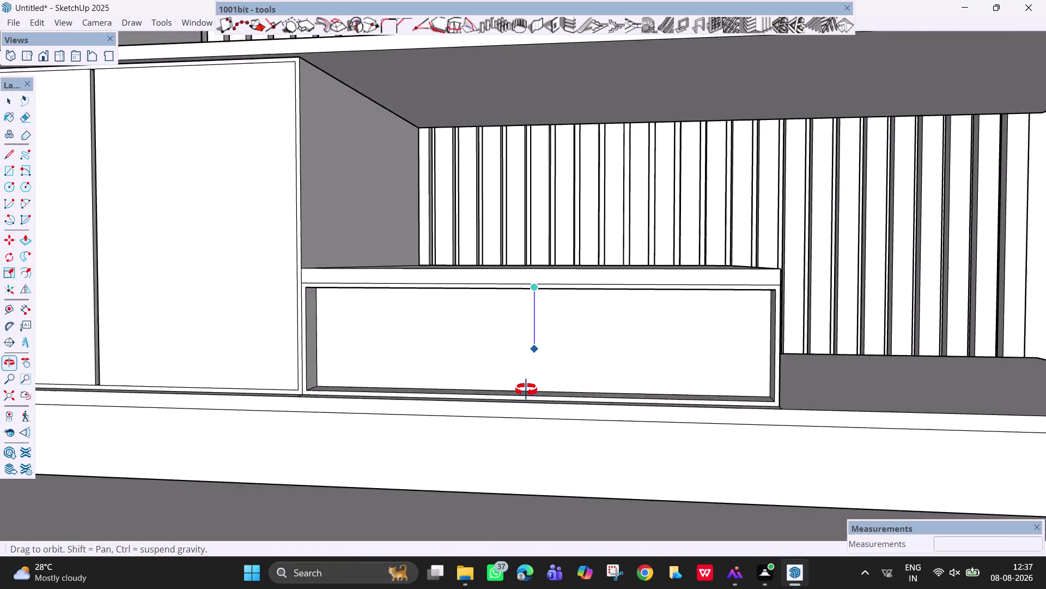
middle_drag(528, 383, 526, 446)
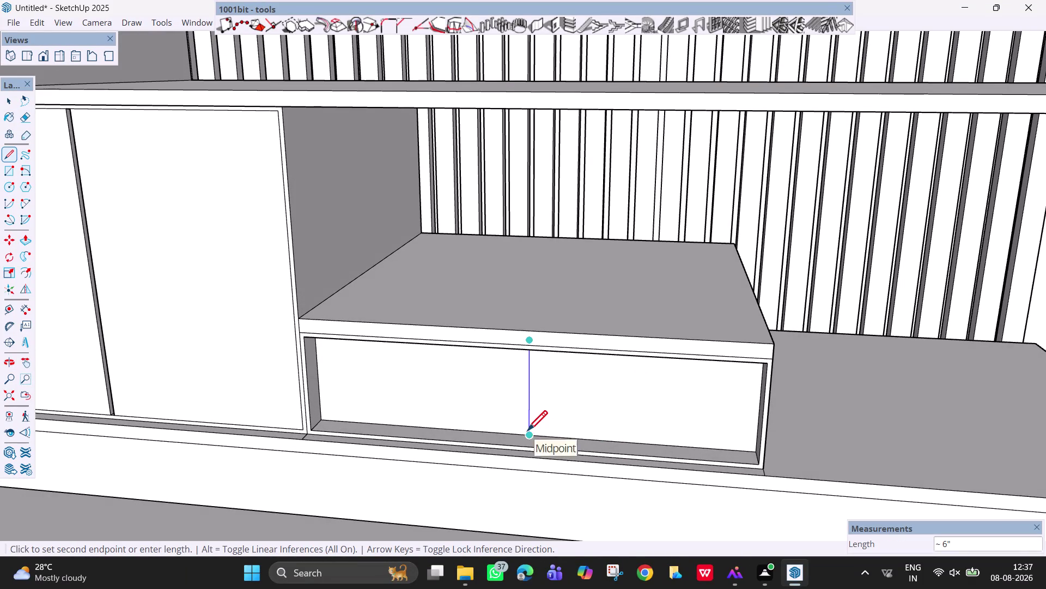
click(530, 437)
middle_drag(545, 396, 585, 363)
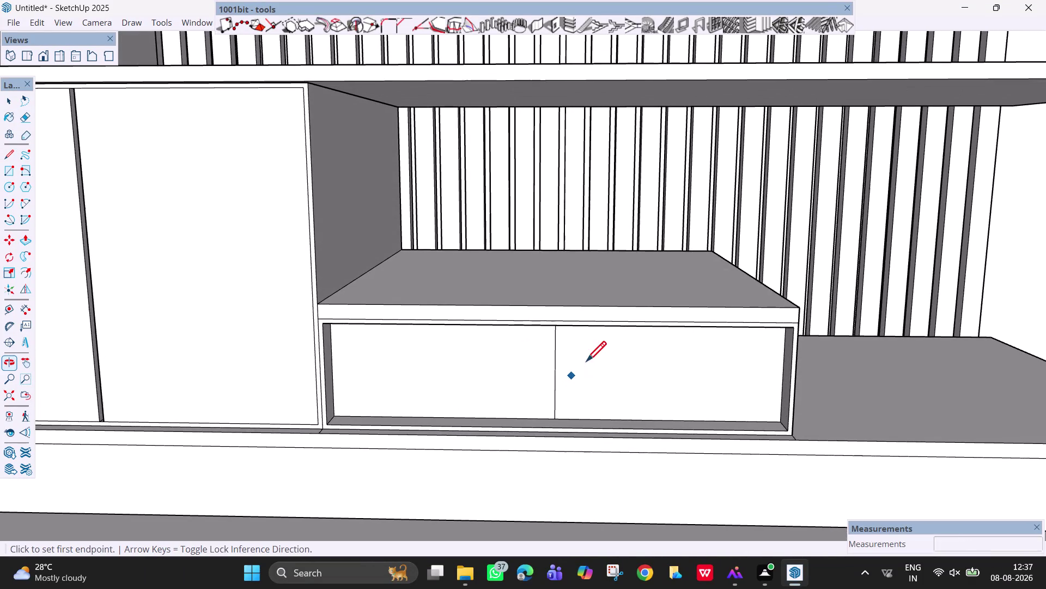
scroll(down, 3)
scroll(up, 3)
scroll(up, 3)
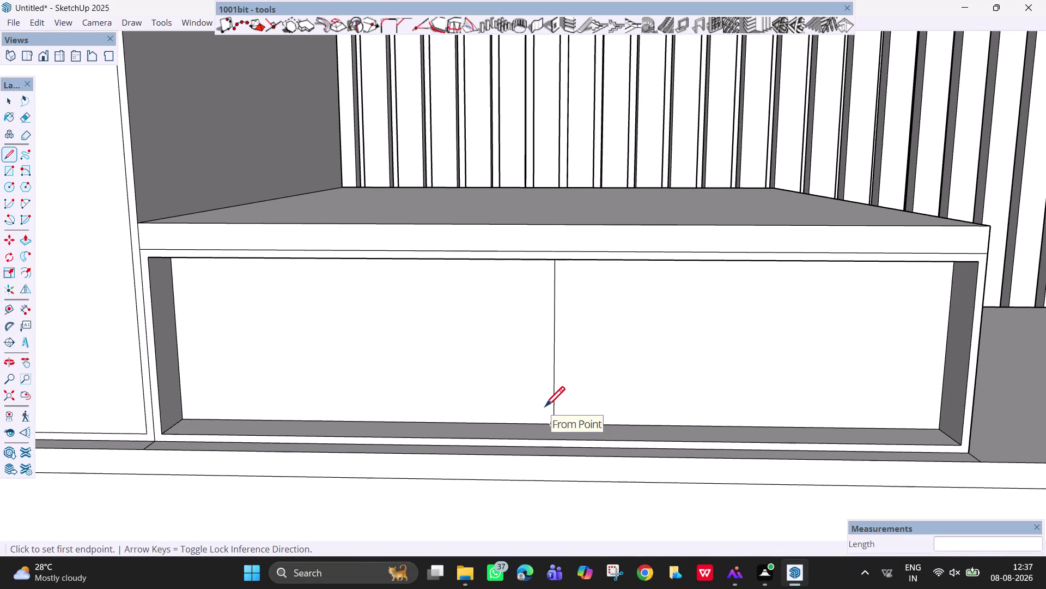
key(Escape)
key(Escape)
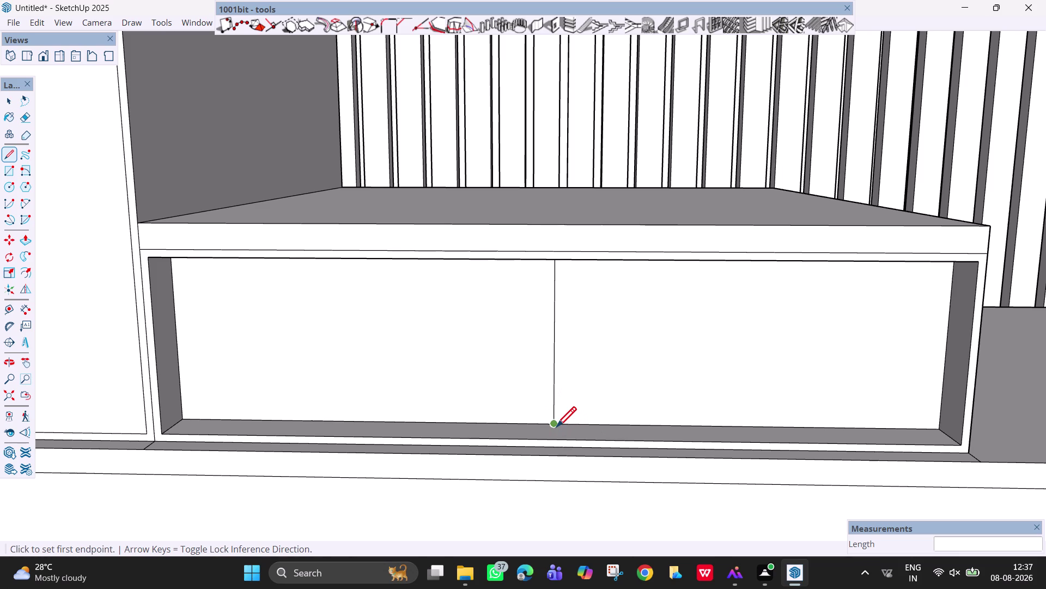
key(space)
Check both front halves and select the vertical dividing line.
text(m)
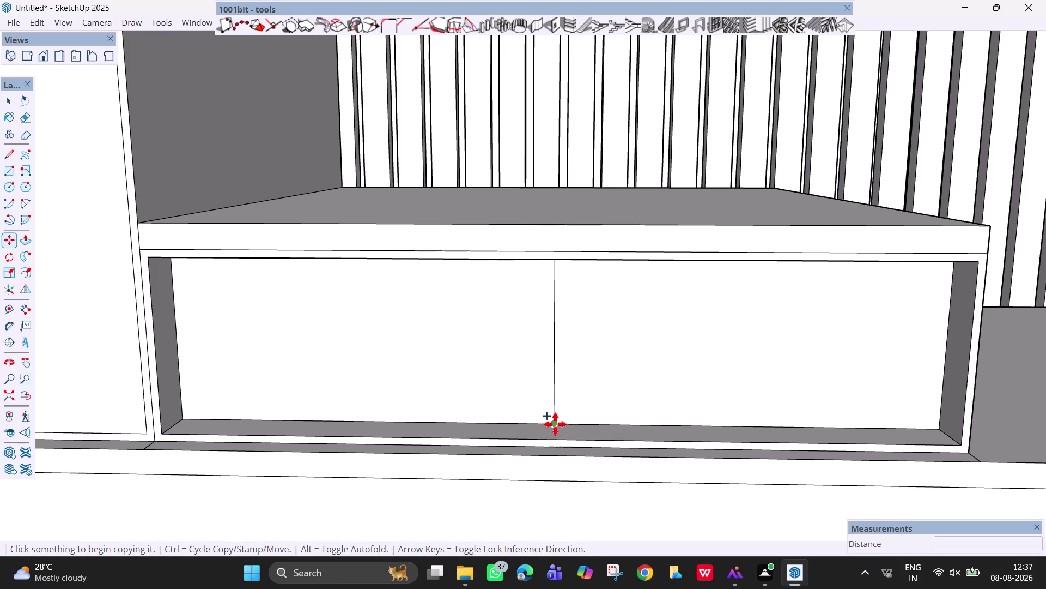
click(555, 426)
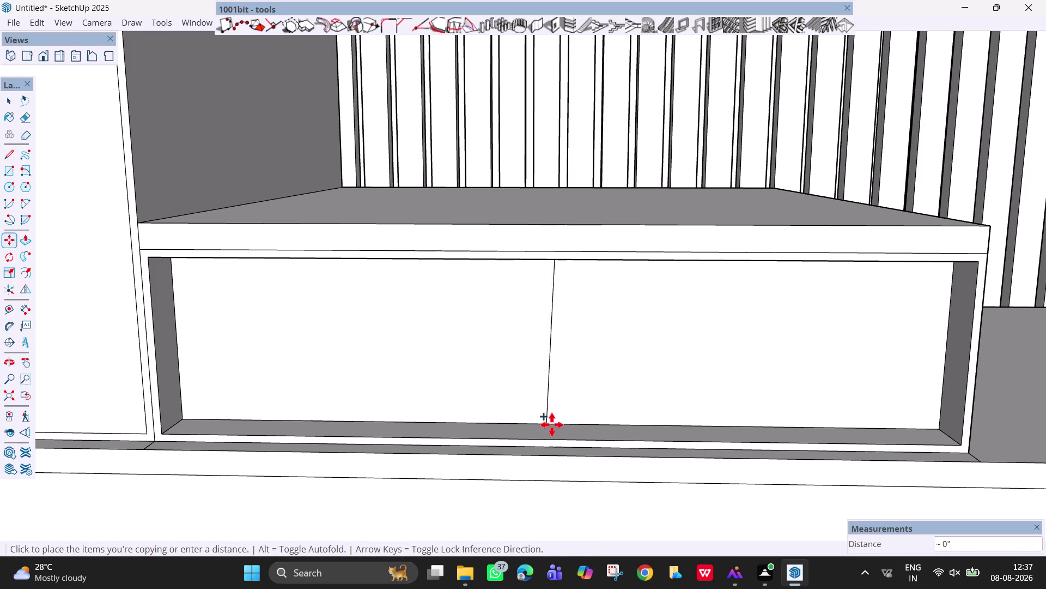
key(Escape)
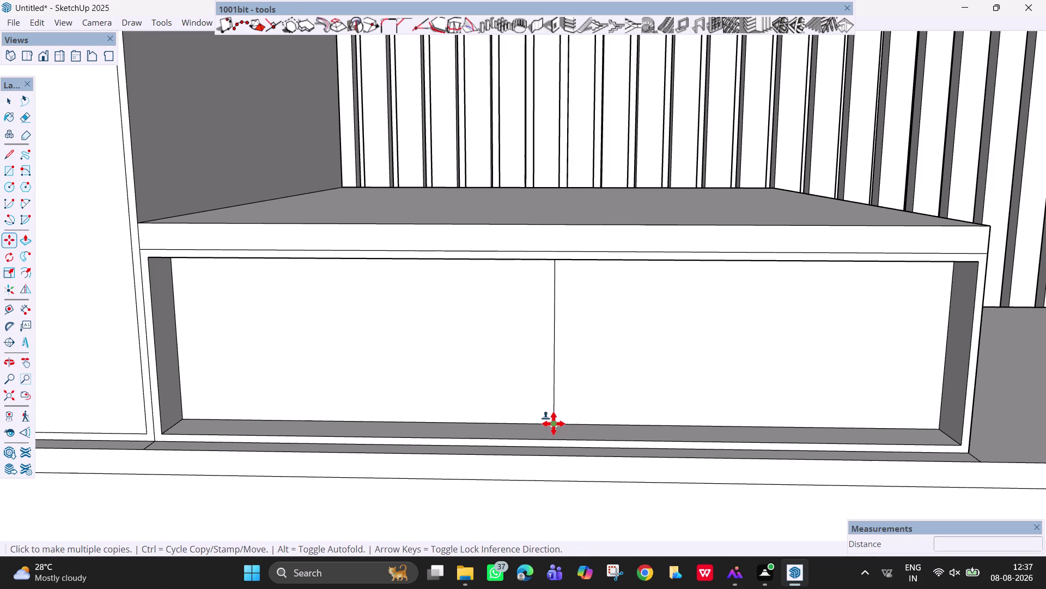
key(space)
click(553, 411)
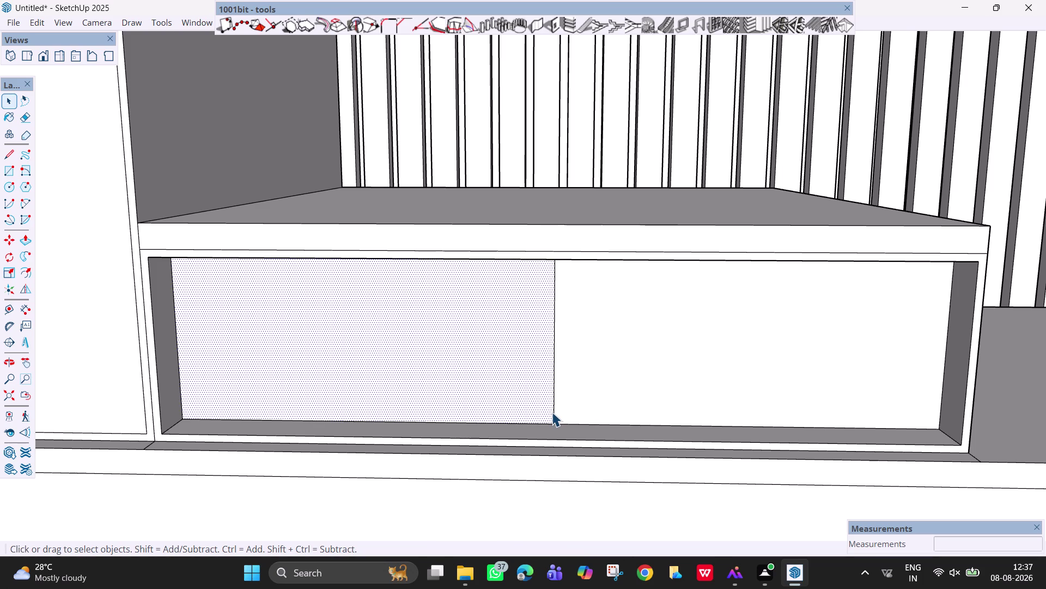
click(558, 415)
click(553, 412)
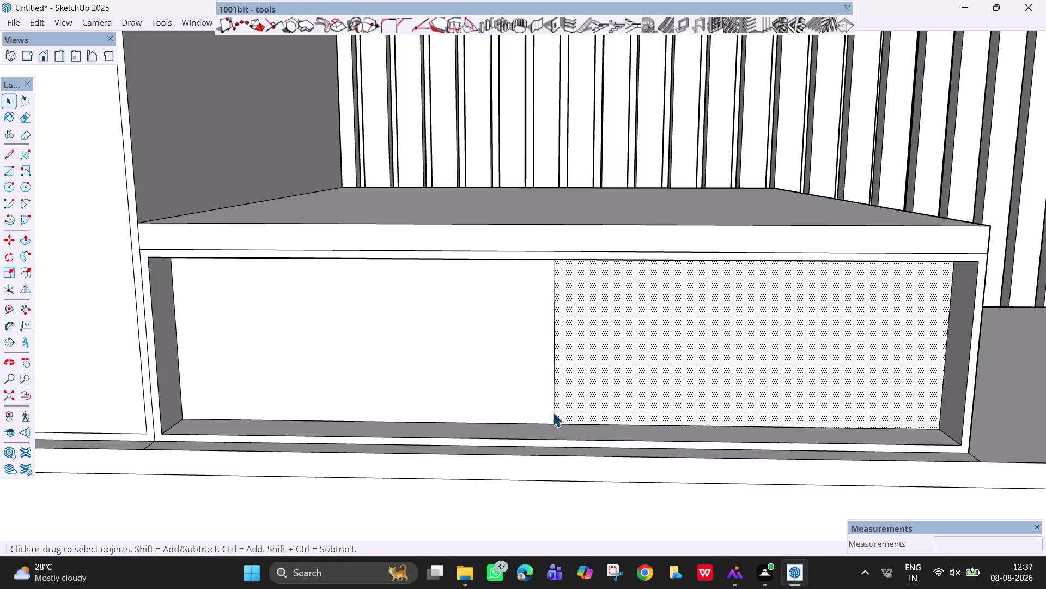
Copy the dividing line sideways twice, 3mm and 6mm away.
key(m)
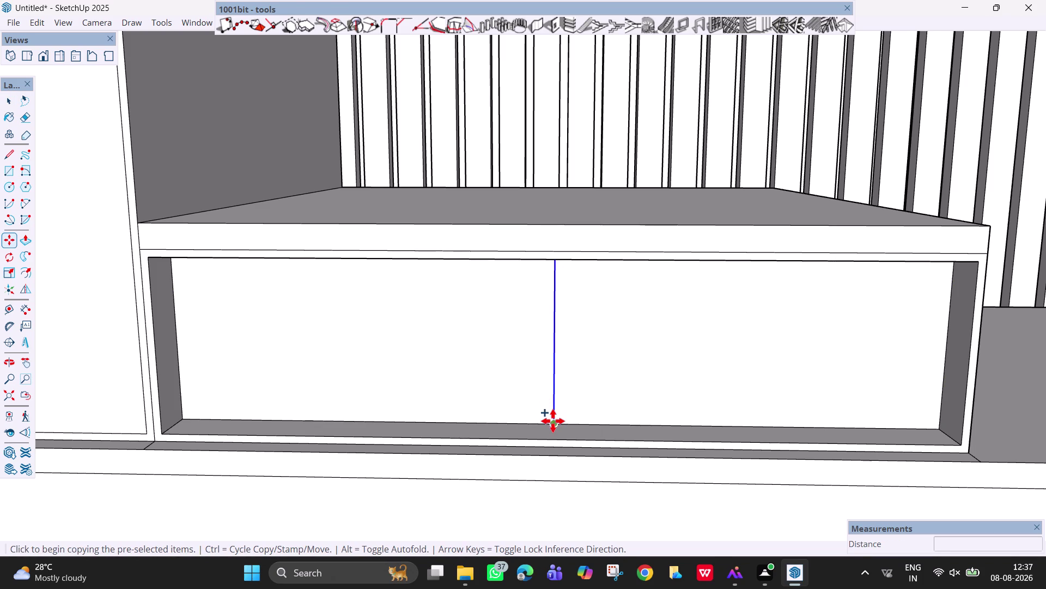
click(553, 421)
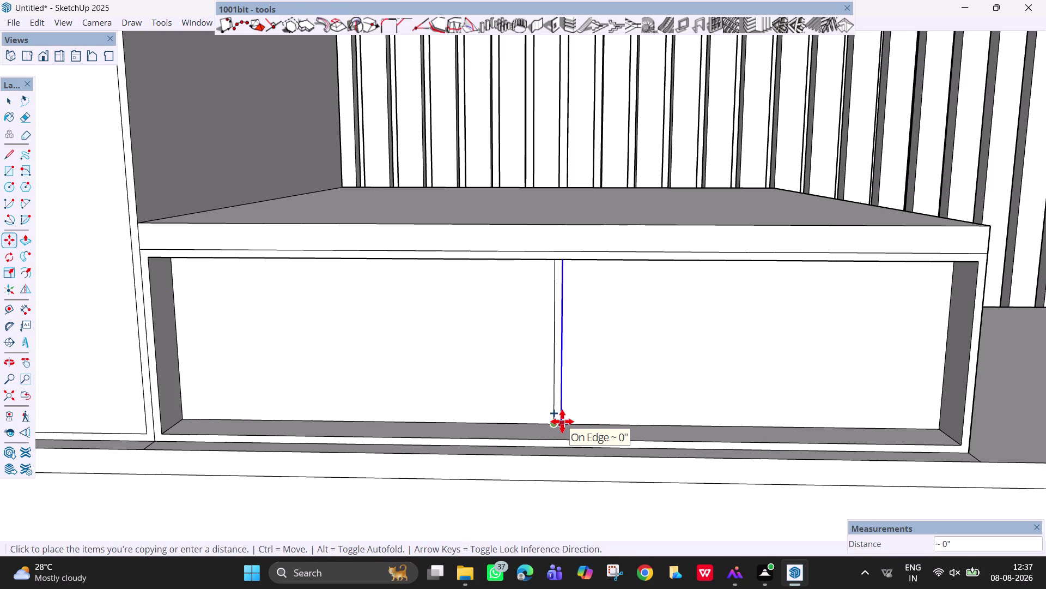
text(3mm)
key(Return)
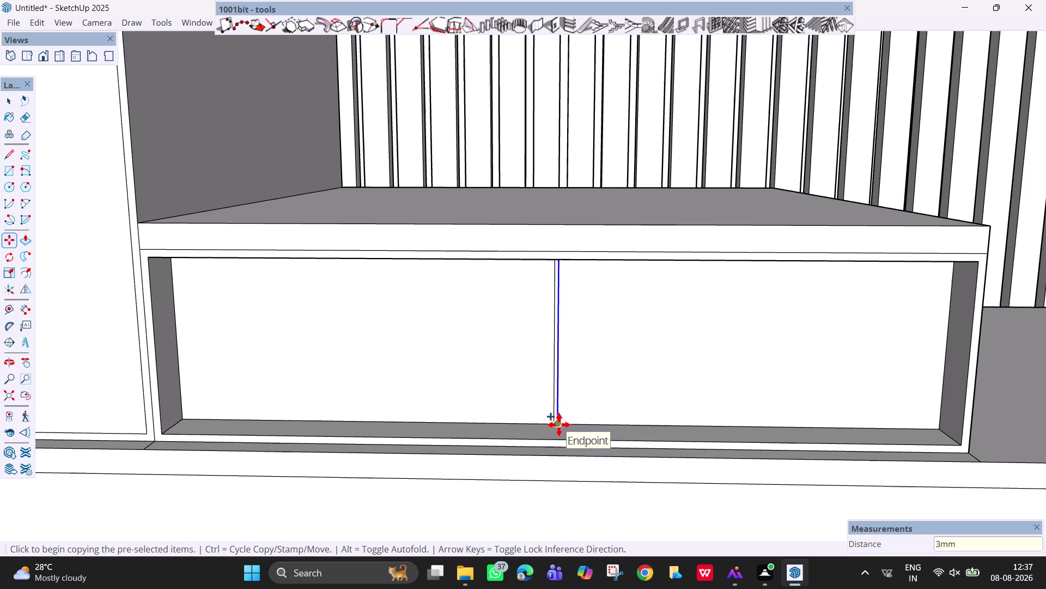
click(559, 425)
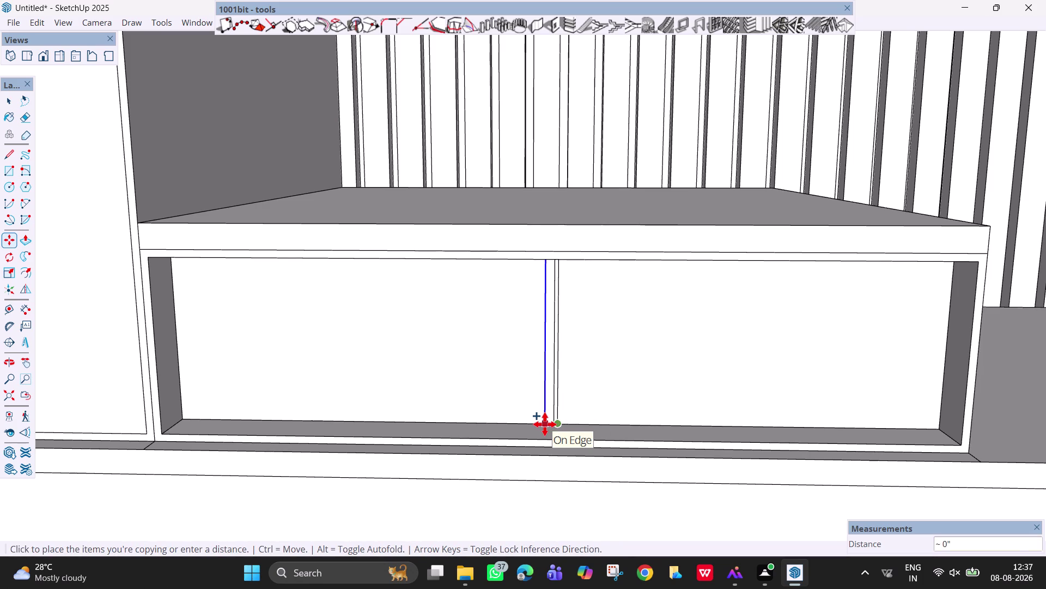
text(6mm)
key(Return)
key(Escape)
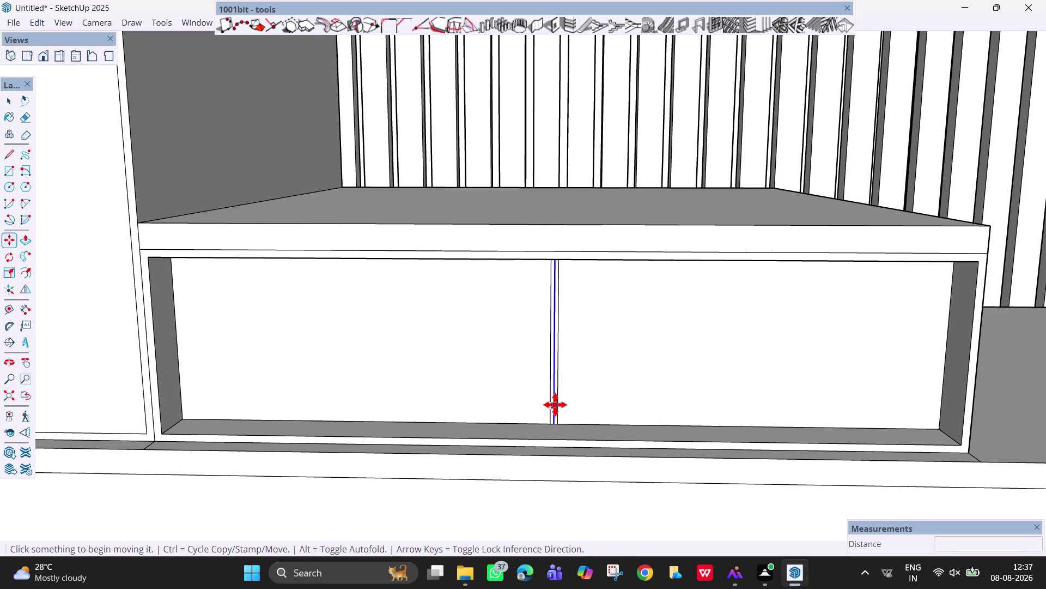
Erase the leftover middle line, leaving a narrow gap between the two door faces.
scroll(up, 3)
key(space)
key(e)
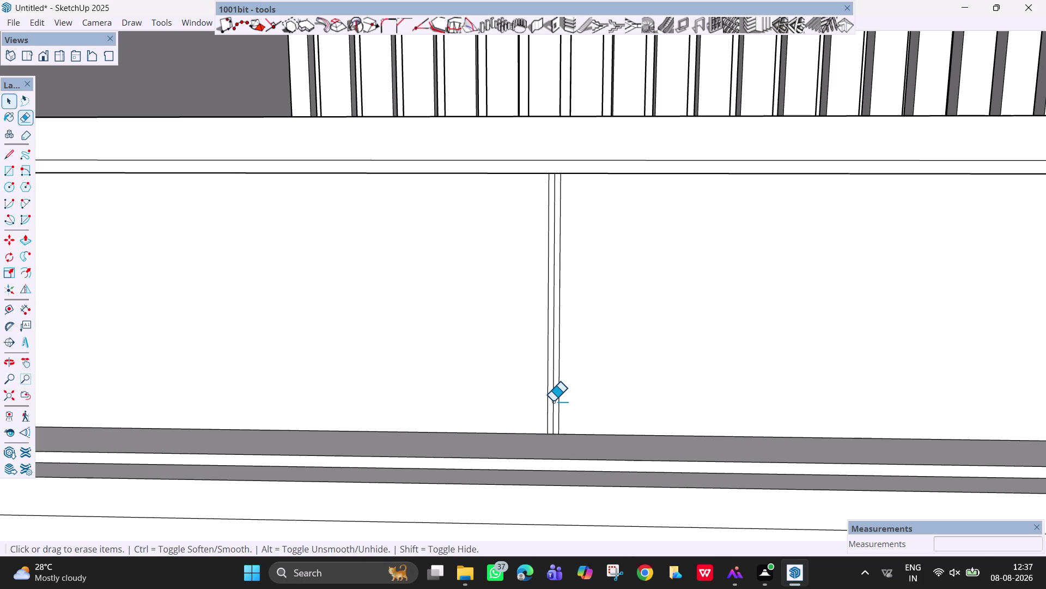
click(553, 400)
scroll(down, 3)
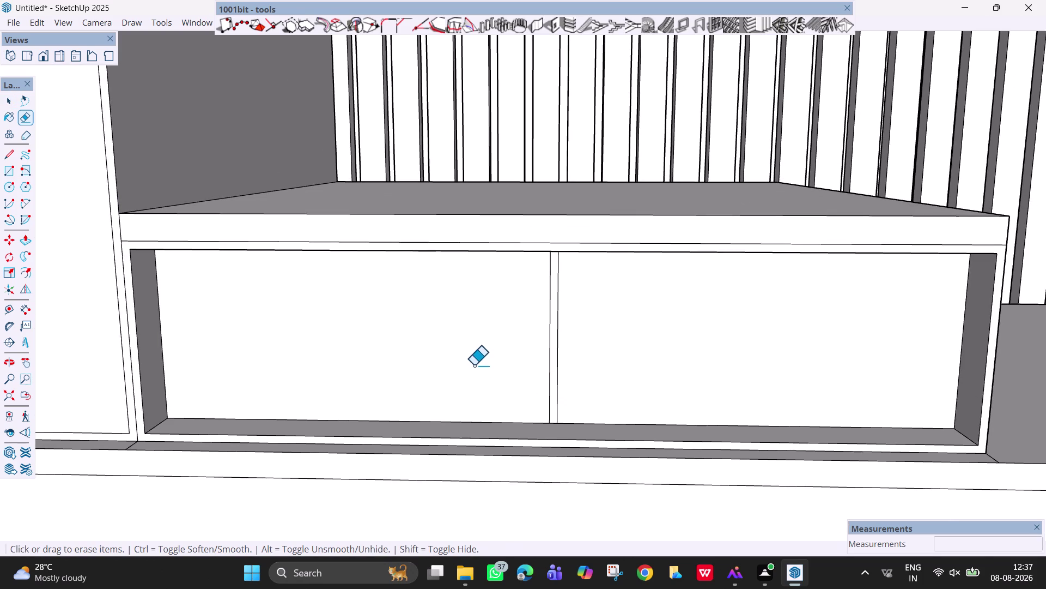
key(p)
click(474, 364)
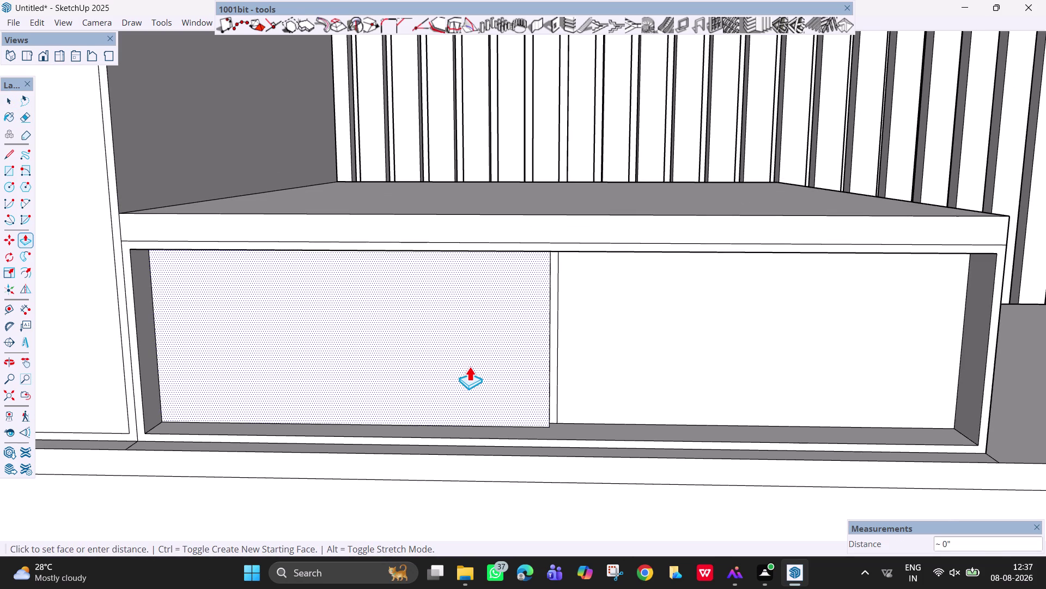
text(18mm)
key(Return)
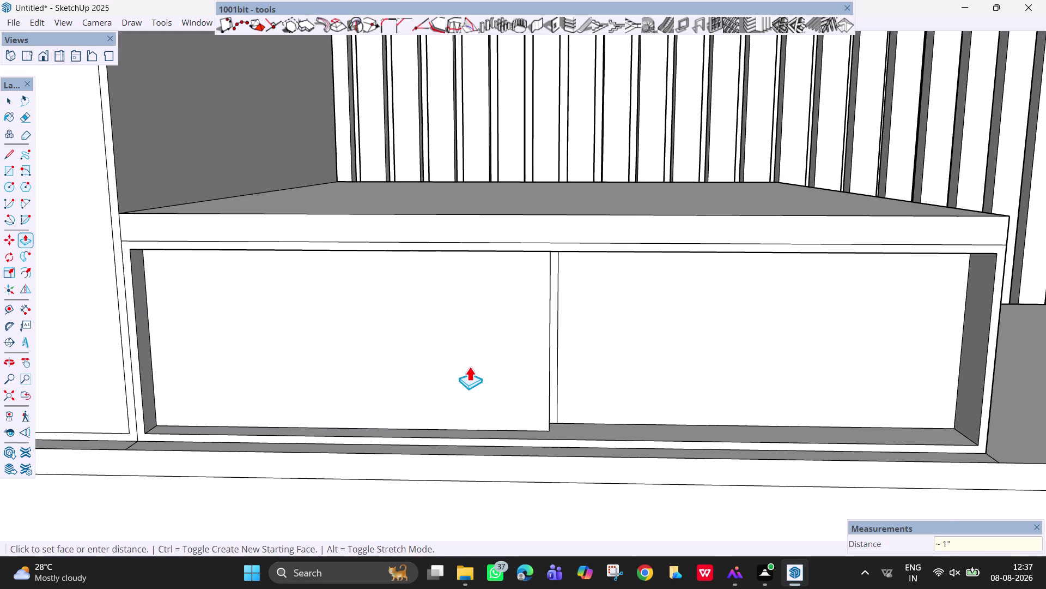
double_click(684, 349)
scroll(down, 3)
middle_drag(665, 402, 659, 394)
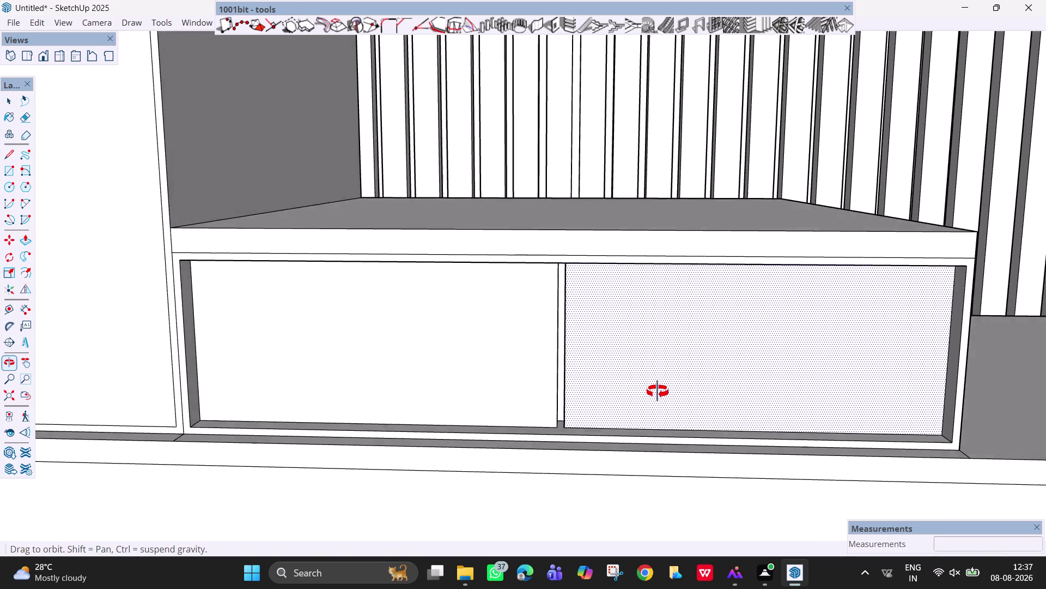
middle_drag(658, 393, 422, 425)
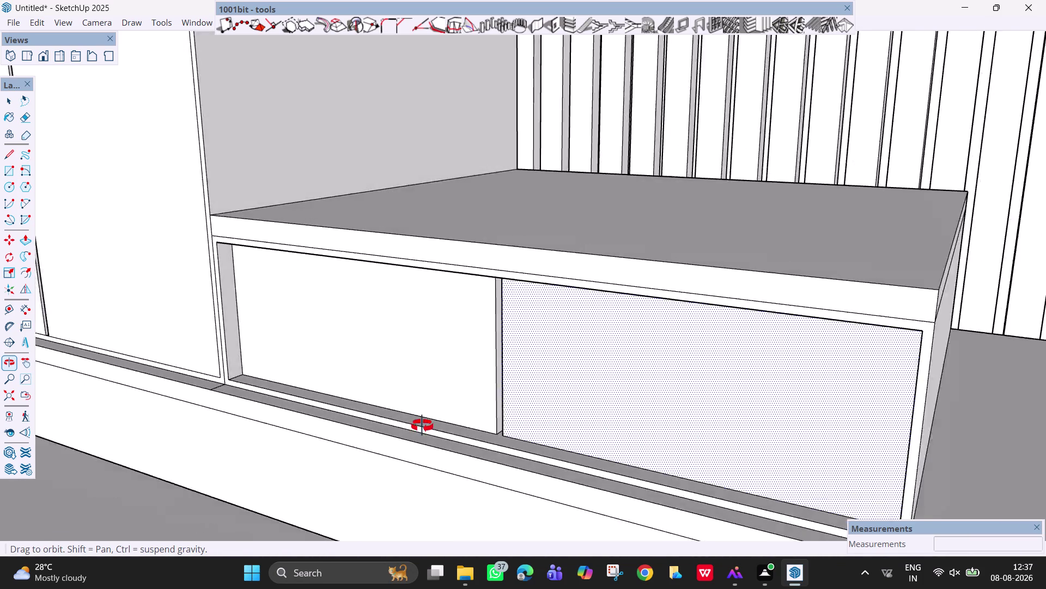
middle_drag(422, 426, 435, 448)
scroll(down, 3)
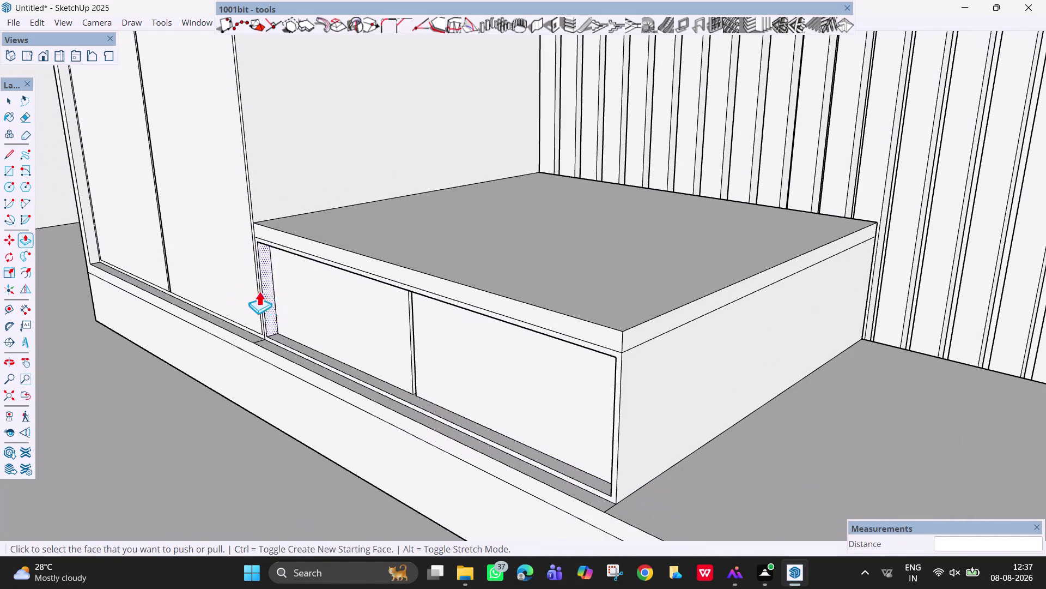
middle_drag(250, 285, 501, 303)
scroll(down, 3)
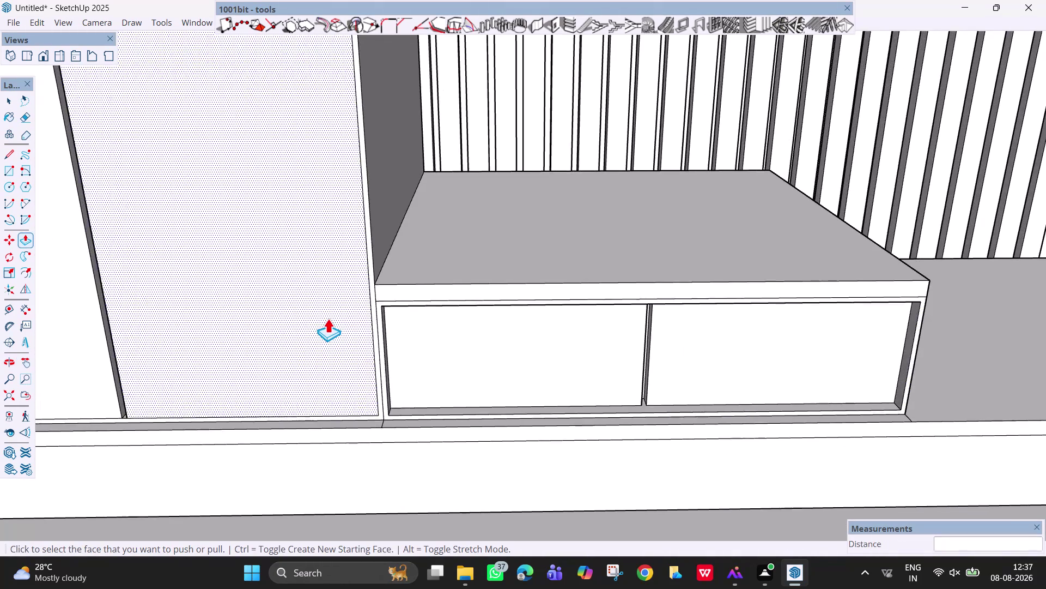
scroll(down, 3)
key(h)
drag(221, 335, 599, 335)
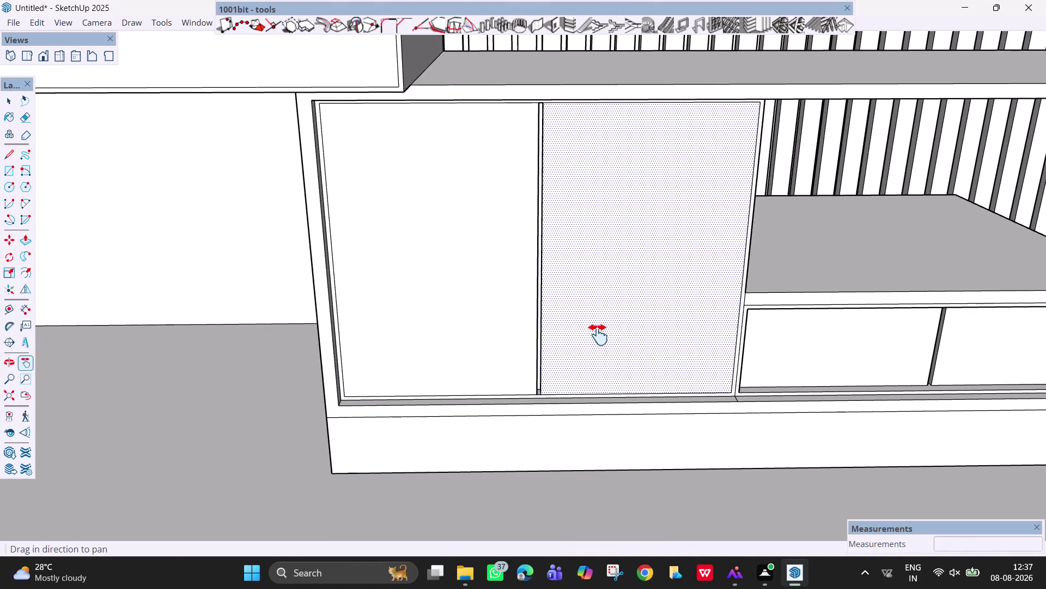
drag(599, 335, 553, 335)
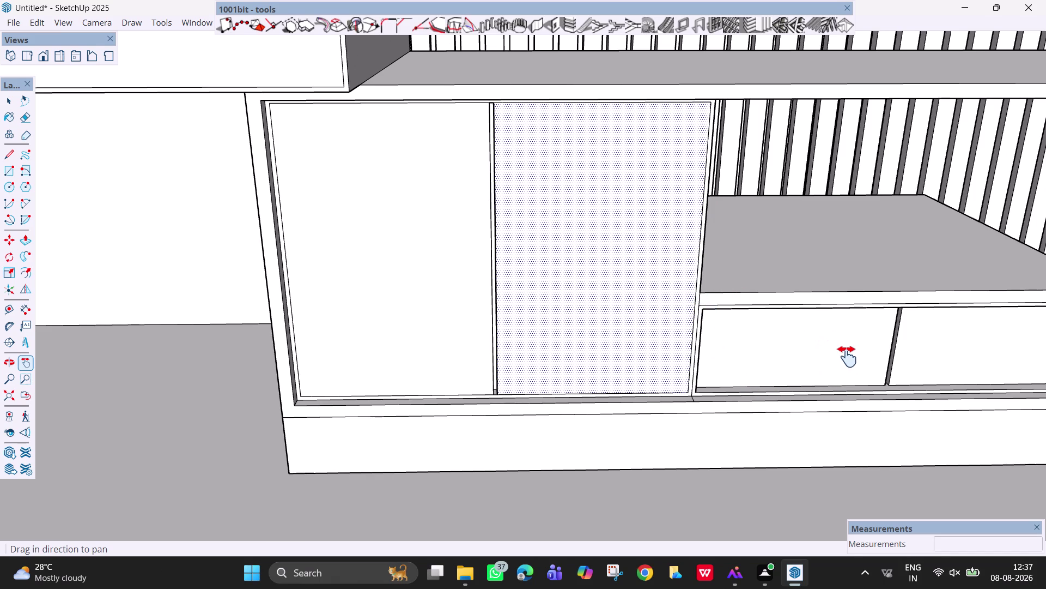
key(h)
drag(841, 355, 518, 318)
middle_drag(662, 353, 624, 295)
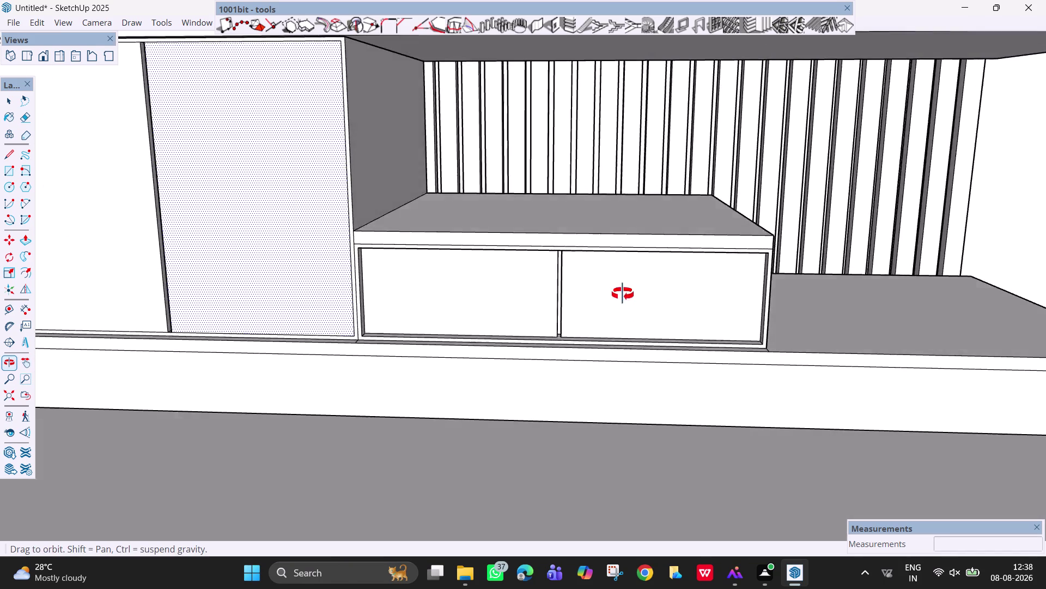
middle_drag(624, 296, 643, 277)
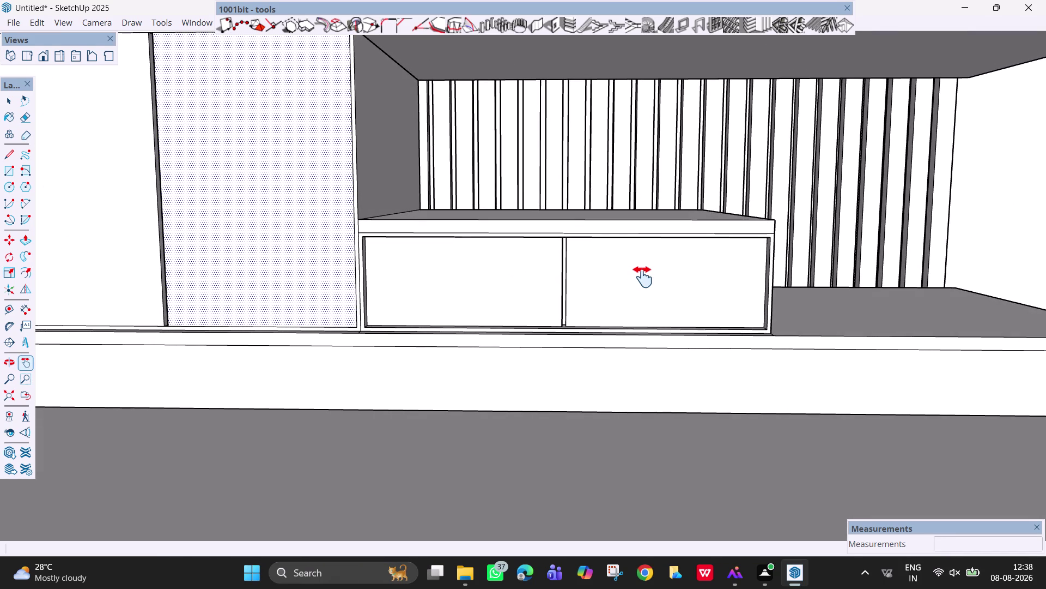
key(space)
scroll(up, 3)
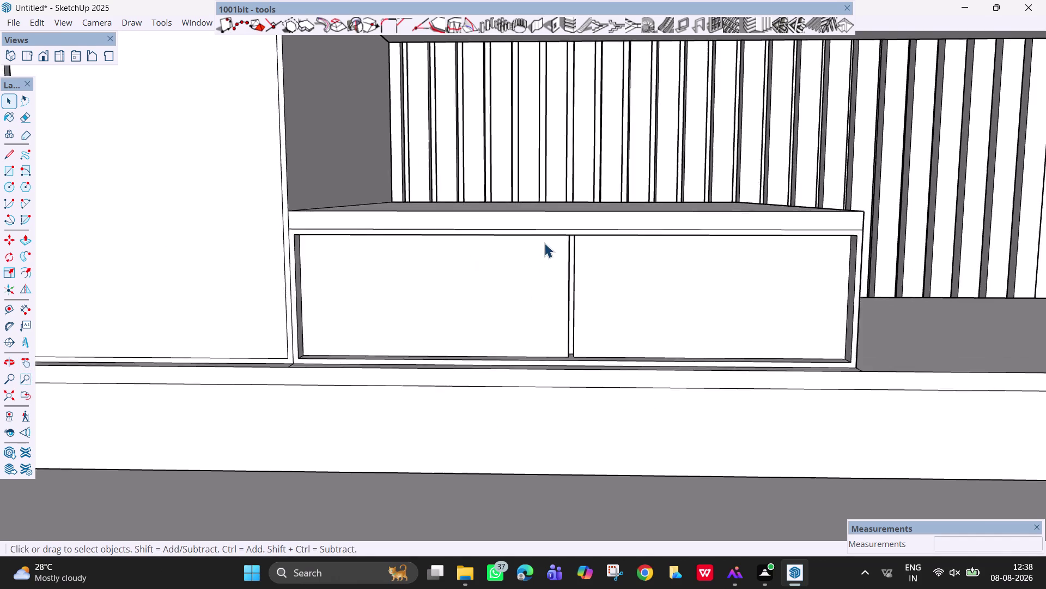
scroll(up, 3)
scroll(up, 3)
middle_drag(563, 256, 541, 270)
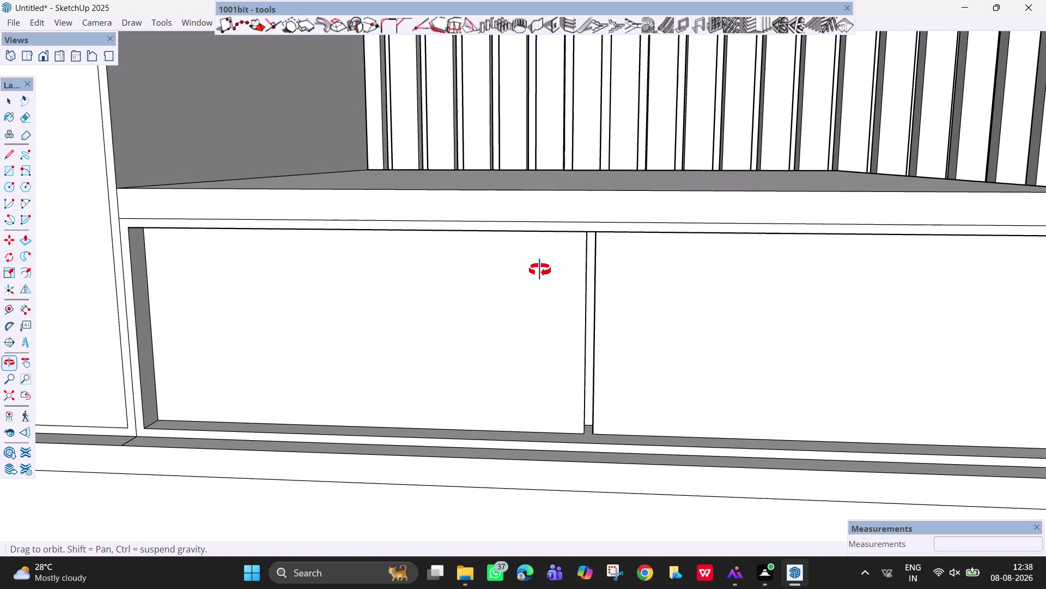
middle_drag(540, 270, 541, 269)
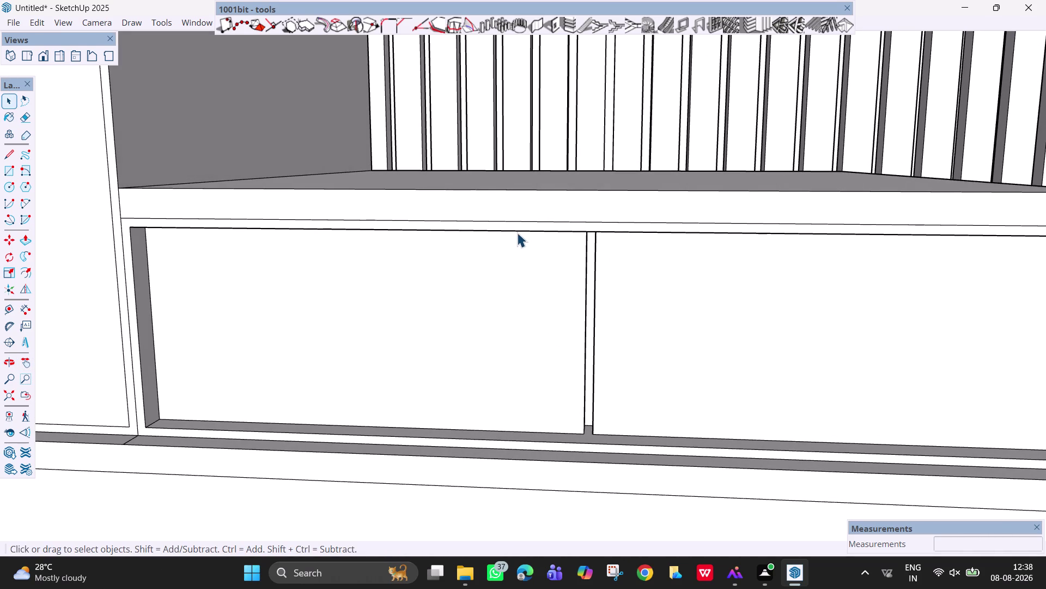
scroll(up, 3)
scroll(up, 3)
scroll(down, 3)
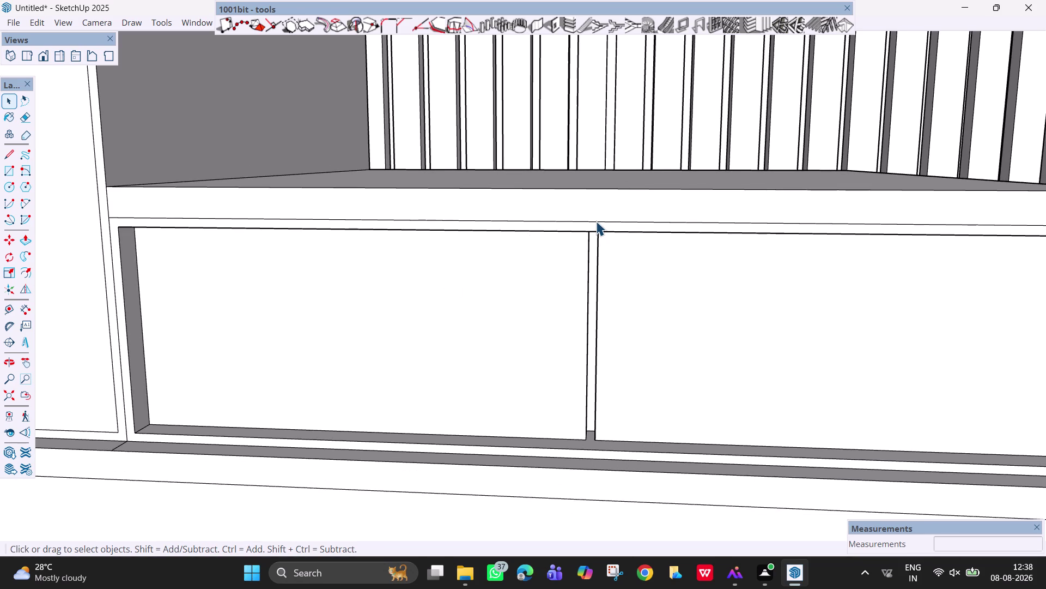
scroll(down, 3)
middle_drag(596, 221, 605, 240)
scroll(down, 3)
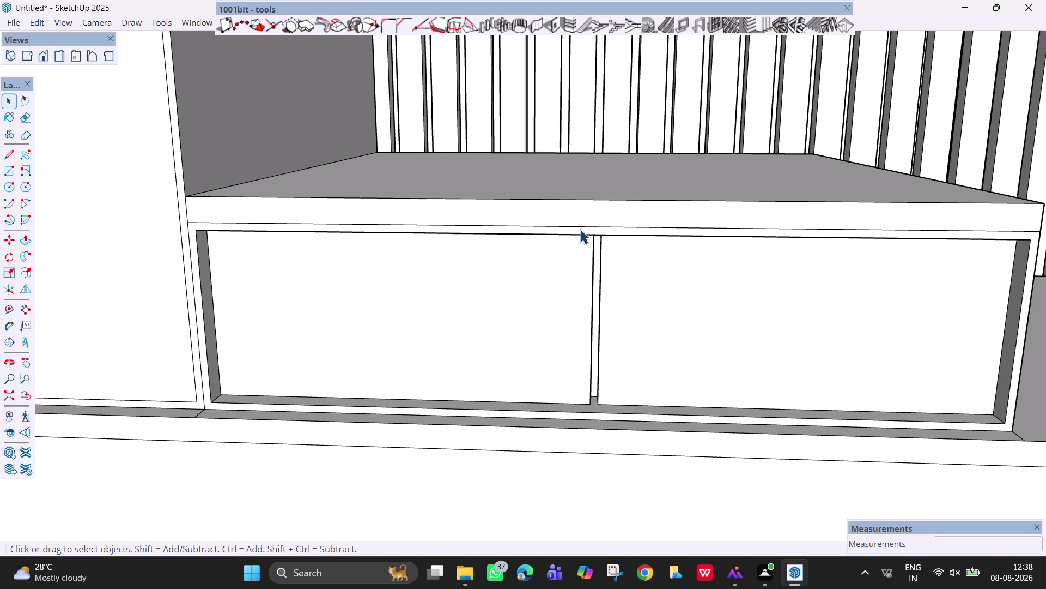
scroll(up, 3)
middle_drag(592, 237, 589, 186)
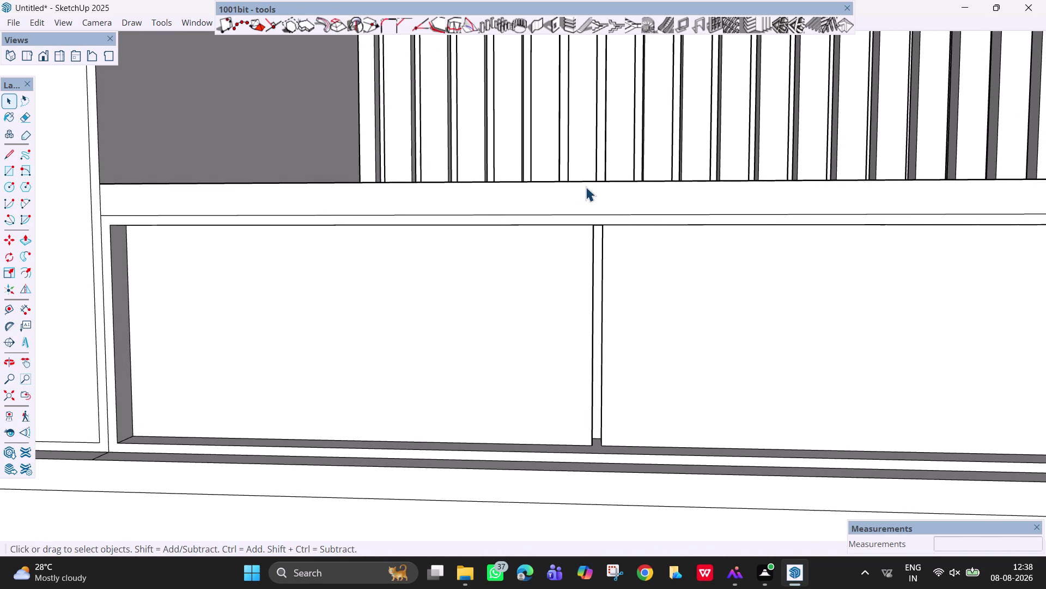
scroll(up, 3)
middle_drag(585, 255, 783, 260)
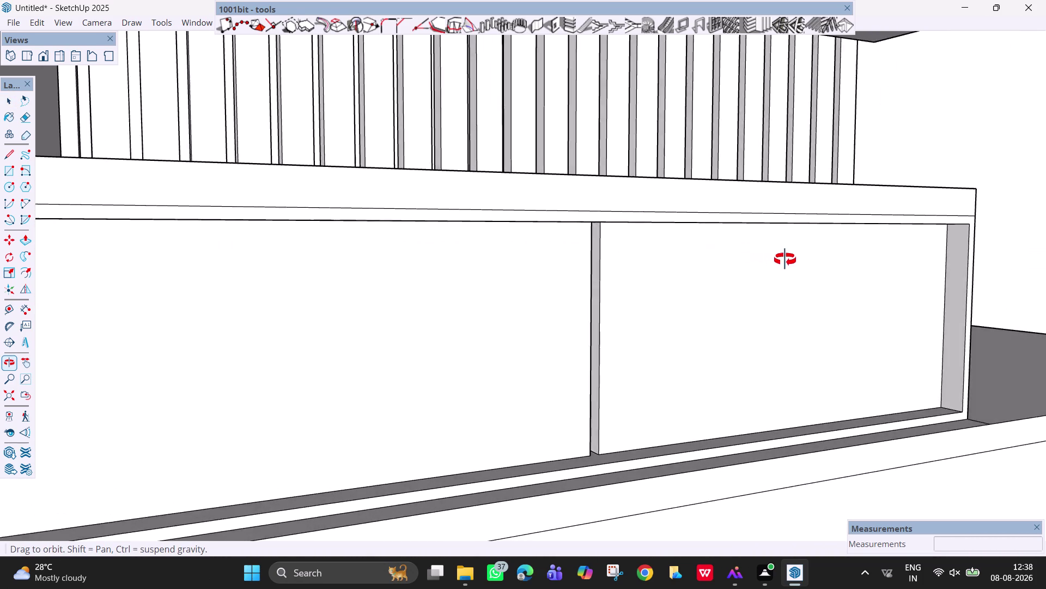
middle_drag(783, 260, 602, 237)
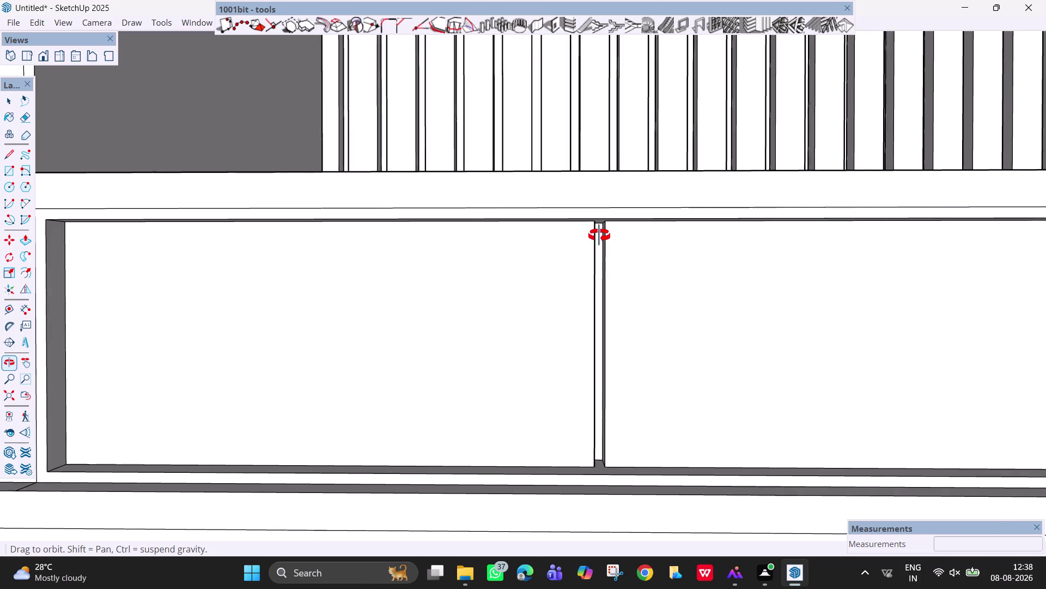
middle_drag(602, 237, 596, 220)
Draw the notch lines on the left front: 2" along the top edge, 1" down, across to the right edge.
key(l)
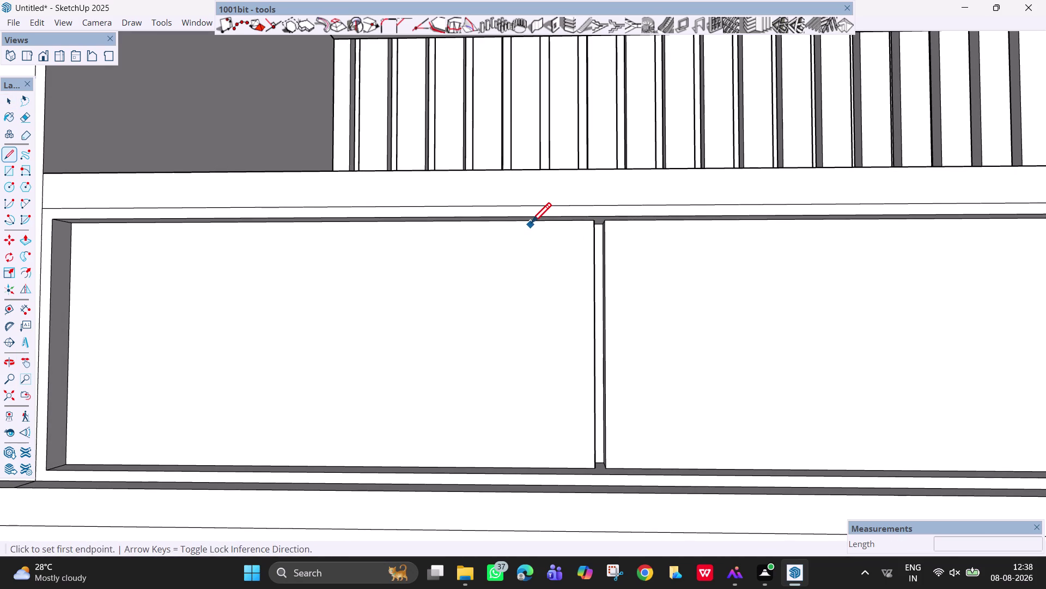
click(592, 221)
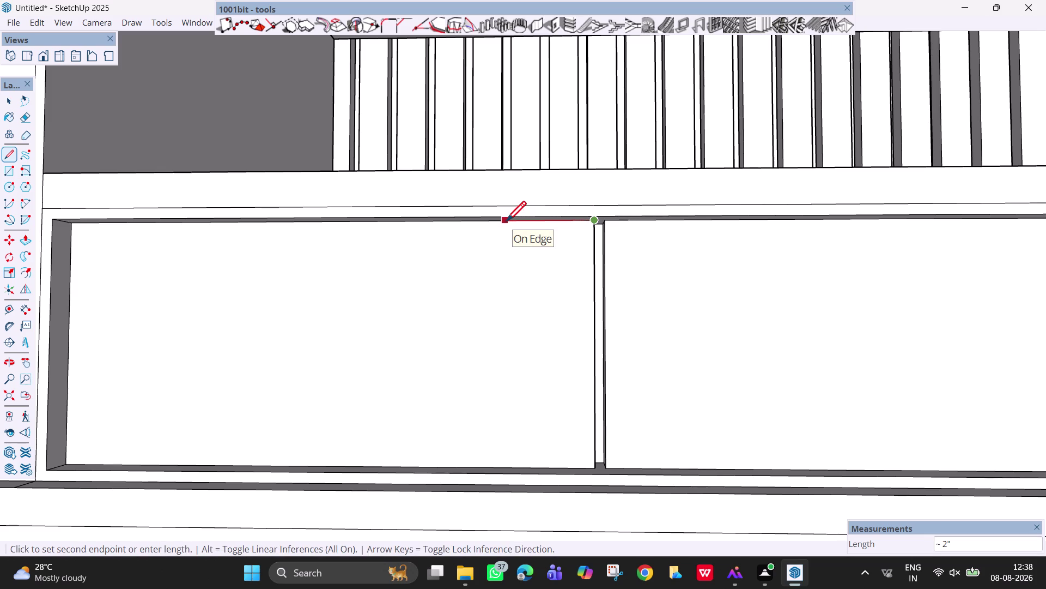
key(2)
key(Return)
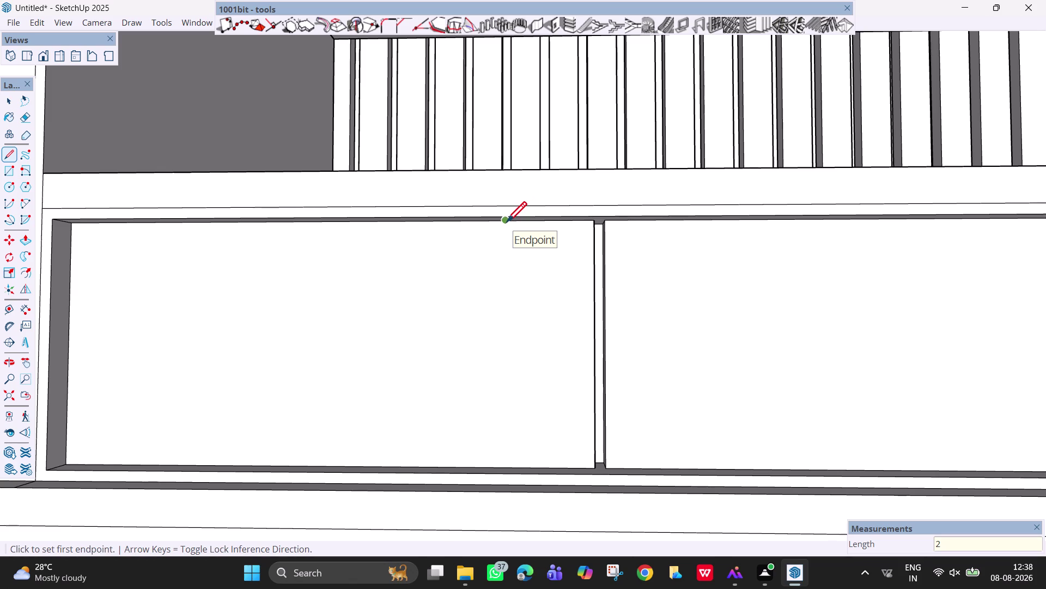
click(507, 223)
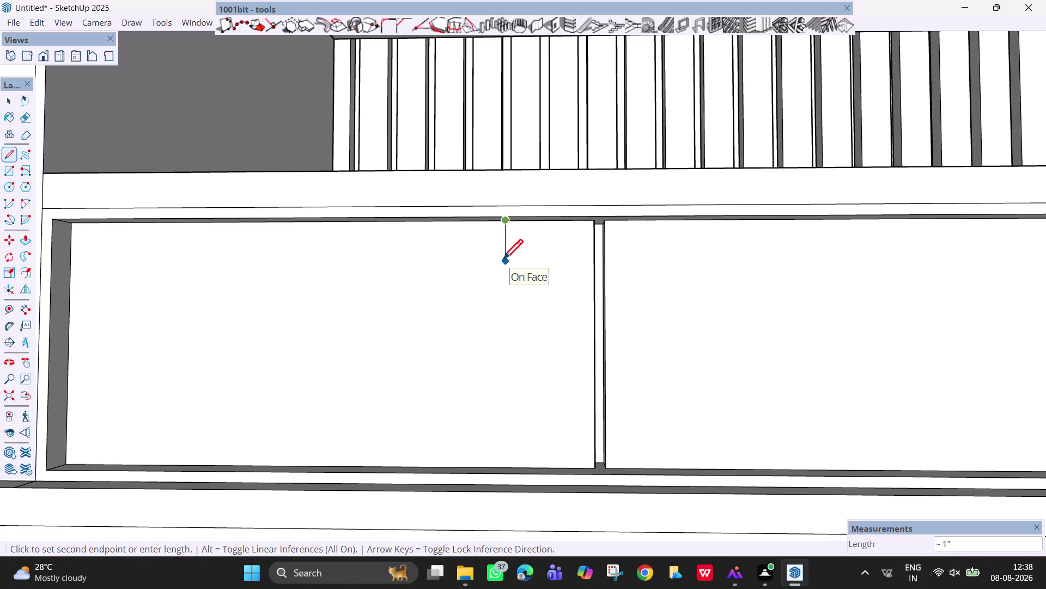
key(1)
key(Return)
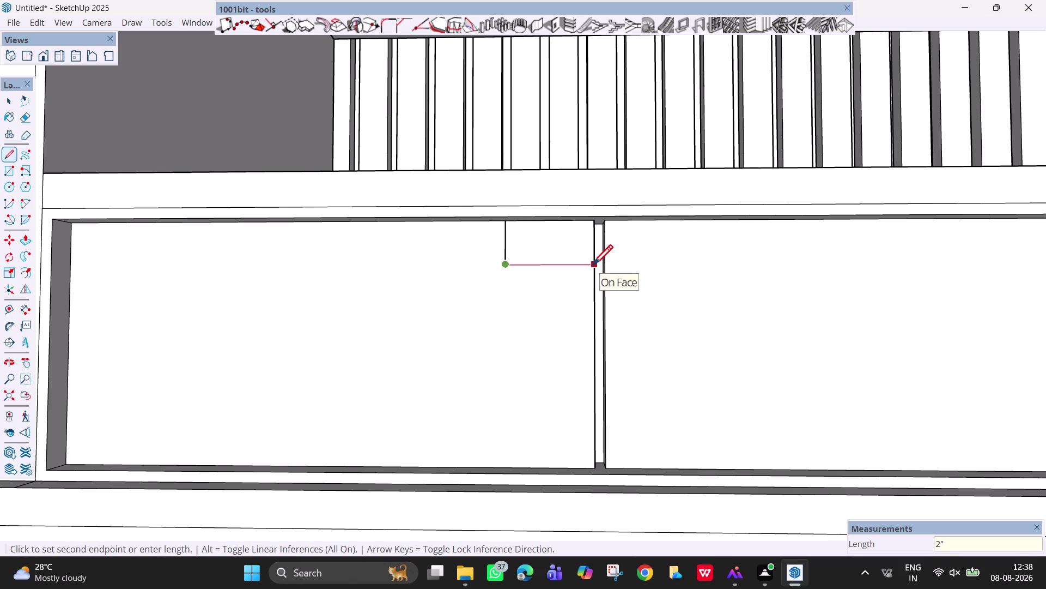
click(592, 266)
key(Escape)
Review the whole drawer unit, then start a line on the right front's left edge.
scroll(down, 3)
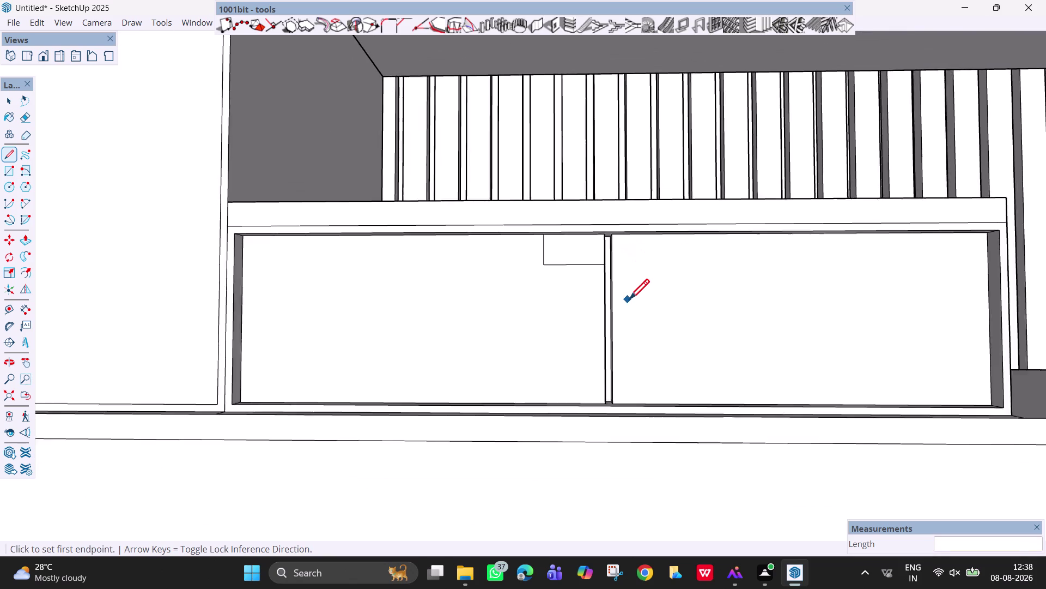
scroll(down, 3)
scroll(down, 3)
middle_drag(630, 295, 602, 370)
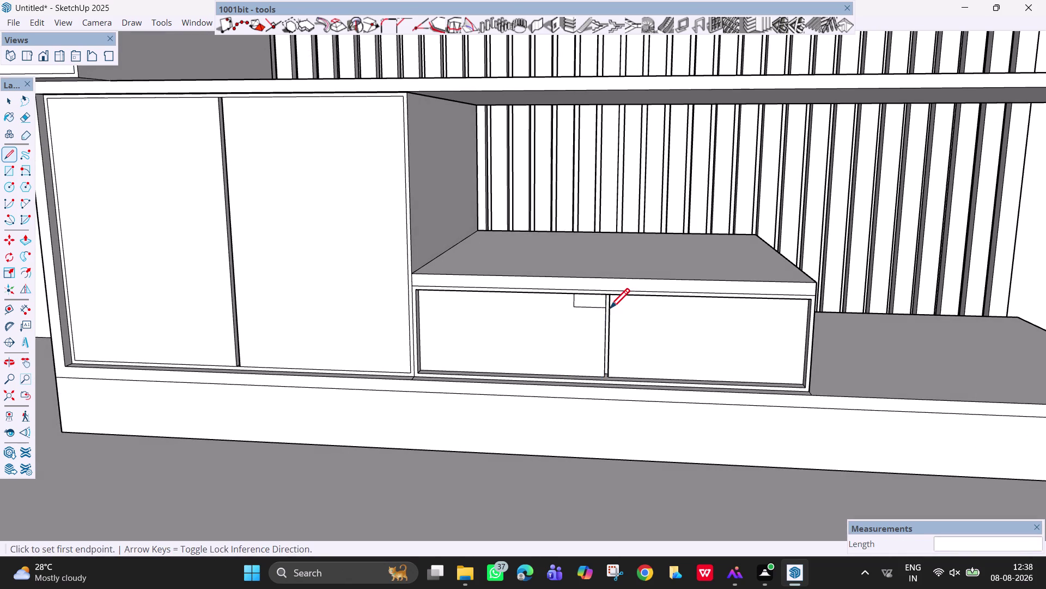
scroll(up, 3)
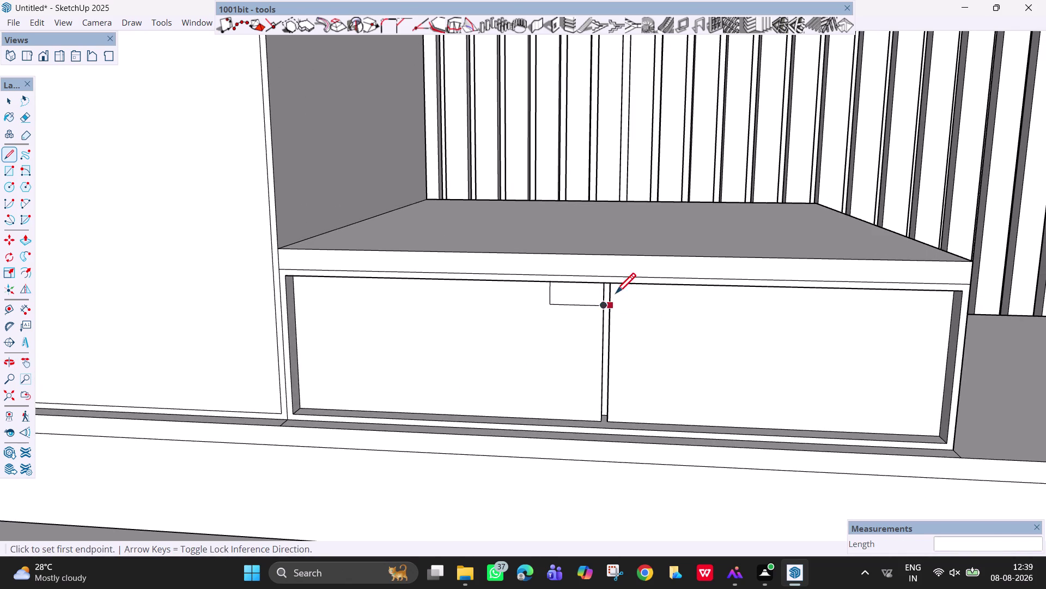
scroll(up, 3)
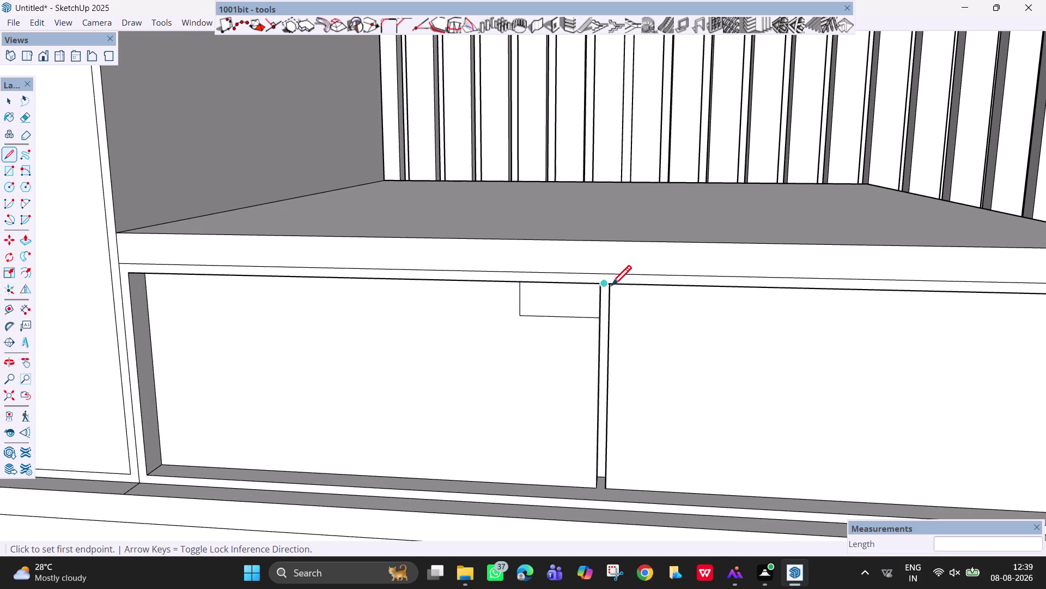
key(Escape)
scroll(down, 3)
key(space)
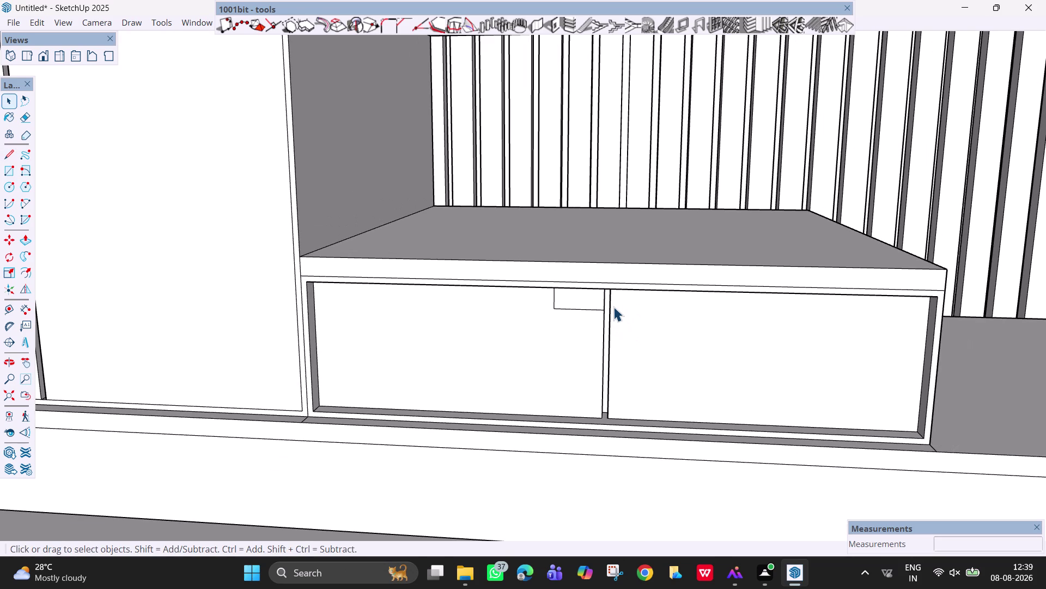
scroll(up, 3)
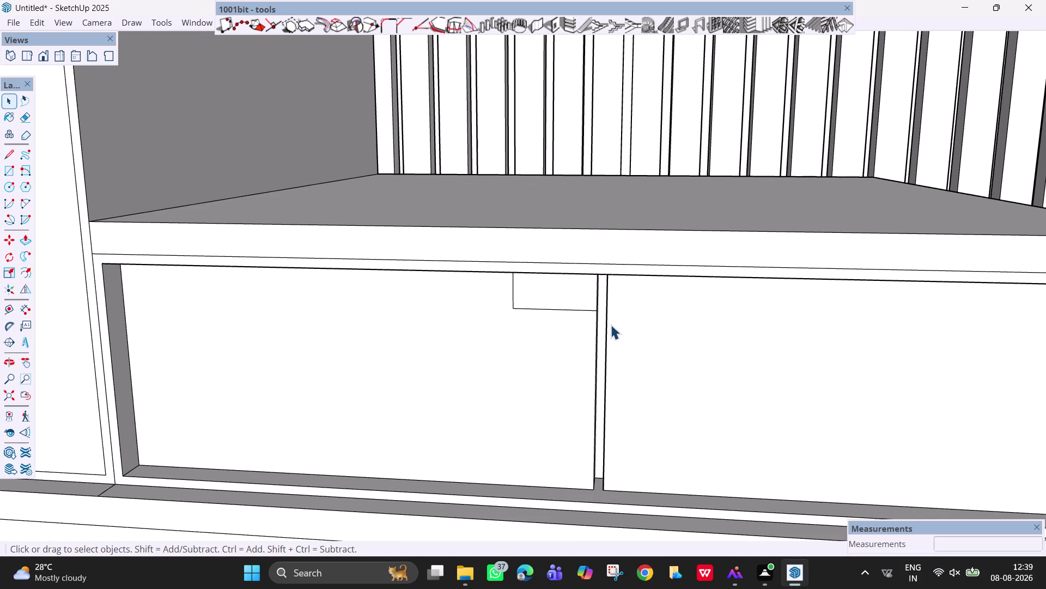
key(l)
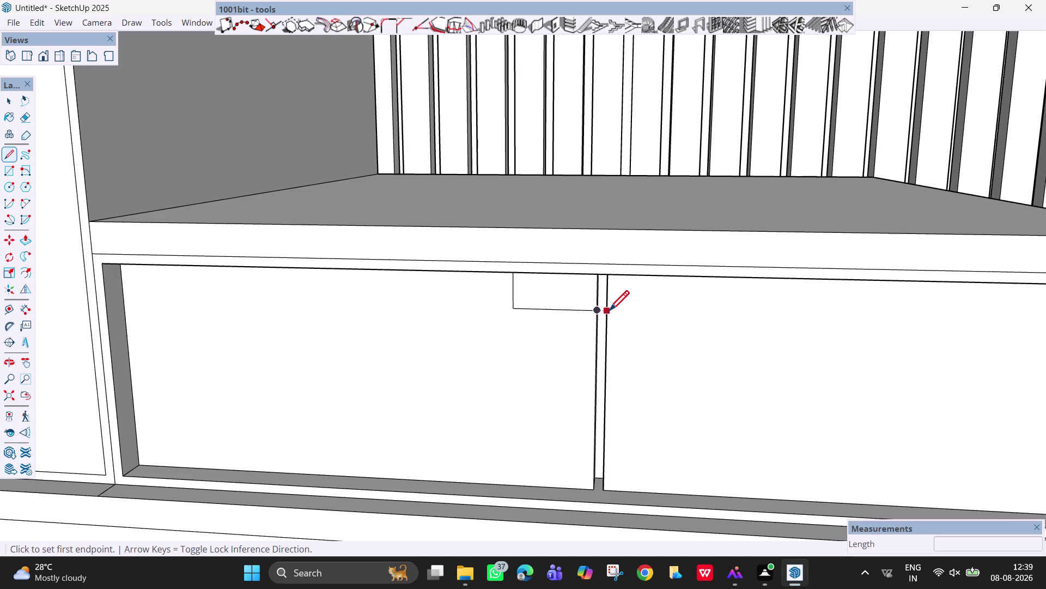
click(609, 313)
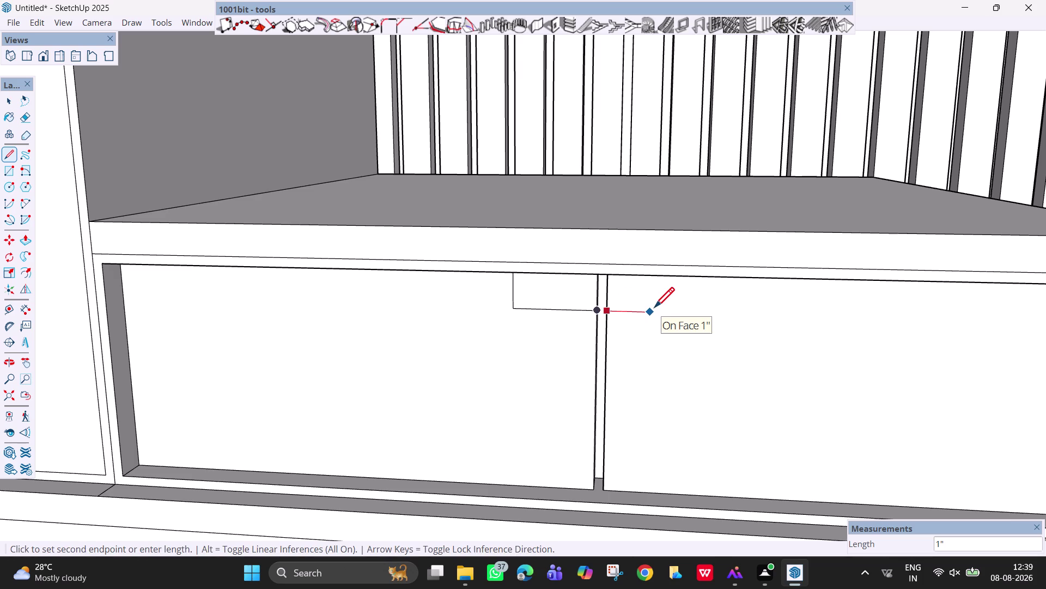
Undo a misplaced 2-inch line, try a 1-inch line, then erase the stray stub.
key(2)
key(Return)
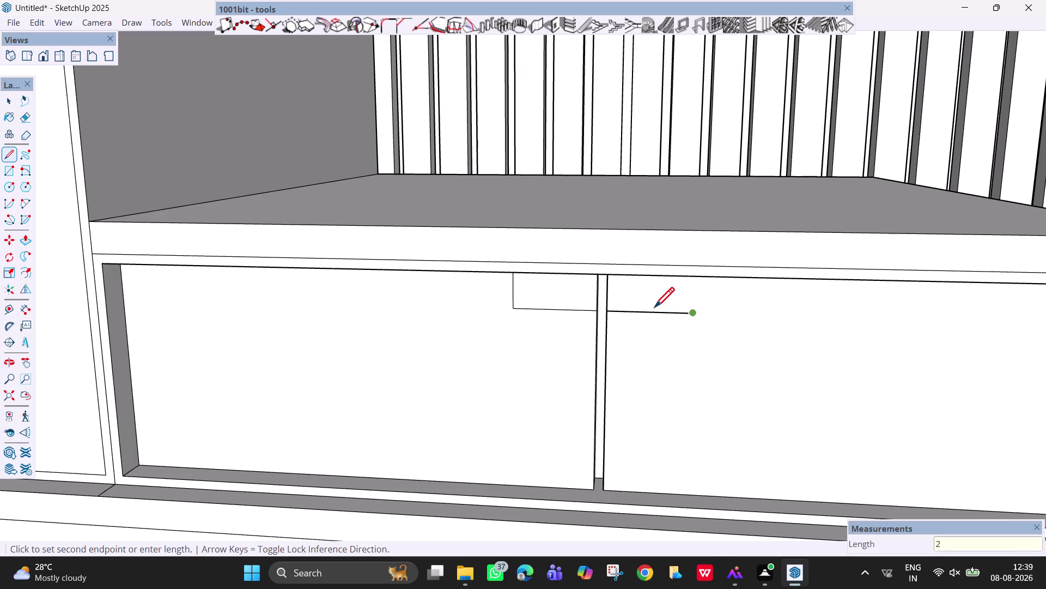
key(ctrl+z)
key(ctrl+z)
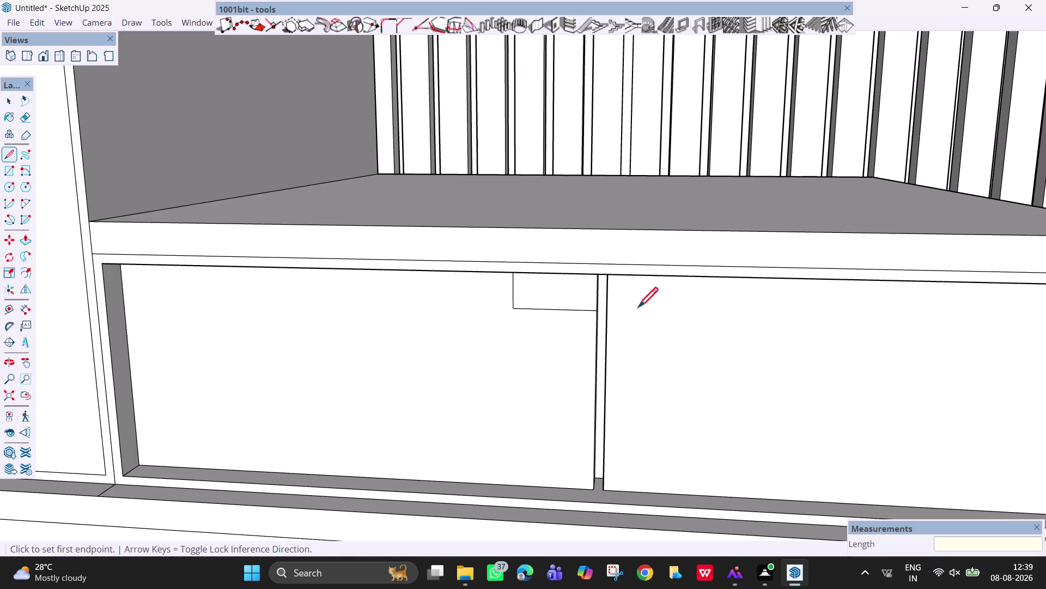
click(607, 310)
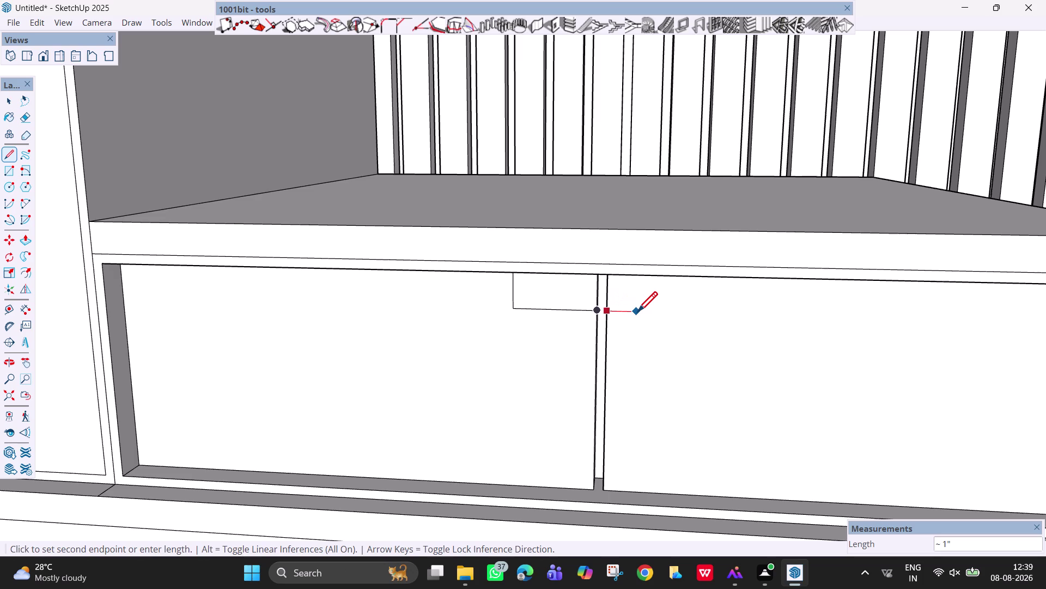
key(1)
key(Return)
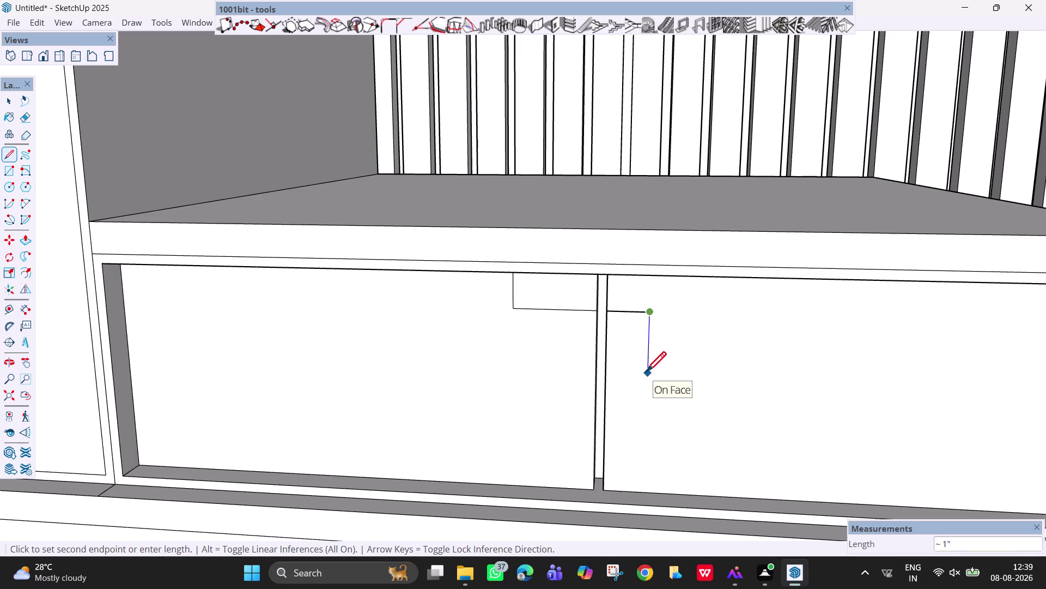
key(Escape)
key(space)
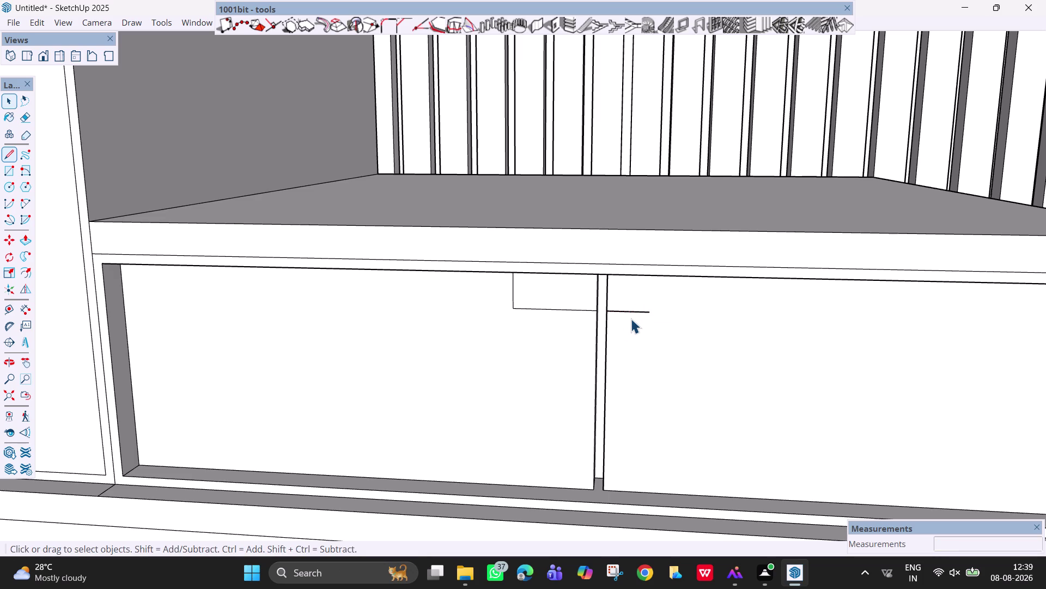
key(e)
click(632, 312)
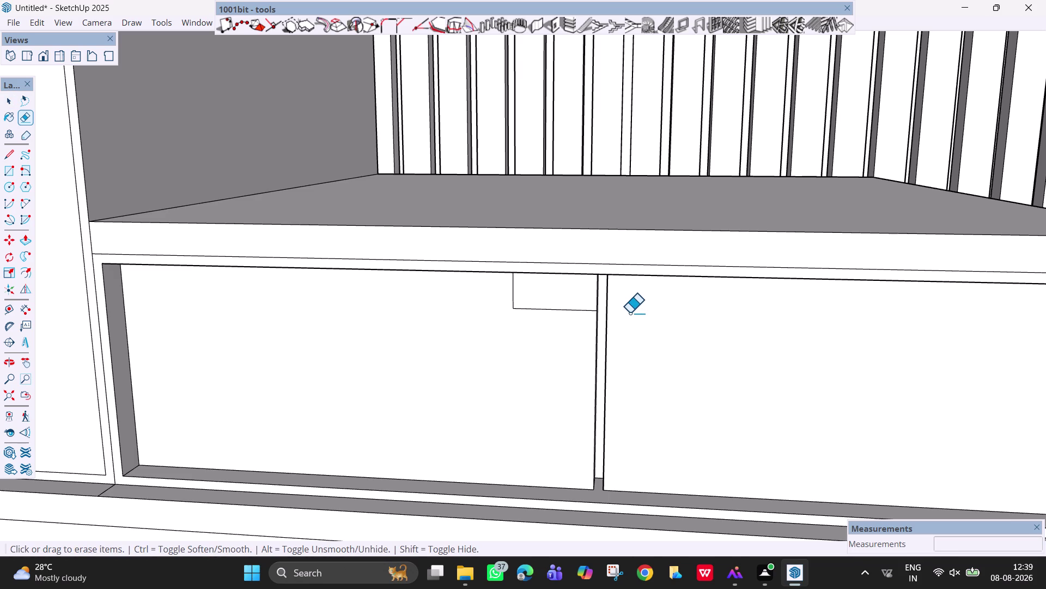
Draw 0.5-inch and 2-inch edges beside the divider, then delete a short vertical line.
key(l)
click(608, 313)
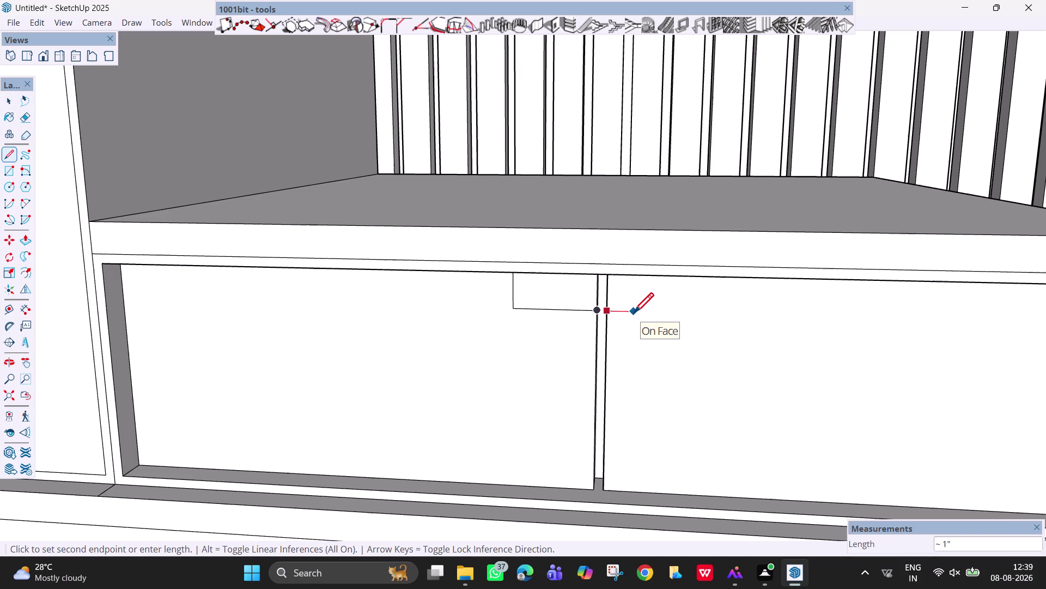
text(0.5)
key(Return)
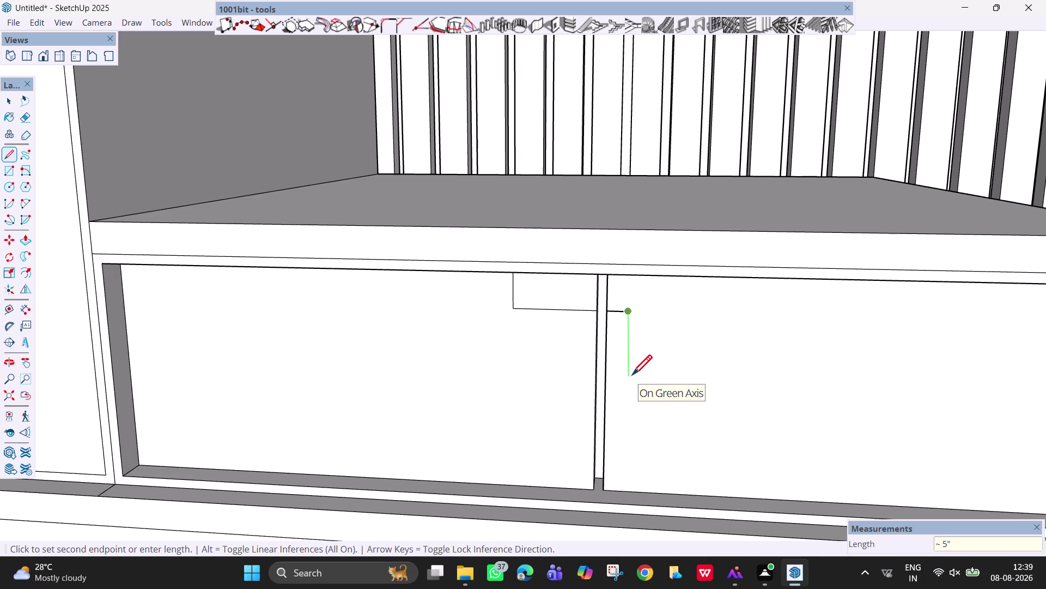
key(2)
key(Return)
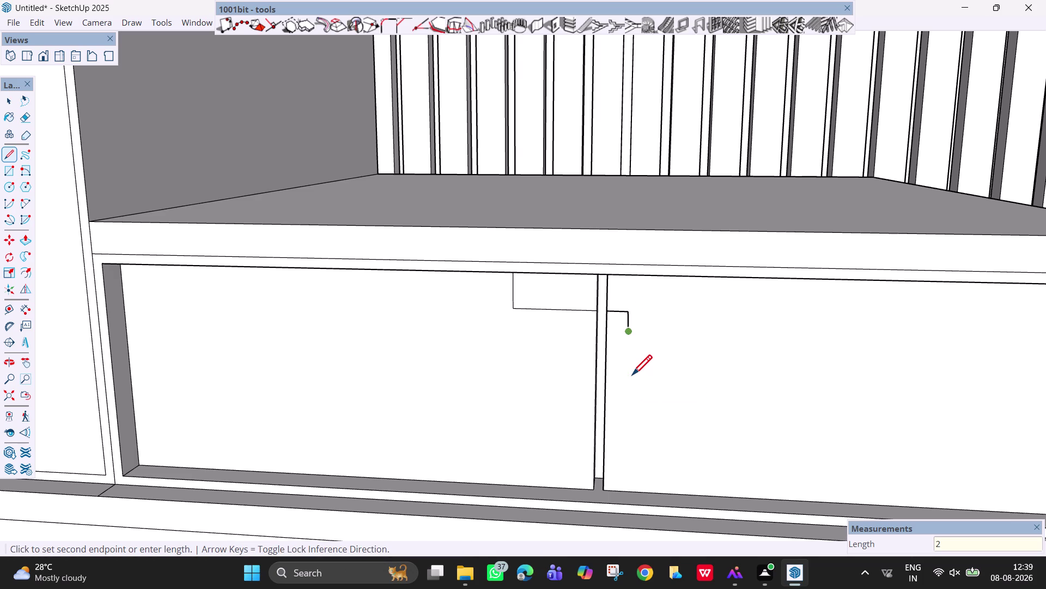
scroll(up, 3)
scroll(up, 3)
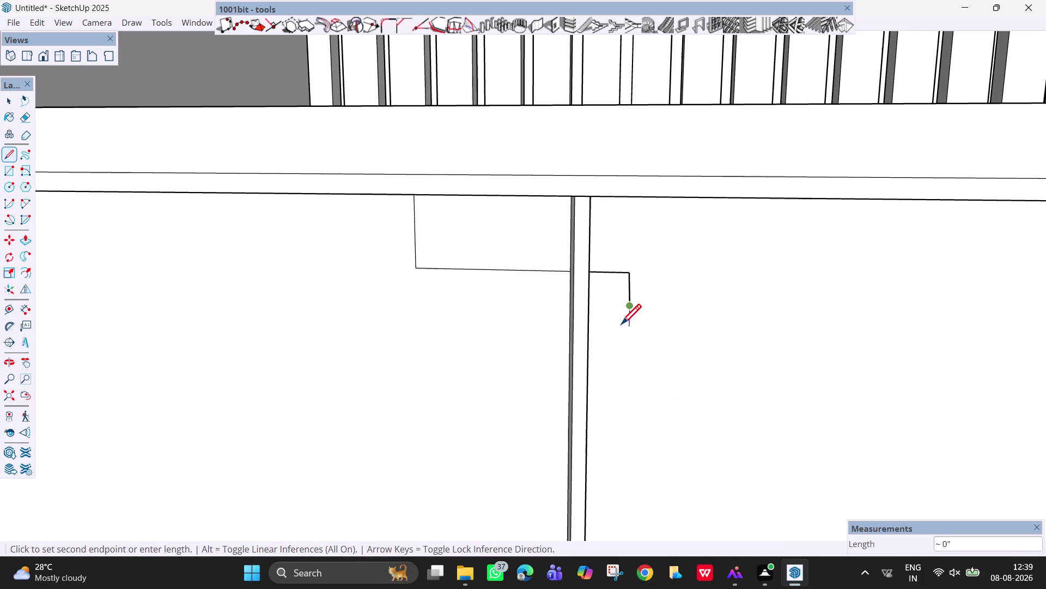
key(Escape)
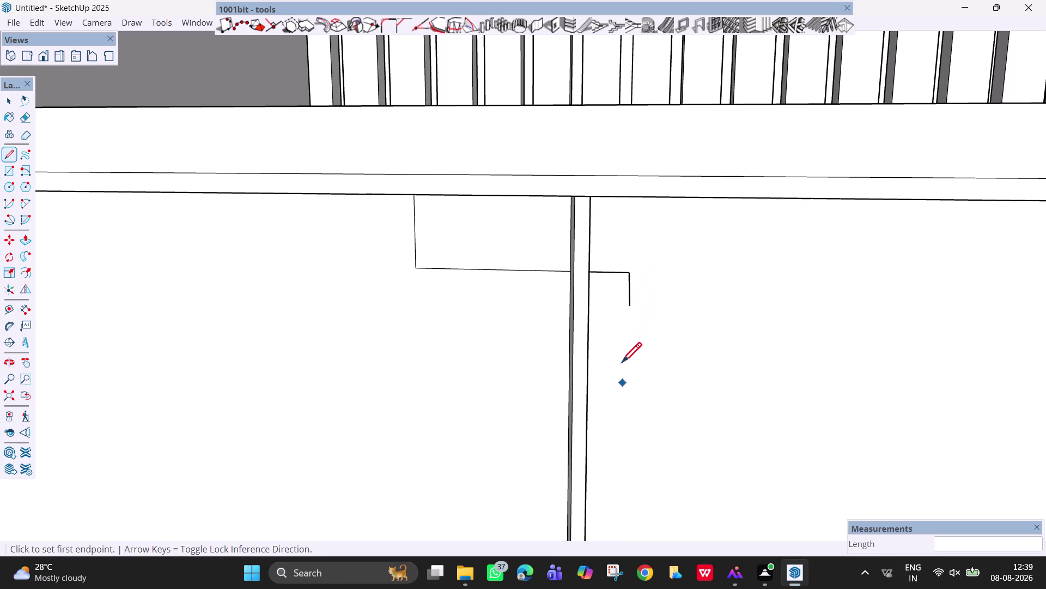
key(space)
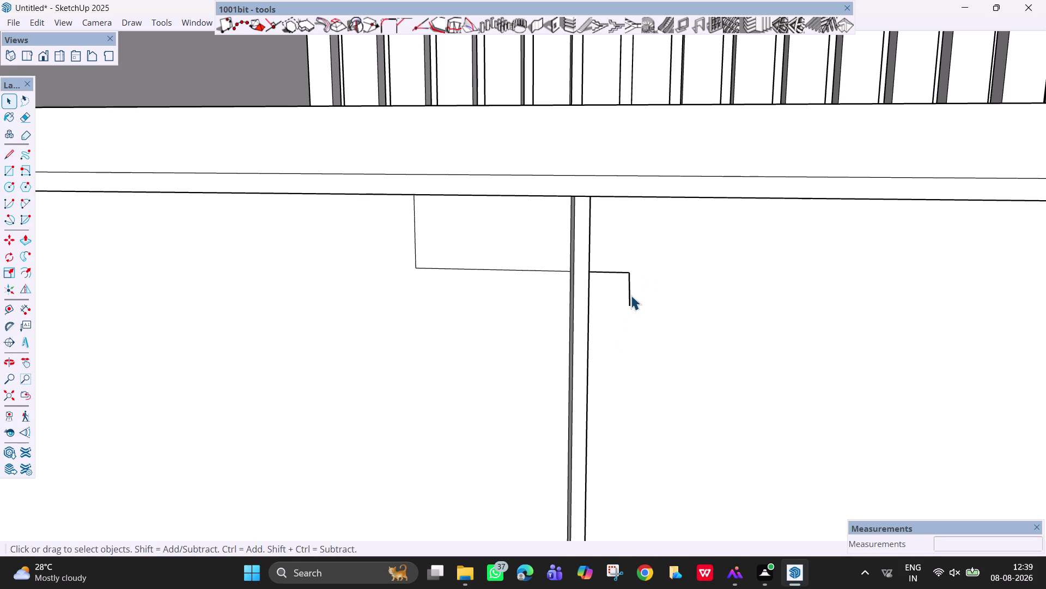
click(629, 293)
key(Delete)
key(l)
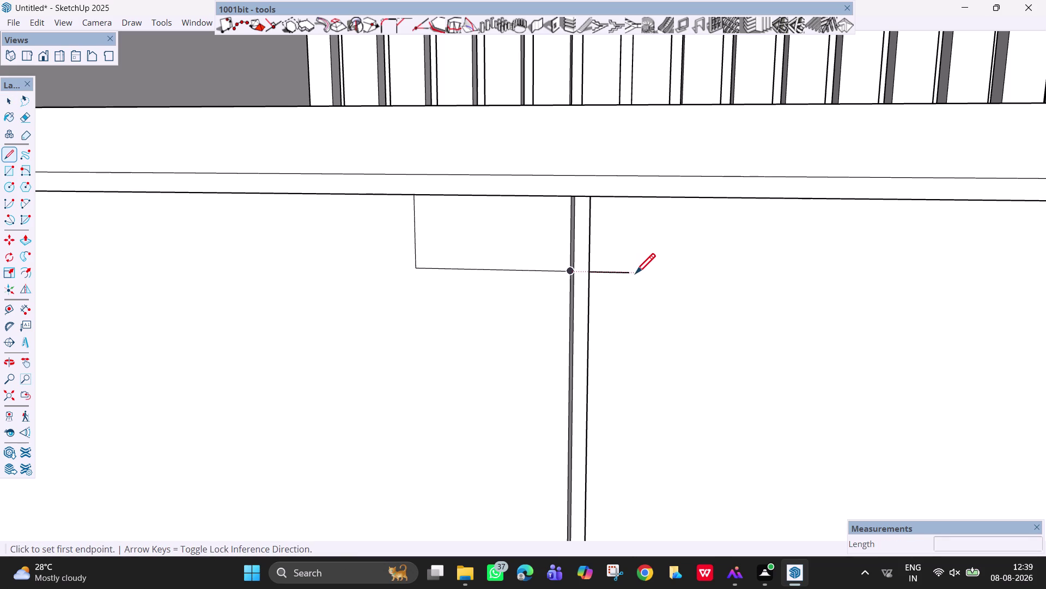
Draw 2-inch downward segments from the stub end, then undo the misplaced lines.
click(629, 275)
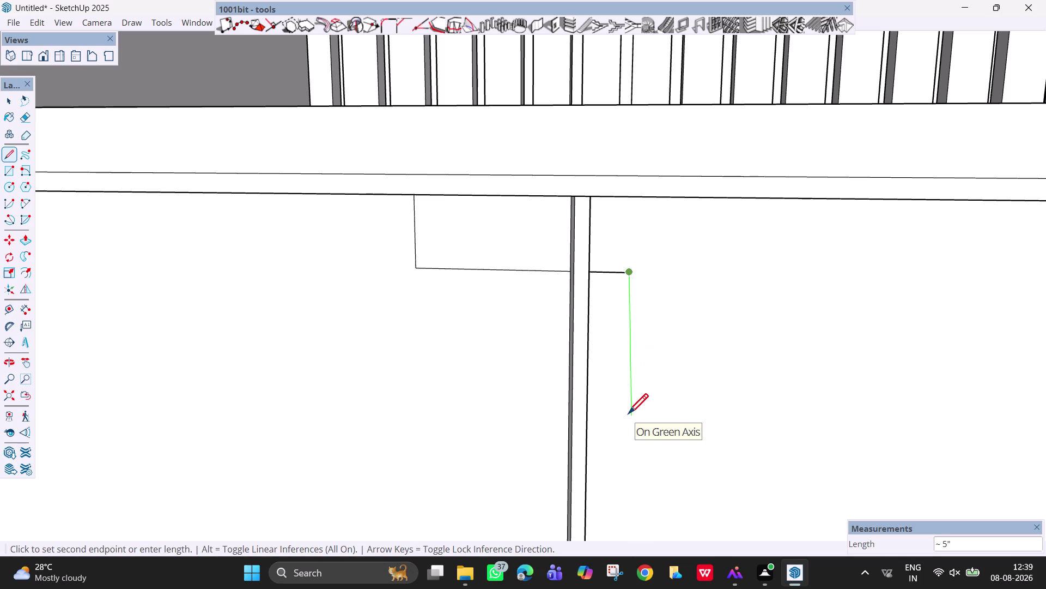
key(2)
key(shift+quotedbl)
key(Return)
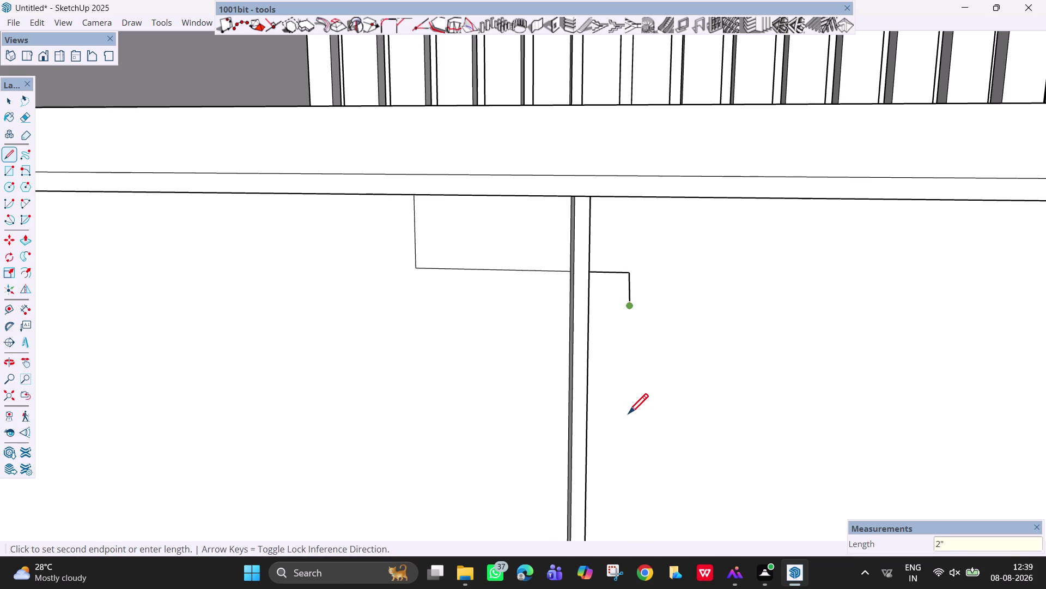
key(ctrl+z)
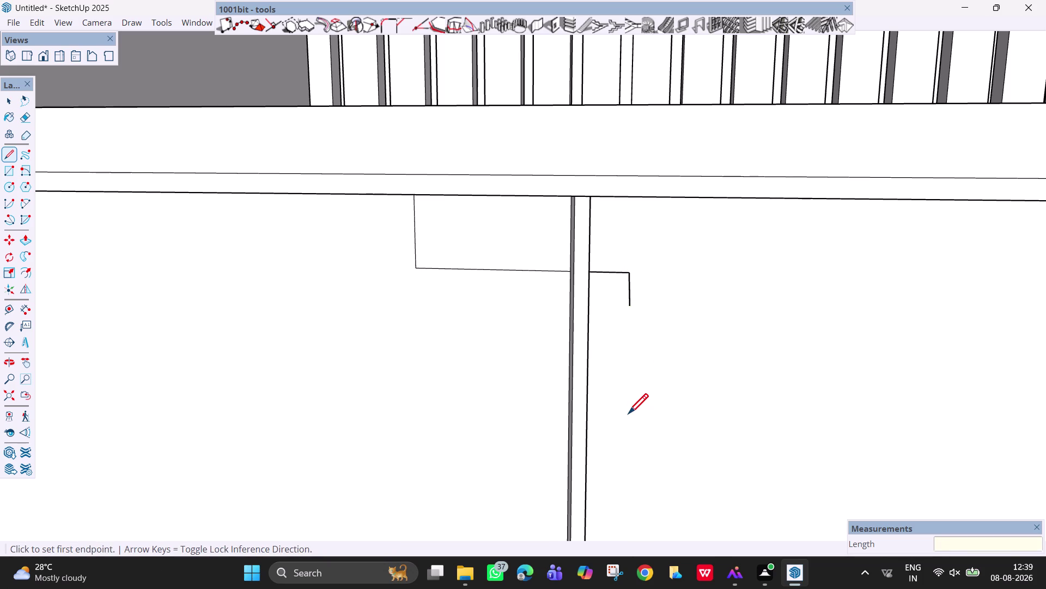
click(631, 310)
key(2)
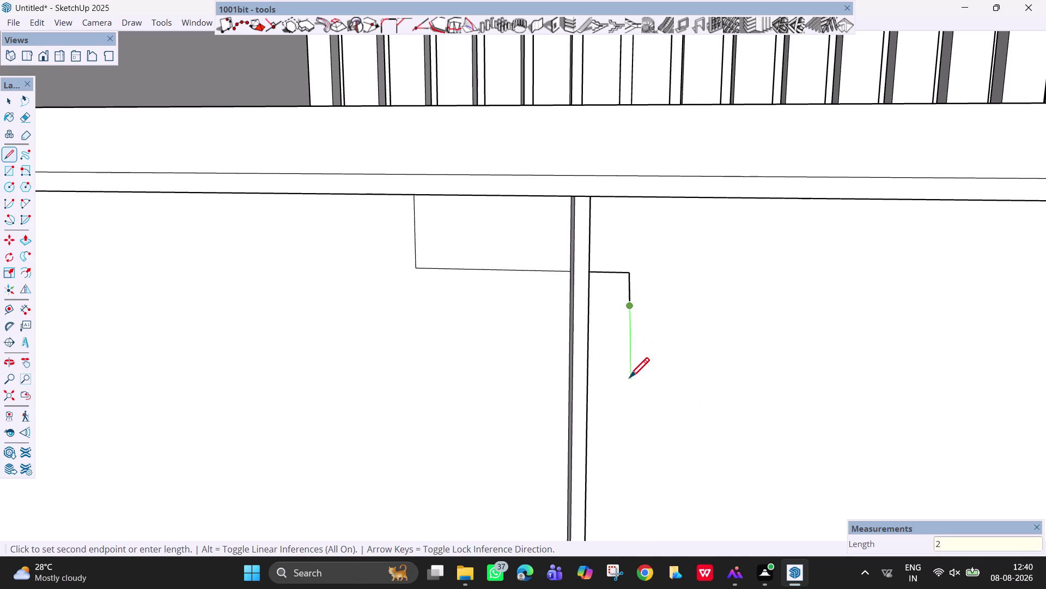
key(Return)
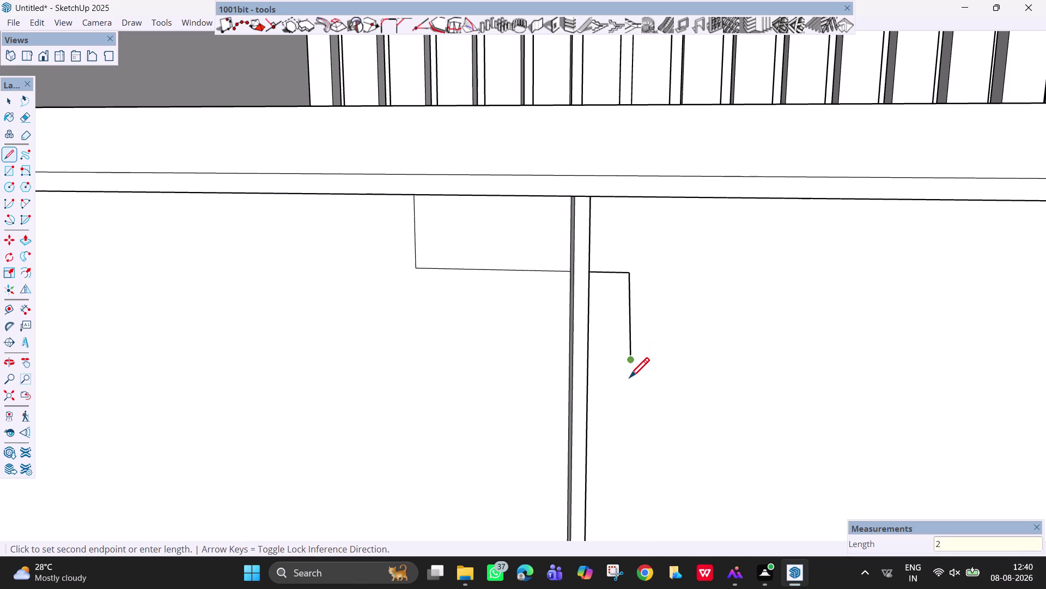
scroll(down, 3)
scroll(down, 3)
middle_drag(633, 384, 645, 390)
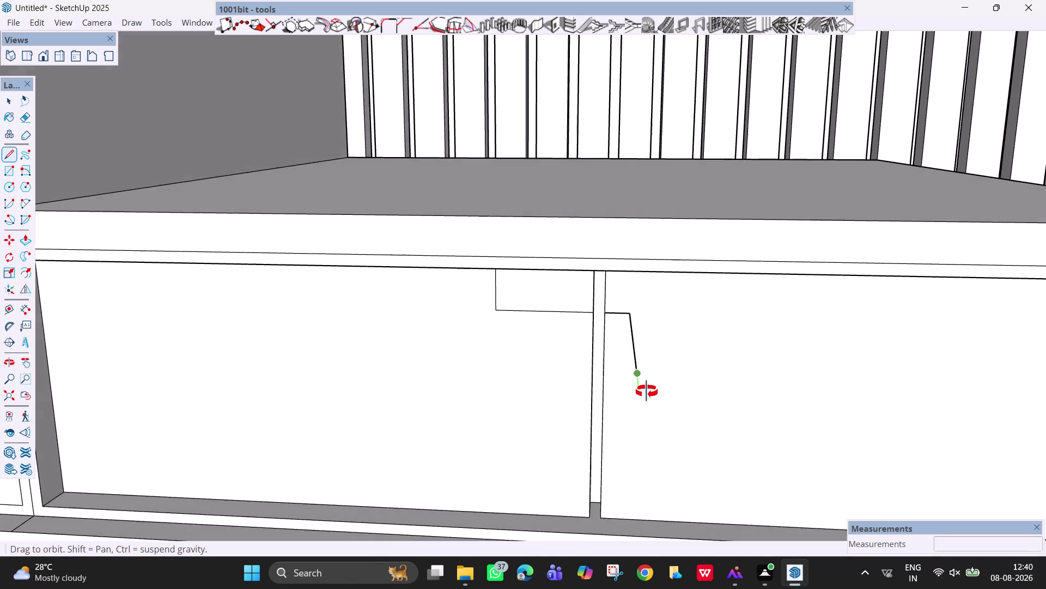
middle_drag(645, 391, 651, 391)
key(ctrl+z)
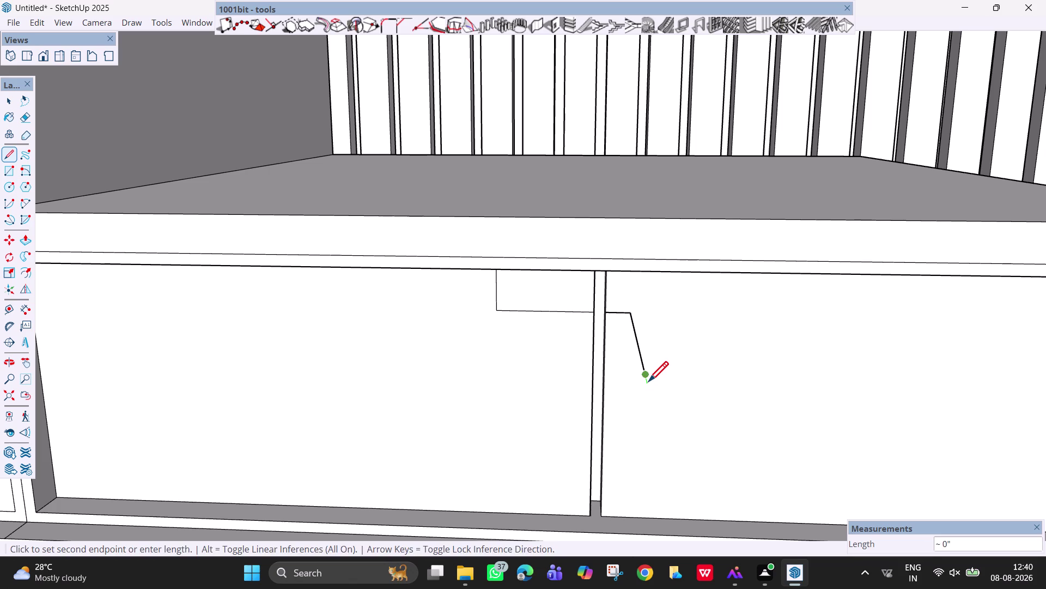
key(ctrl+z)
key(ctrl+z)
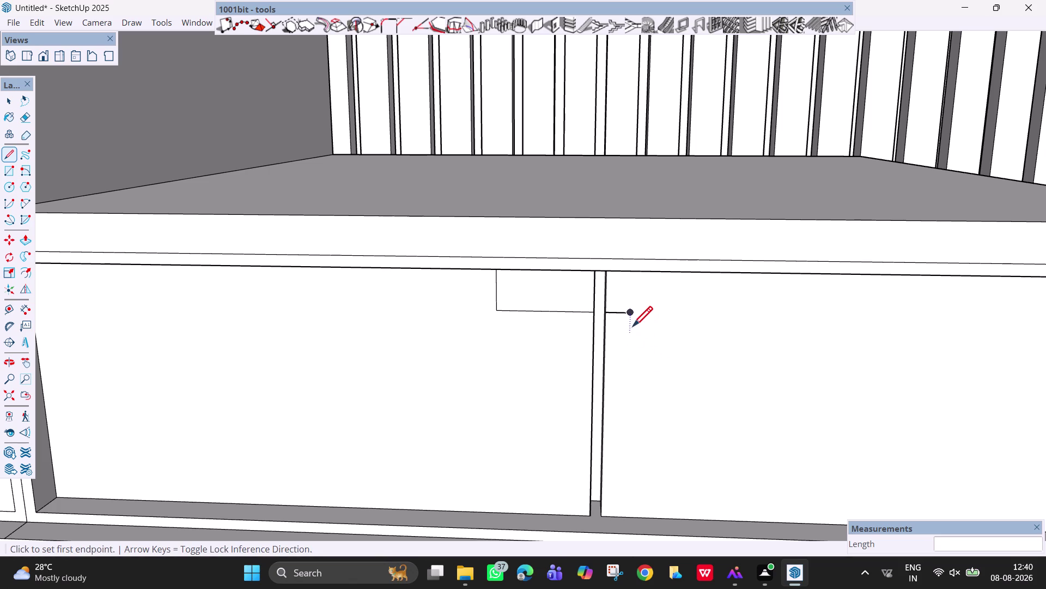
Redraw the 2-inch downward edge and close the bottom edge back to the divider.
click(629, 314)
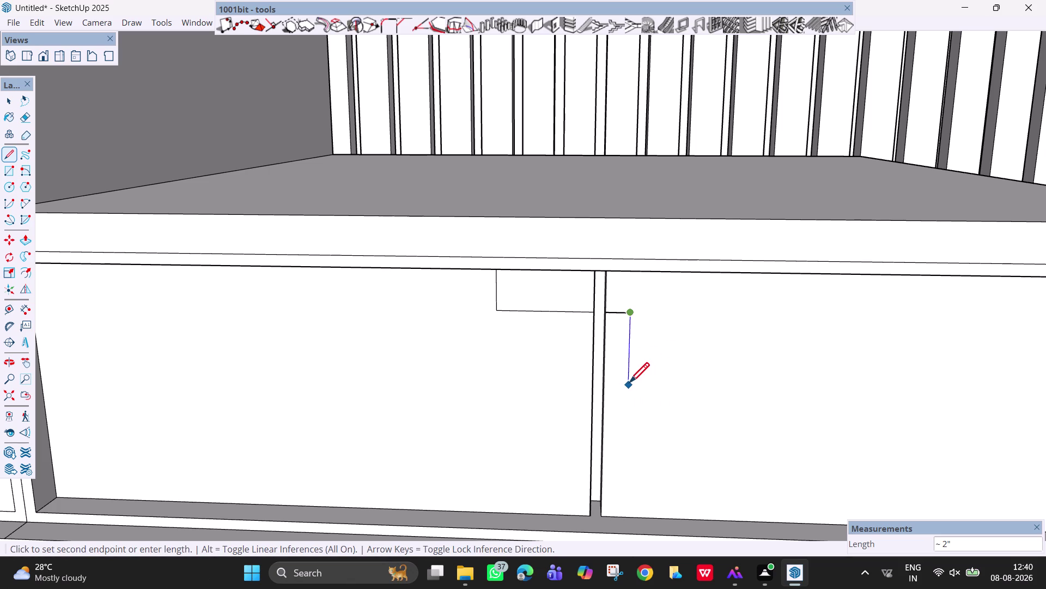
middle_drag(626, 387, 577, 388)
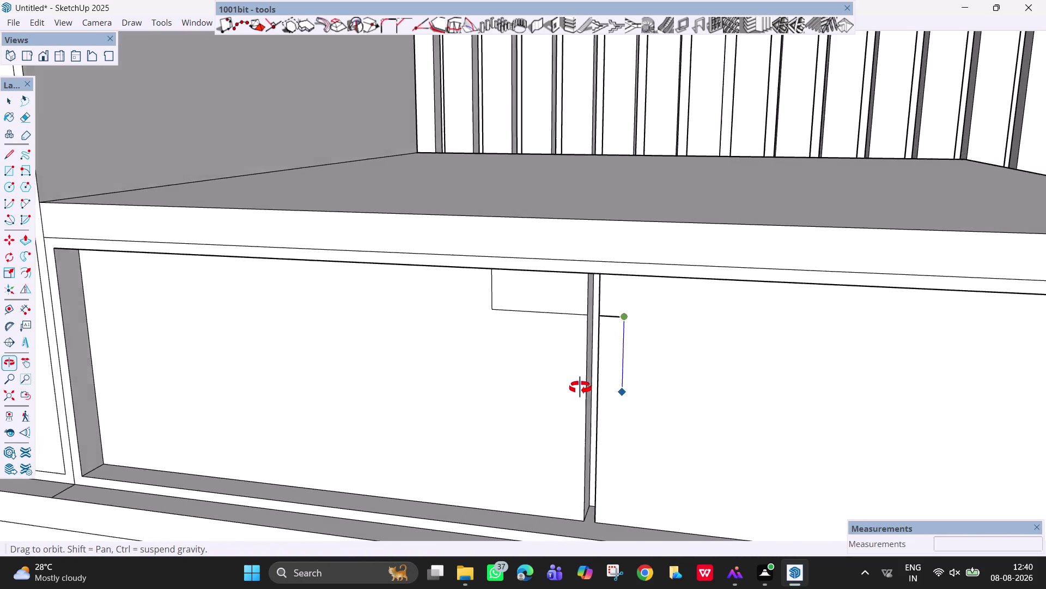
middle_drag(578, 388, 589, 390)
key(2)
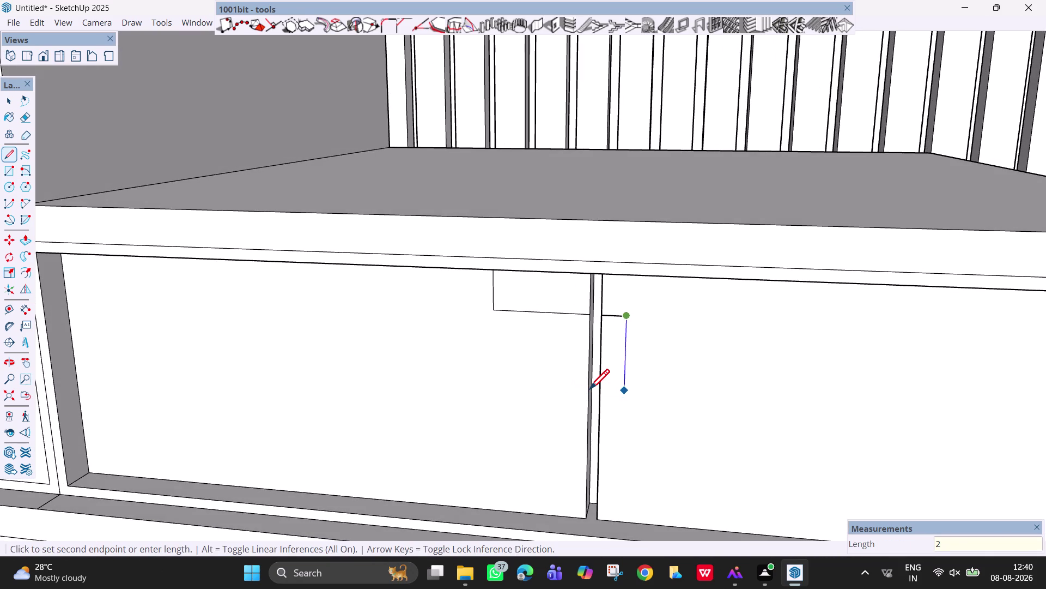
key(Return)
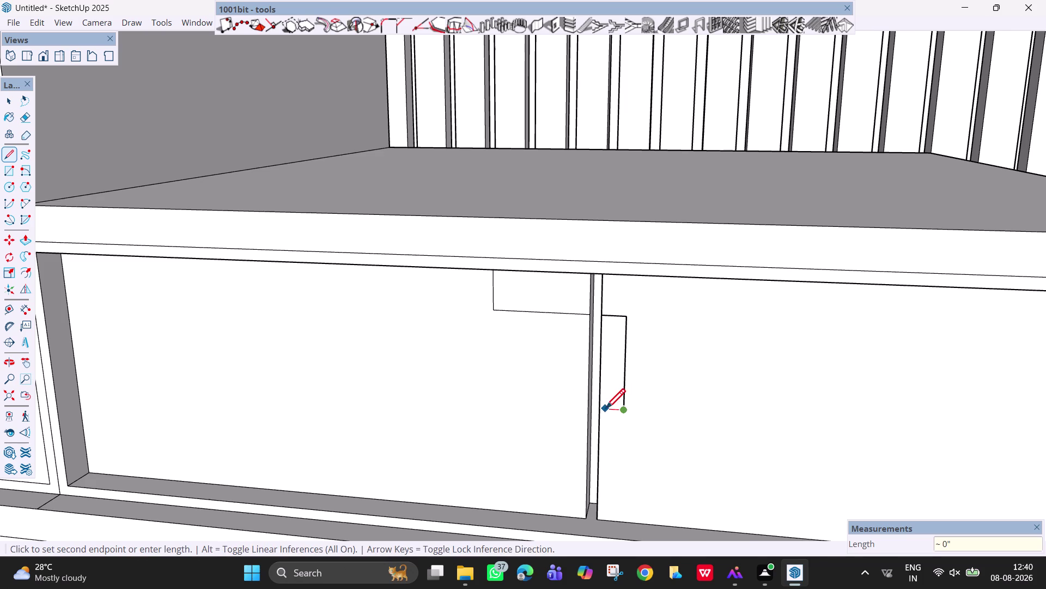
click(599, 411)
key(Escape)
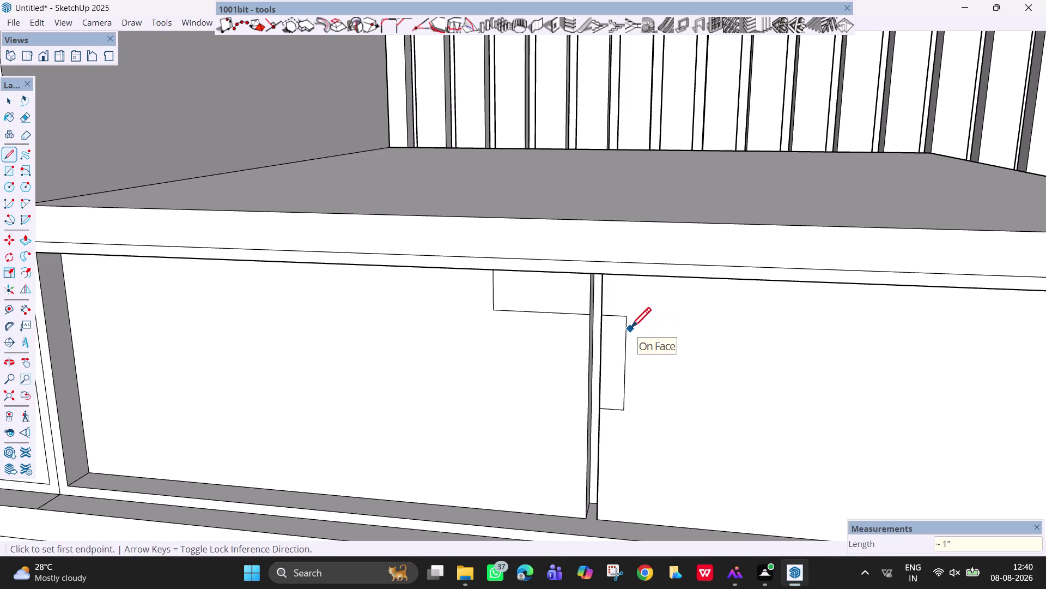
key(space)
scroll(up, 3)
key(p)
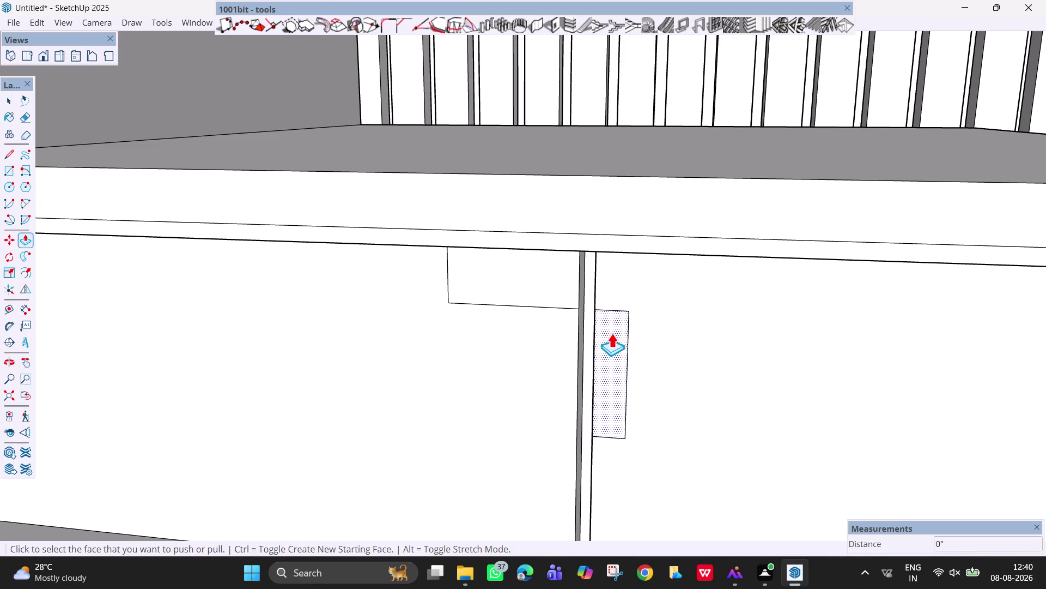
click(611, 332)
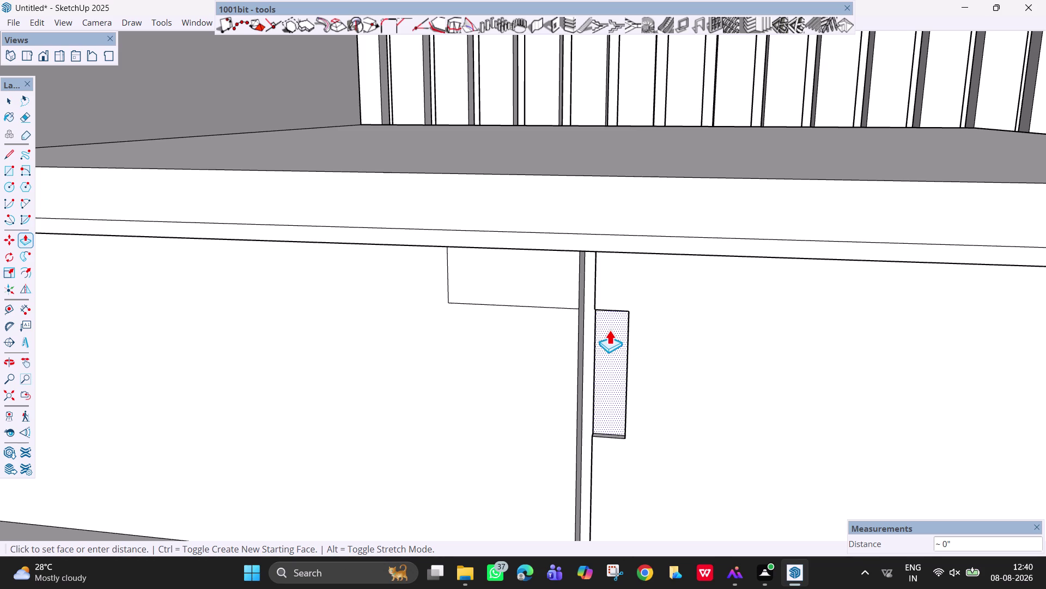
scroll(up, 3)
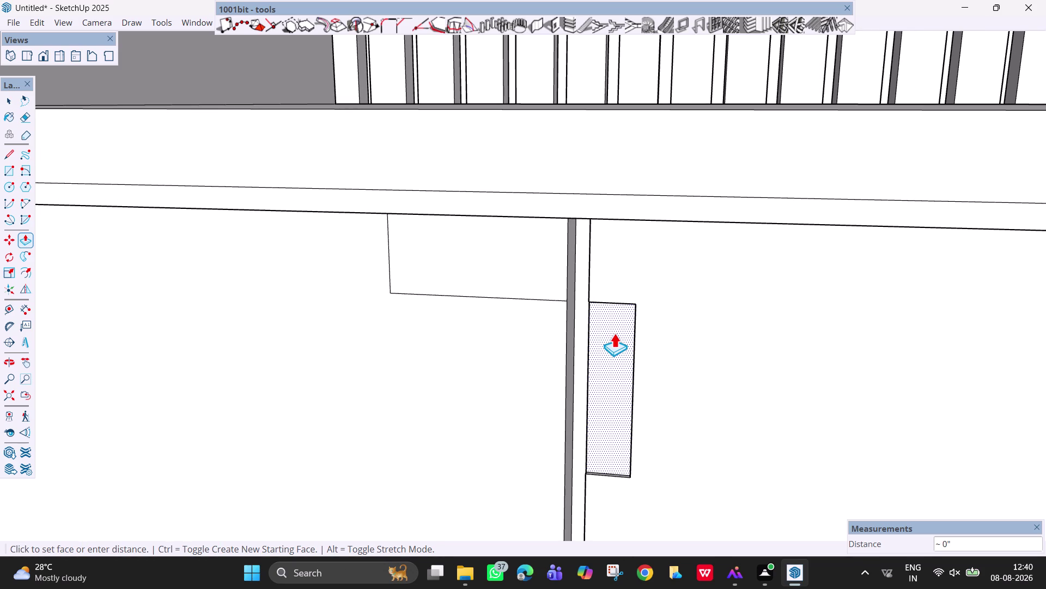
click(614, 333)
middle_drag(614, 332, 693, 347)
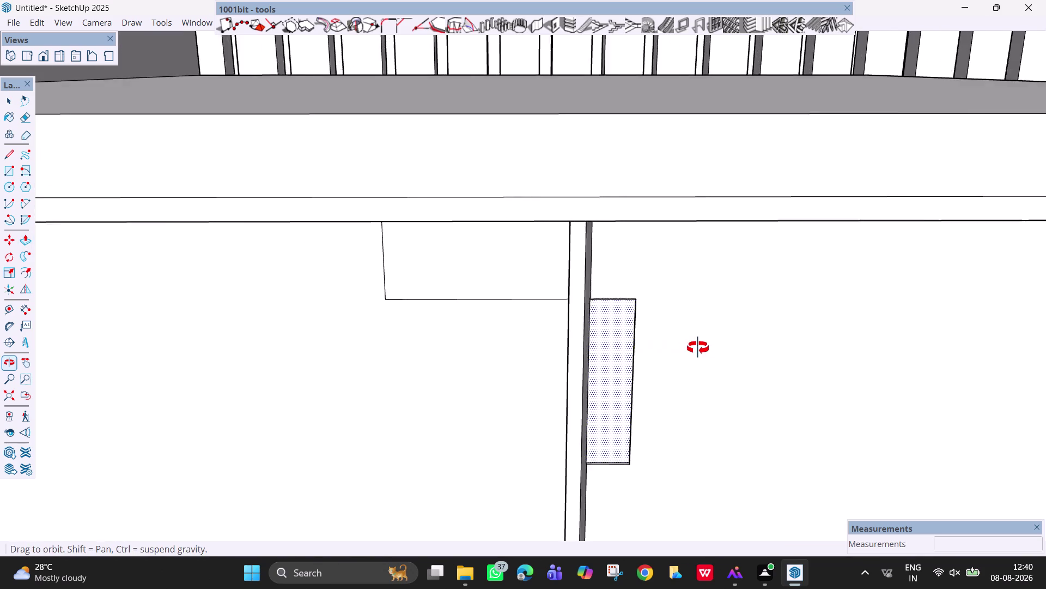
middle_drag(694, 348, 718, 348)
scroll(up, 3)
scroll(up, 3)
middle_drag(626, 331, 673, 337)
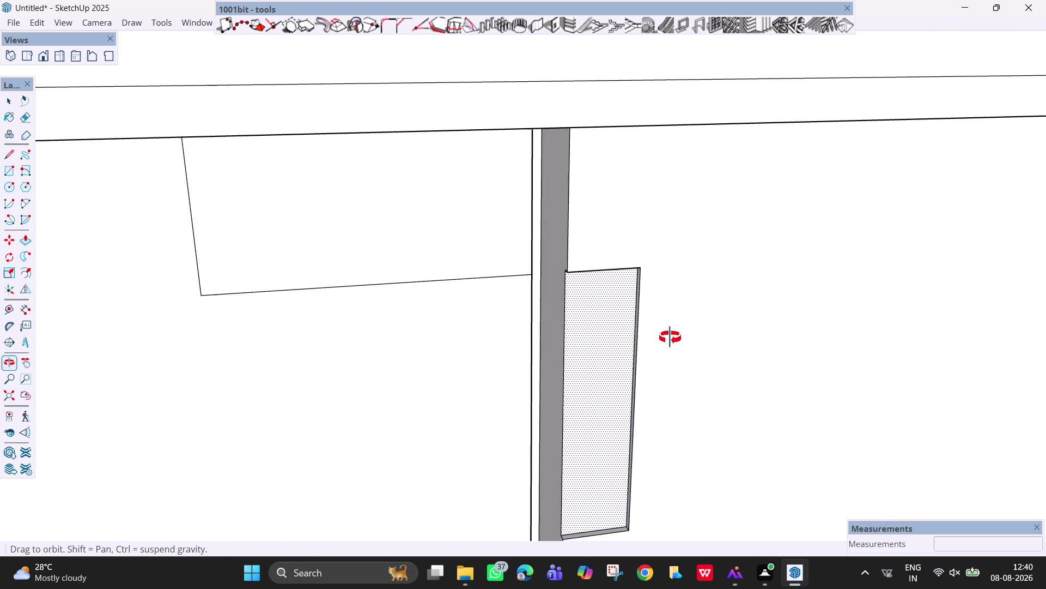
middle_drag(673, 336, 717, 333)
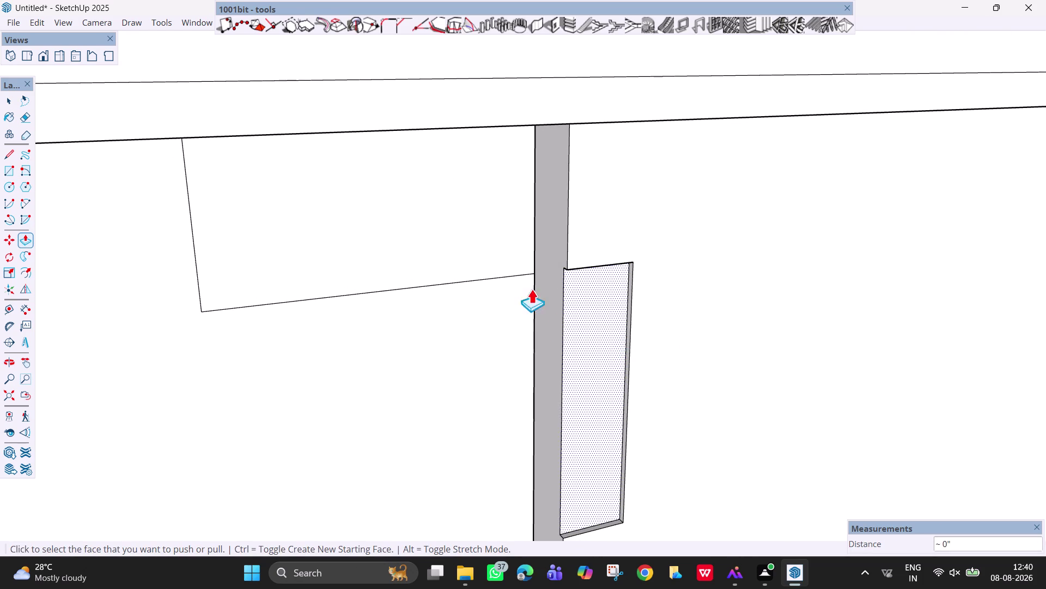
click(503, 246)
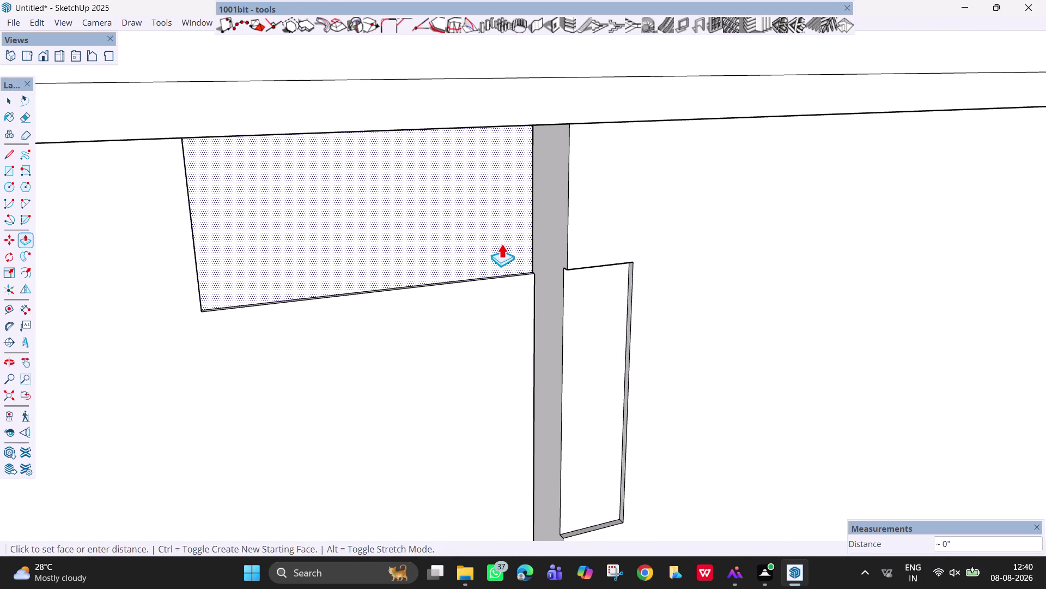
click(501, 243)
scroll(down, 3)
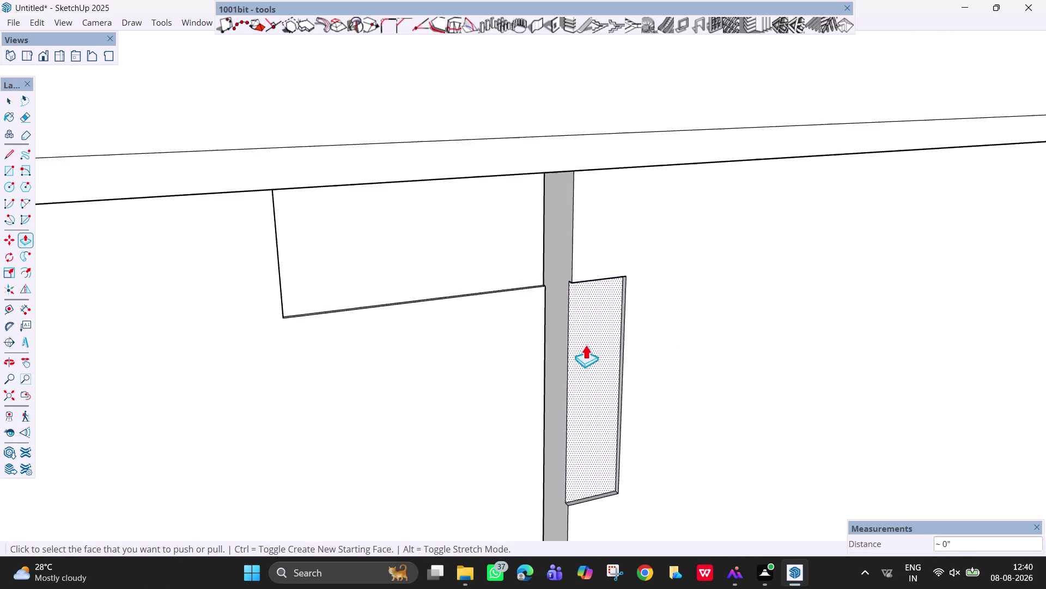
scroll(down, 3)
middle_drag(584, 353, 455, 324)
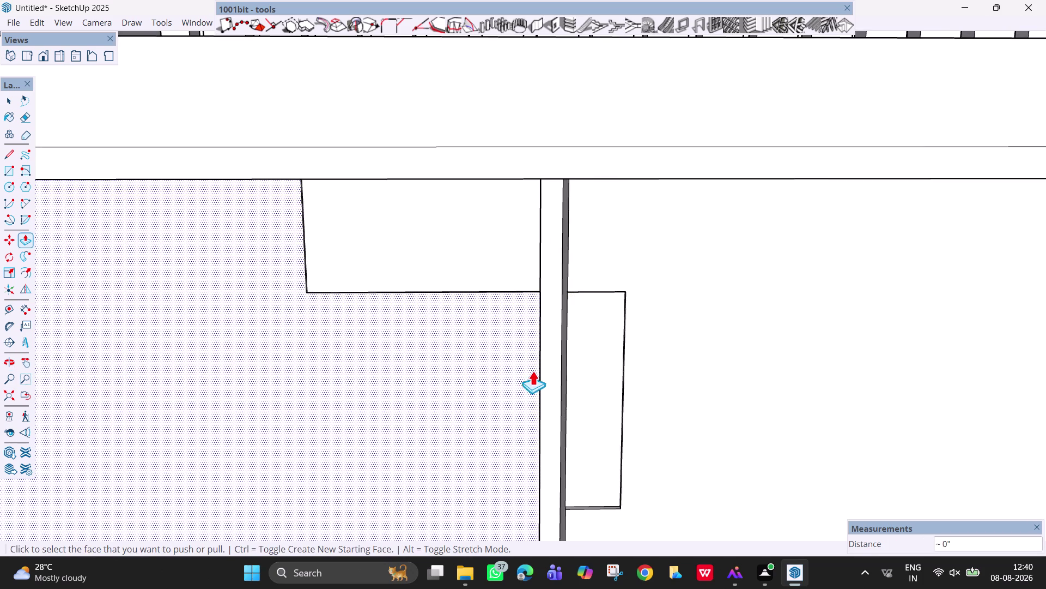
scroll(down, 3)
scroll(down, 3)
middle_drag(561, 424, 525, 381)
scroll(down, 3)
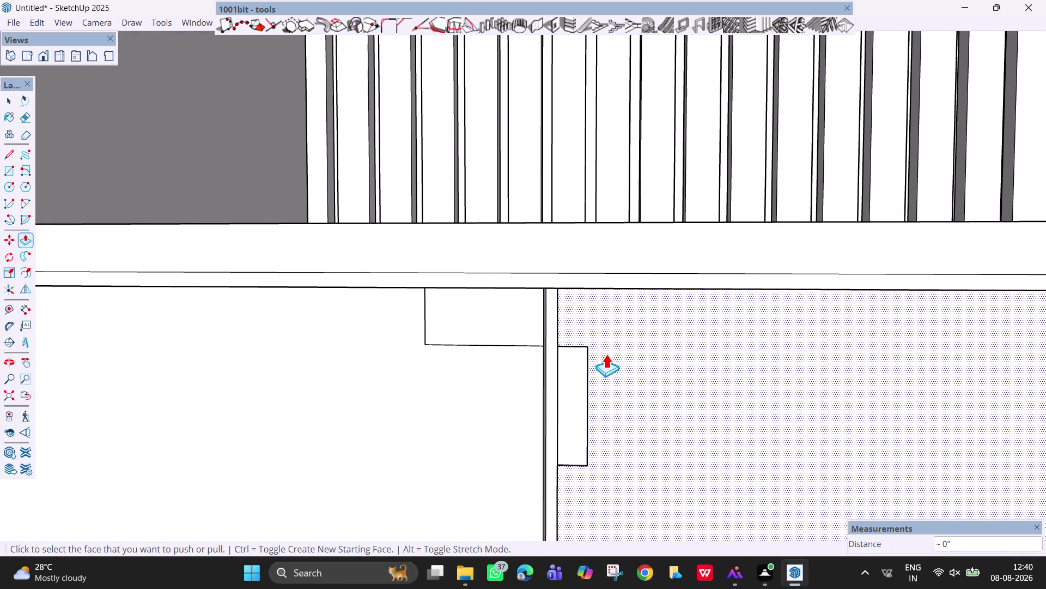
scroll(down, 3)
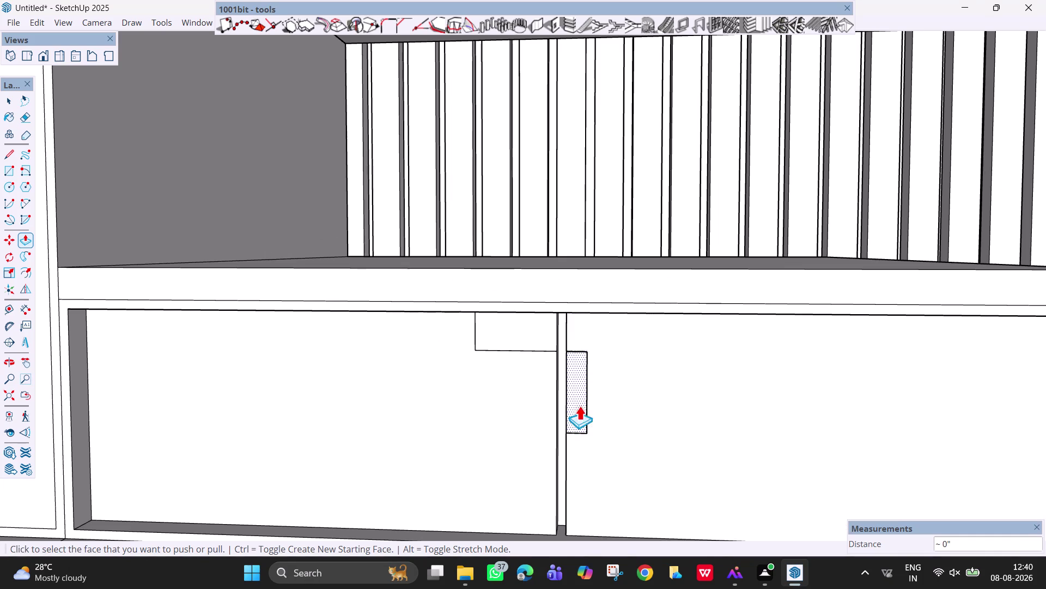
key(Escape)
key(space)
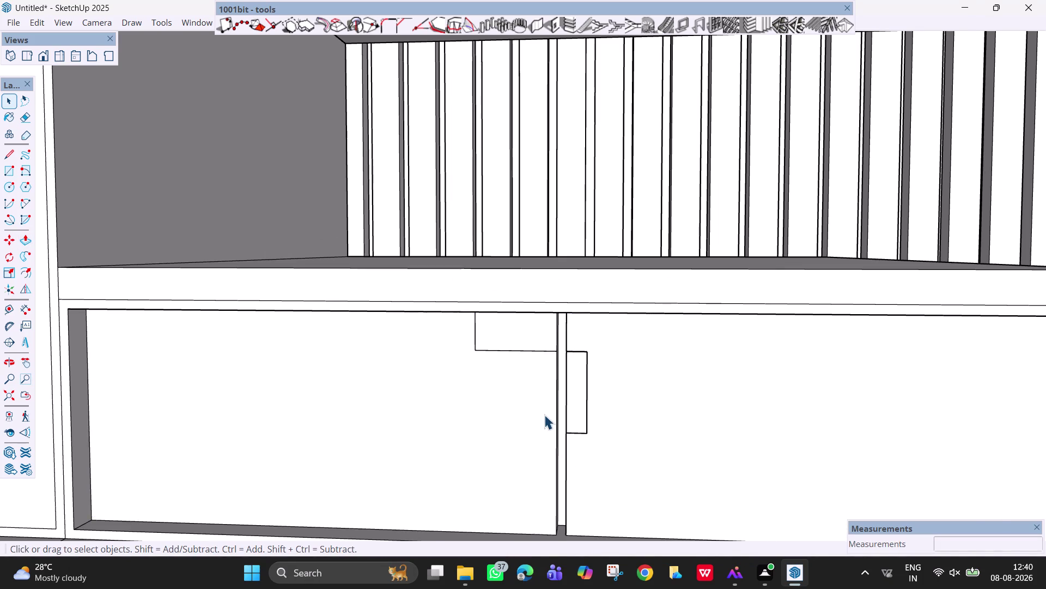
scroll(down, 3)
scroll(down, 3)
scroll(down, 3)
scroll(down, 3)
scroll(down, 3)
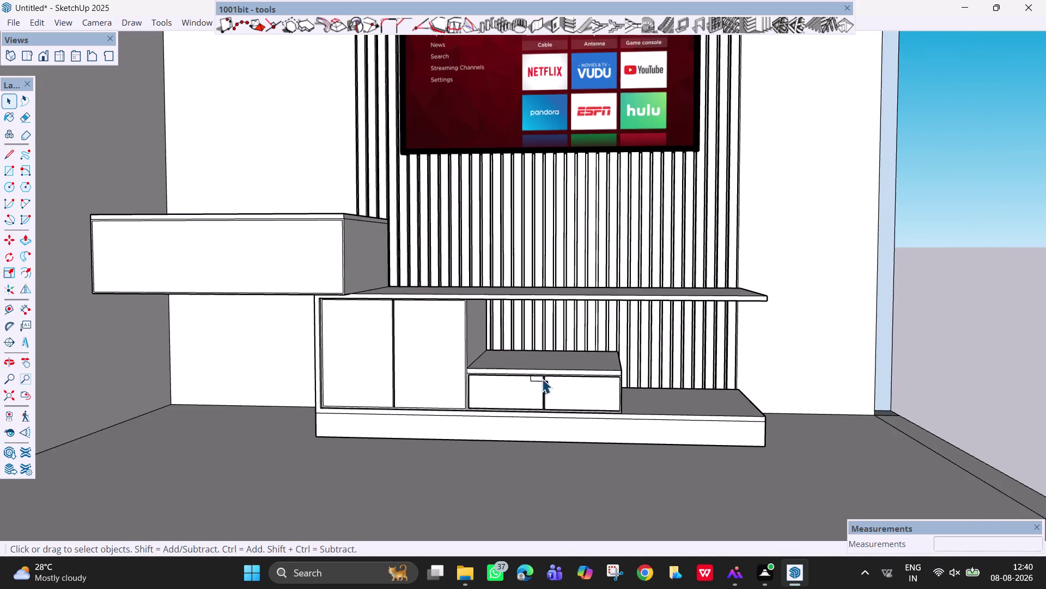
scroll(down, 3)
scroll(down, 3)
middle_drag(562, 290, 560, 335)
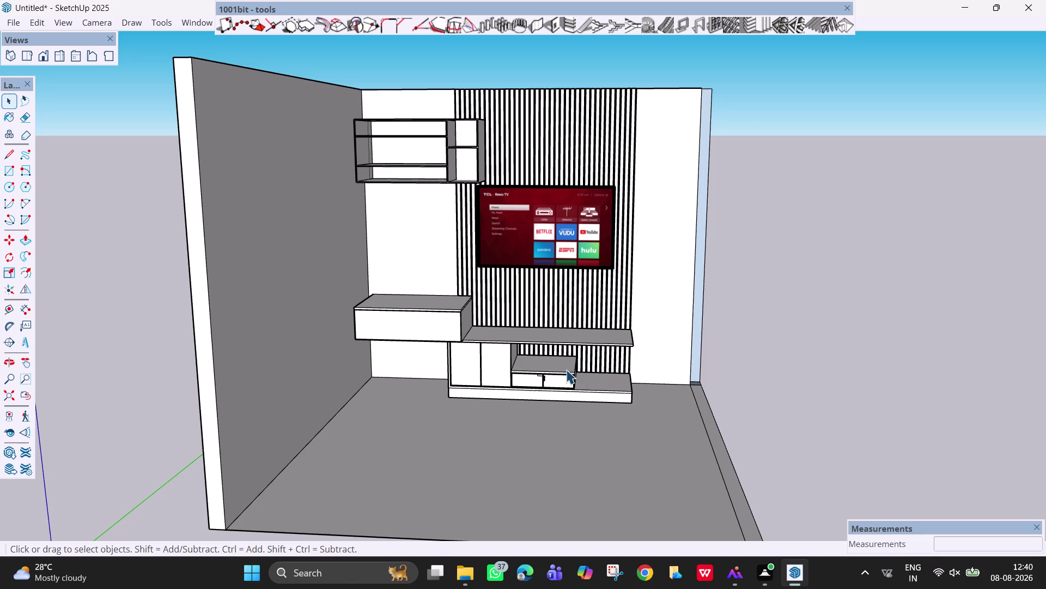
scroll(up, 3)
scroll(down, 3)
middle_click(558, 361)
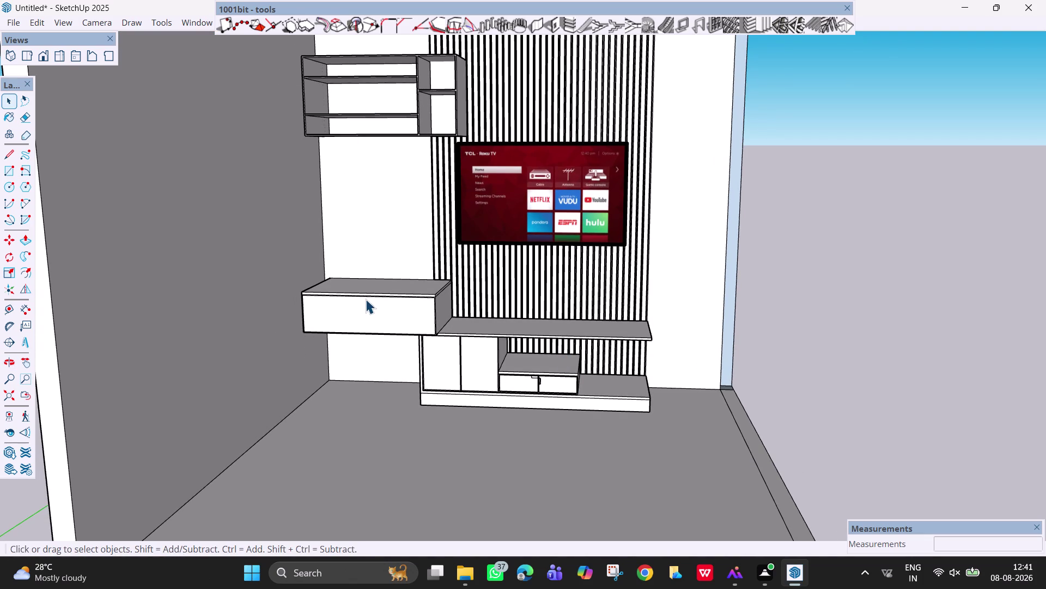
scroll(up, 3)
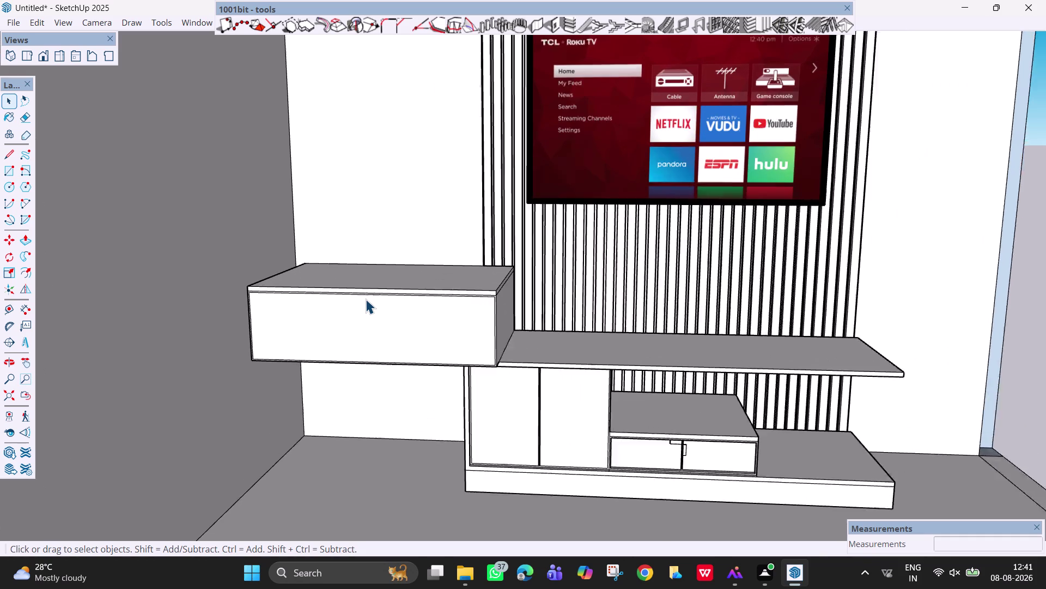
scroll(up, 3)
middle_drag(436, 306, 520, 274)
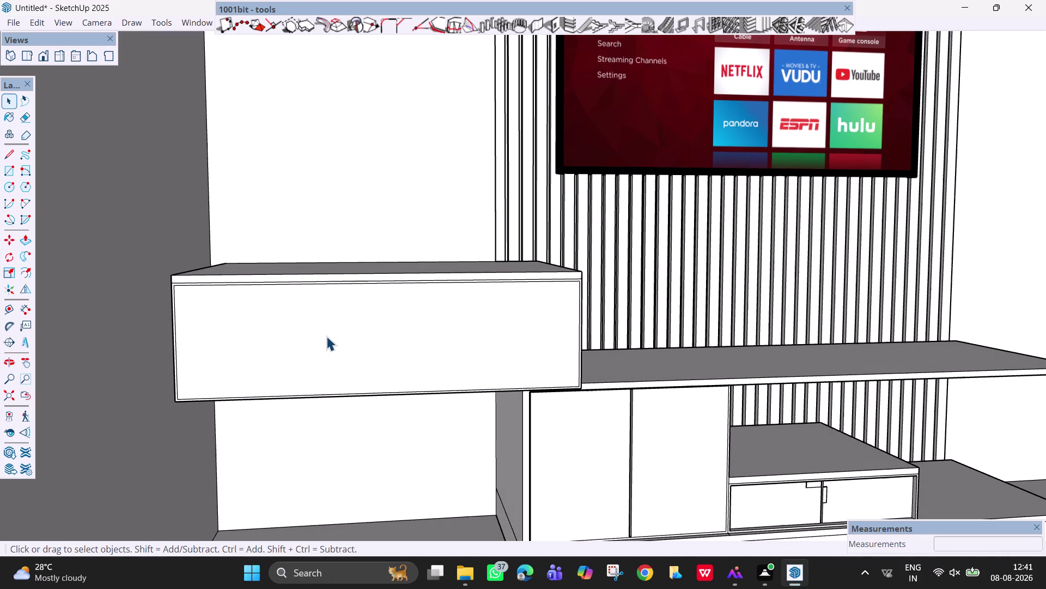
click(327, 336)
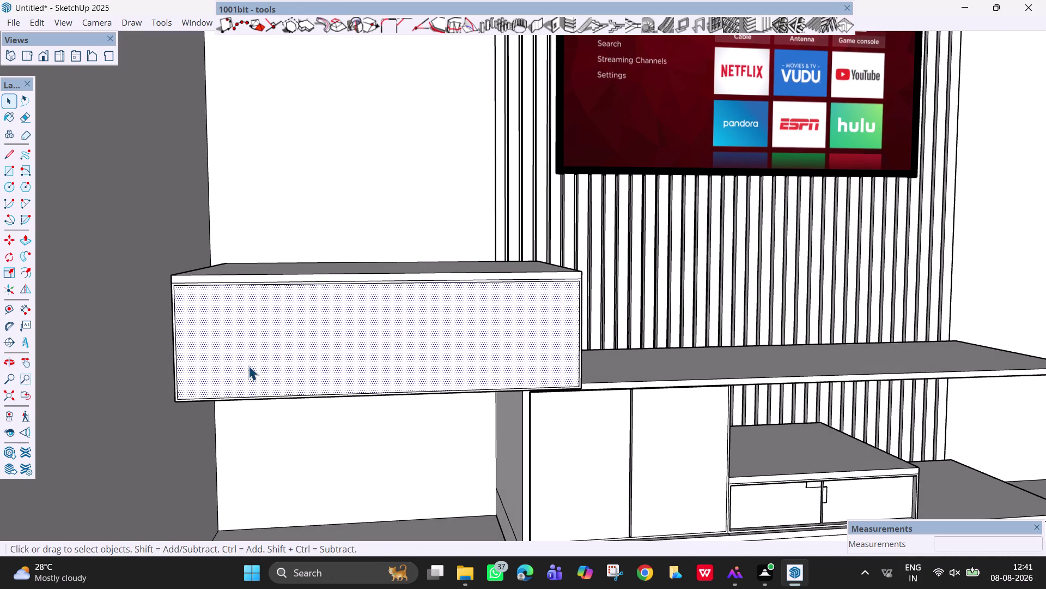
key(p)
click(249, 363)
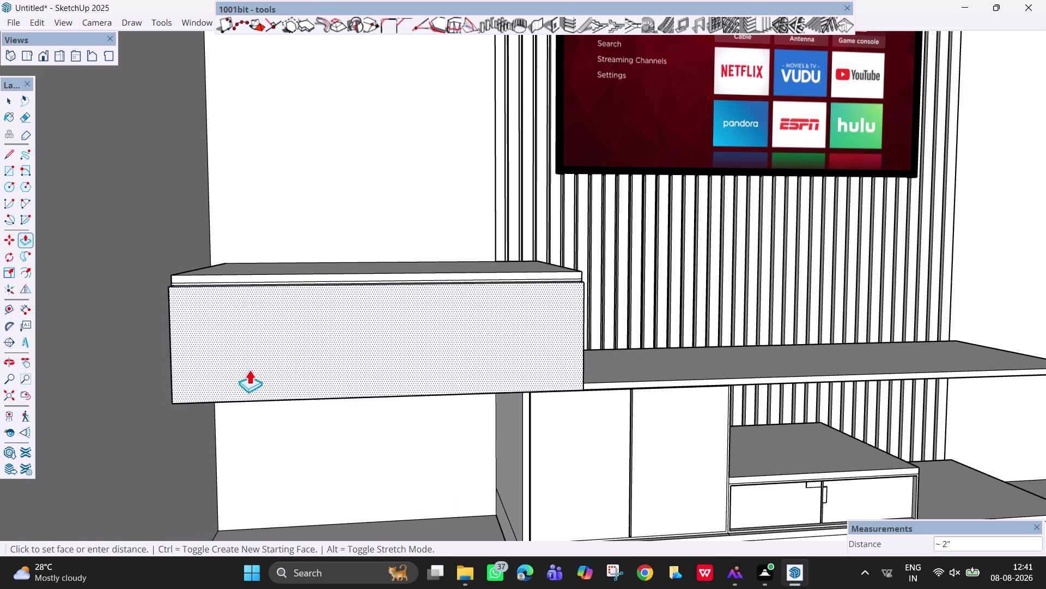
key(Escape)
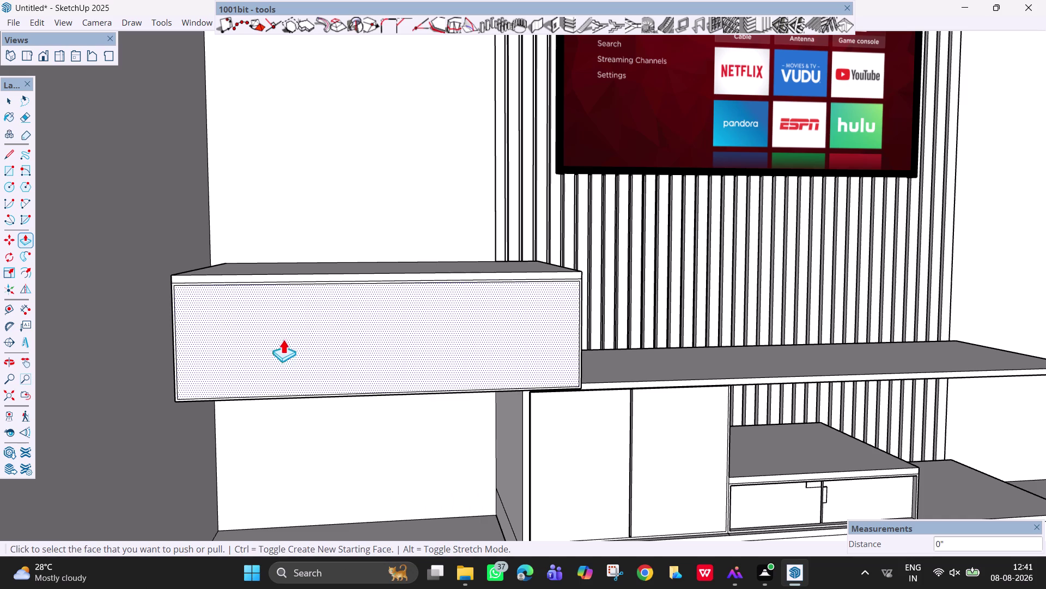
key(l)
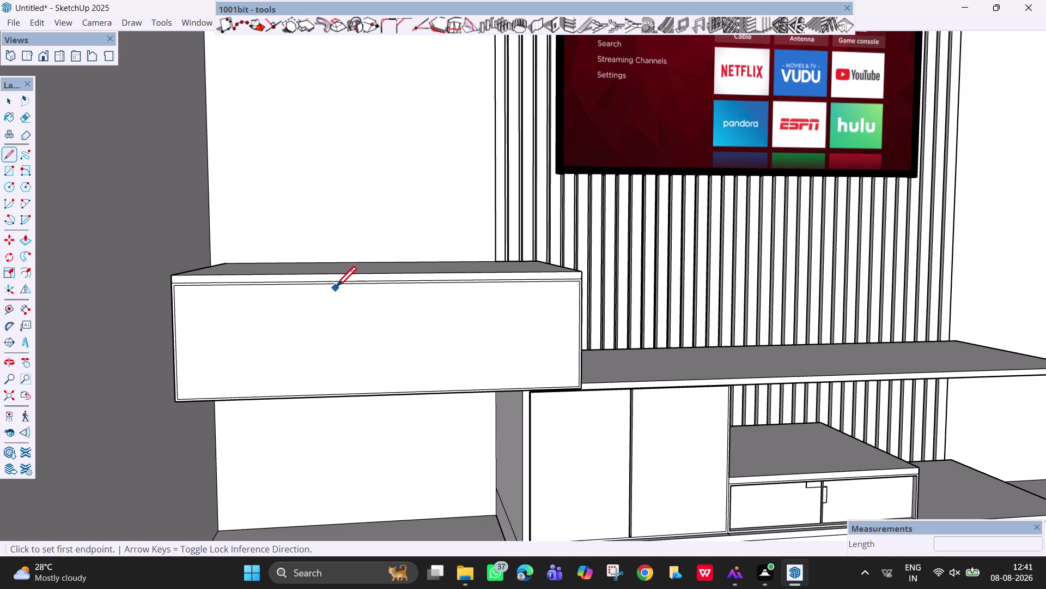
Draw a vertical centre line from the front's top midpoint to its bottom edge.
click(384, 287)
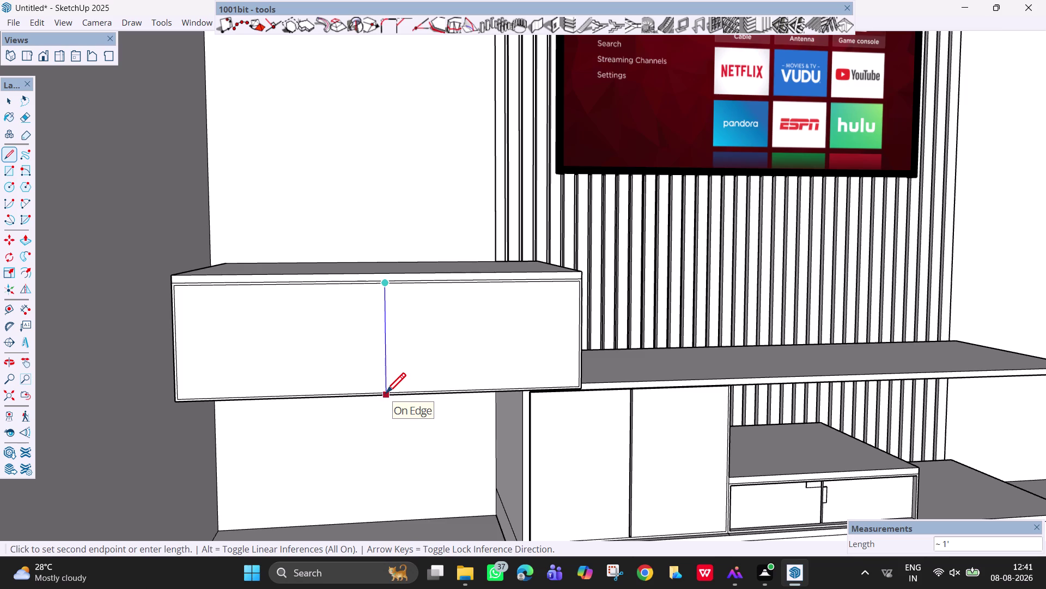
scroll(up, 3)
scroll(up, 3)
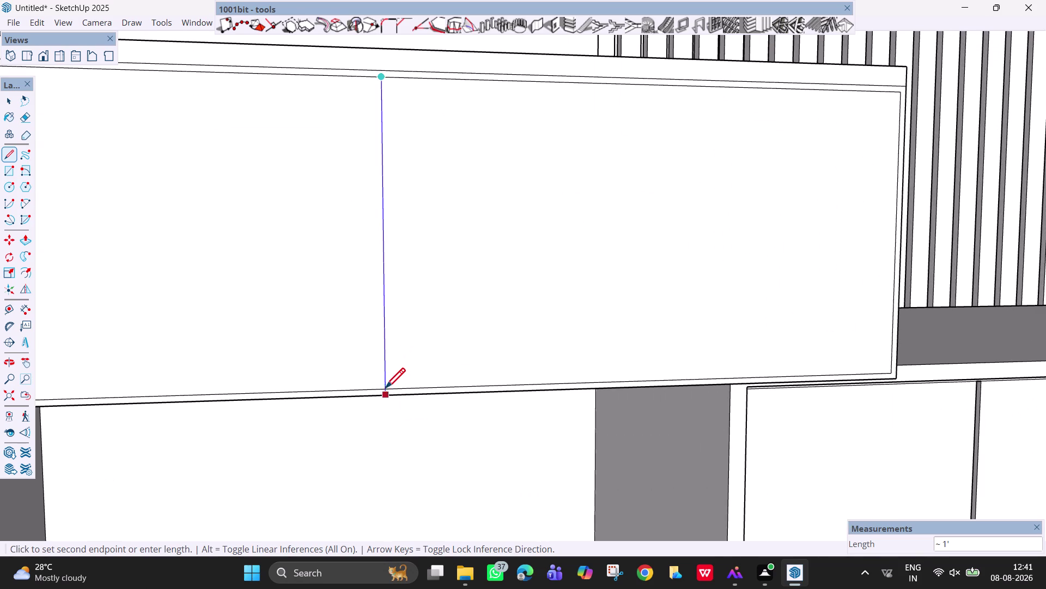
click(384, 388)
Move-copy the centre line 3mm and 6mm to either side.
key(space)
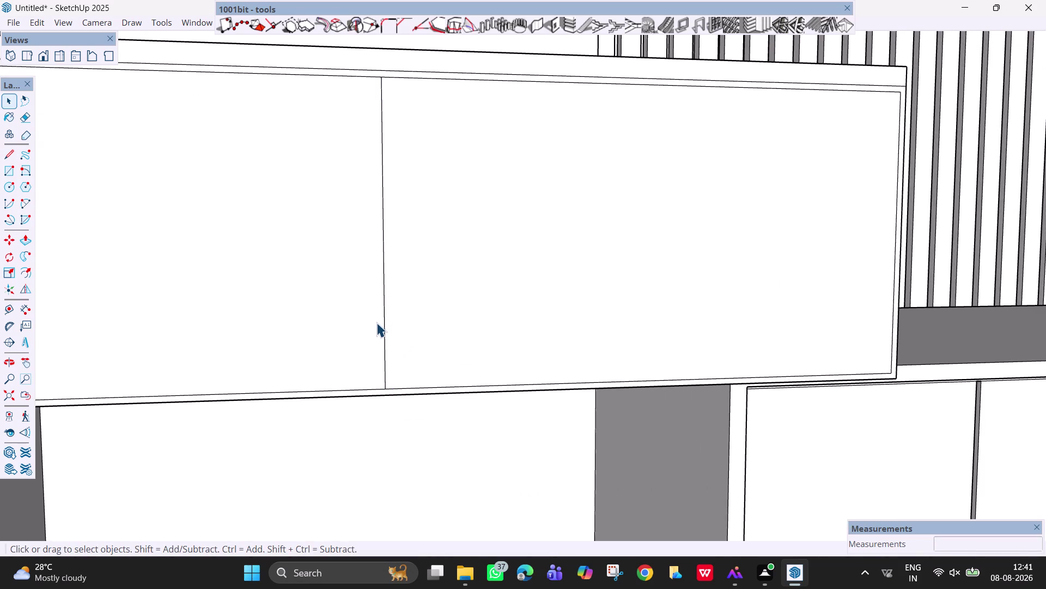
click(384, 325)
key(m)
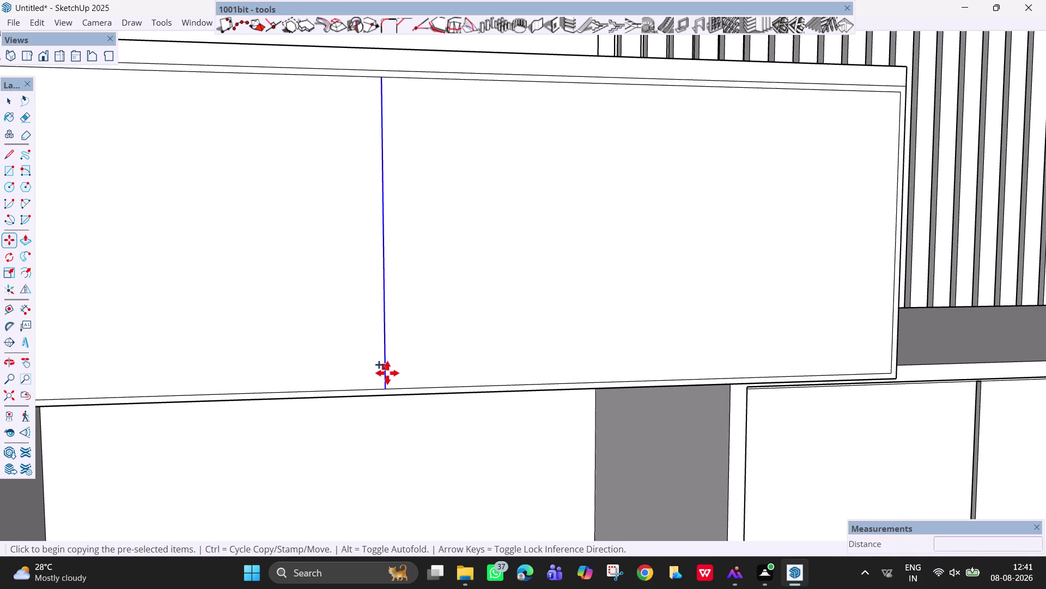
click(389, 387)
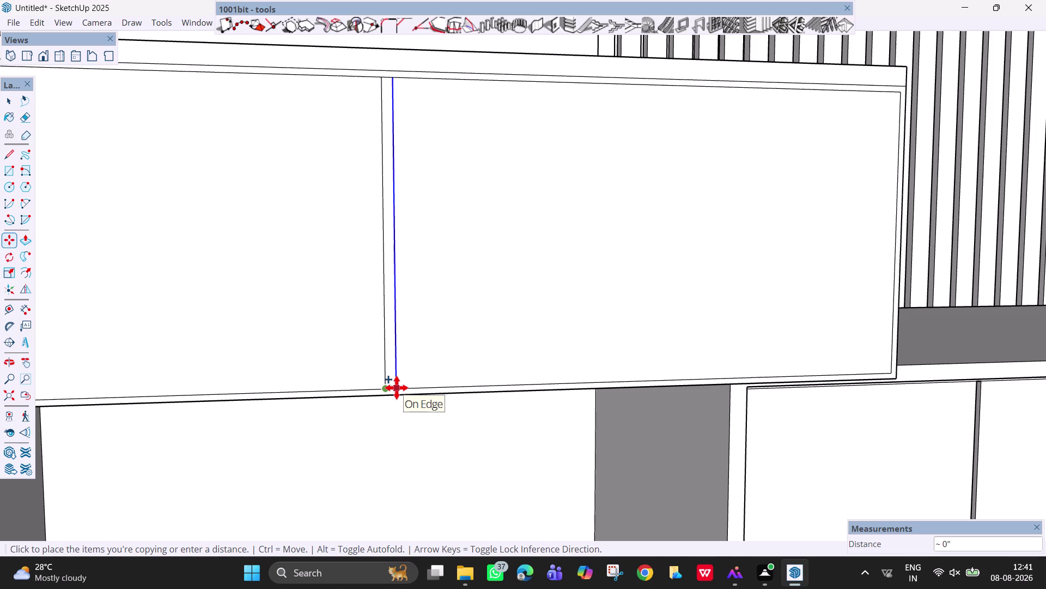
text(3mm)
key(Return)
scroll(up, 3)
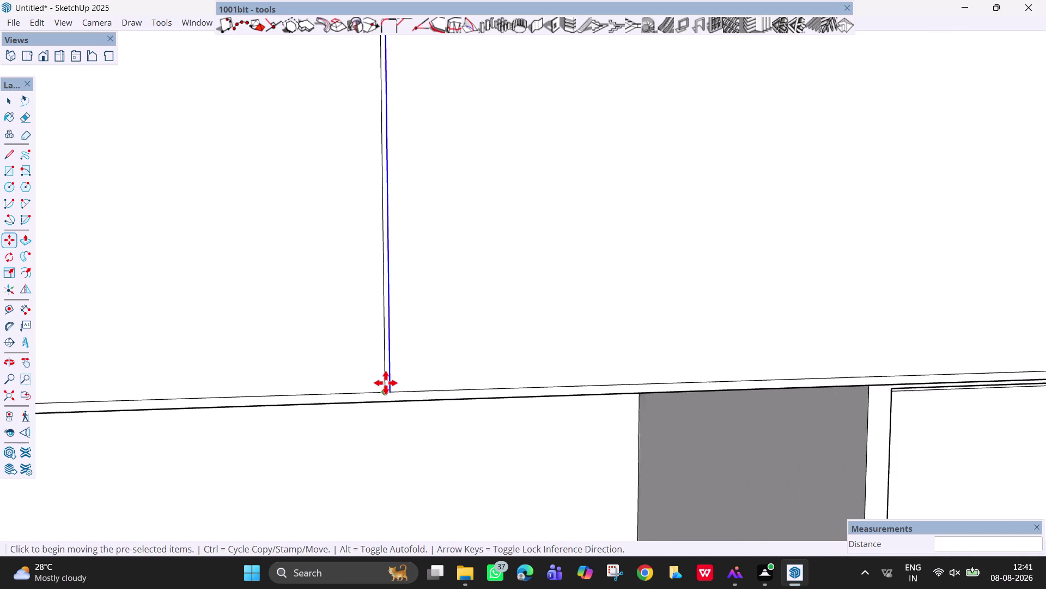
scroll(up, 3)
click(393, 393)
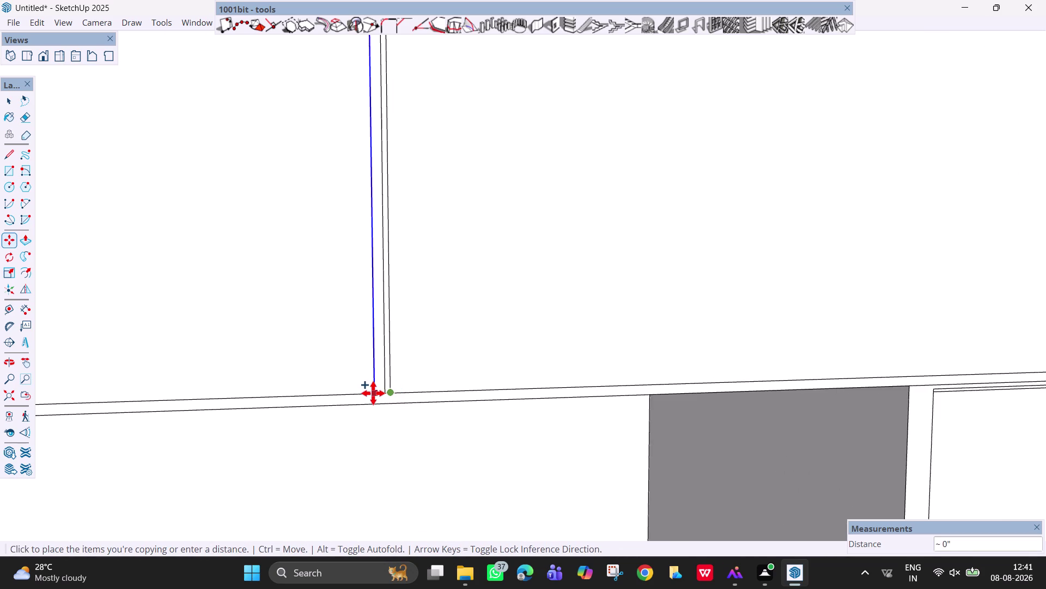
text(6mm)
key(Return)
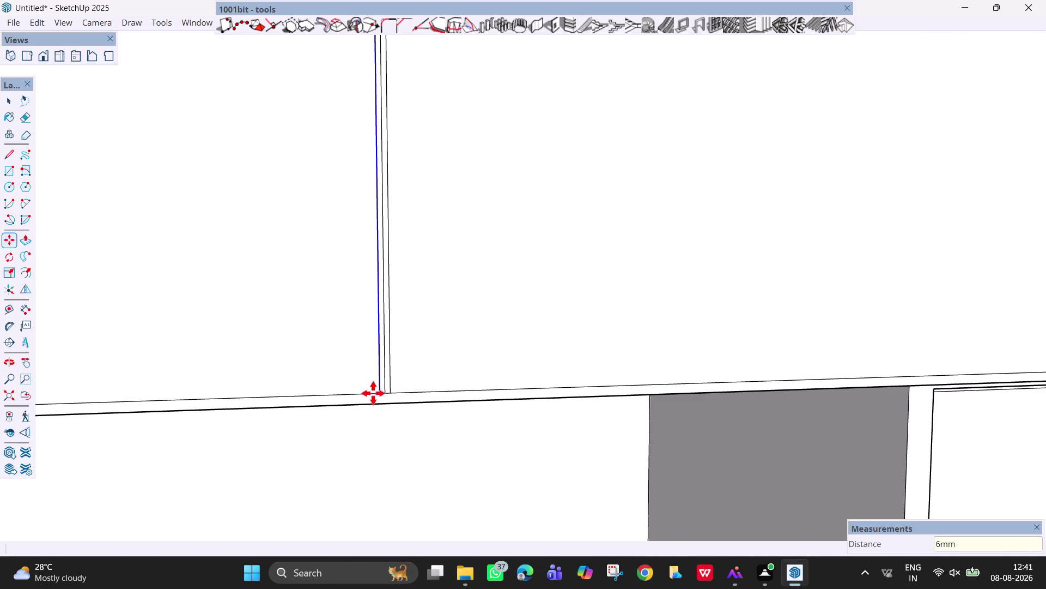
Erase the original centre line, leaving a narrow gap between the two door faces.
key(e)
click(385, 380)
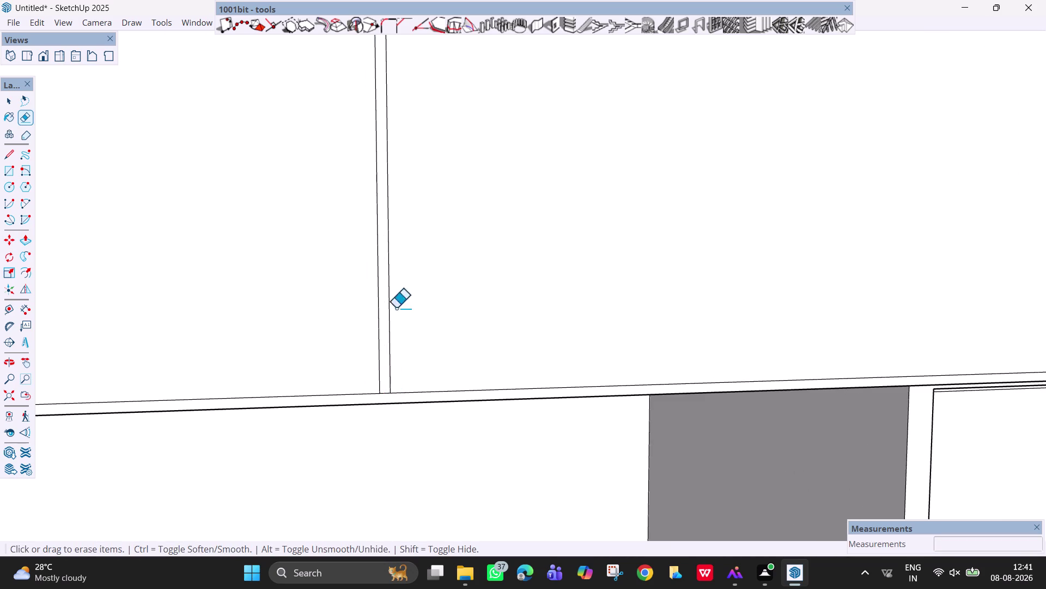
scroll(down, 3)
key(h)
drag(422, 186, 428, 390)
drag(419, 376, 400, 366)
scroll(down, 3)
middle_drag(538, 384, 463, 406)
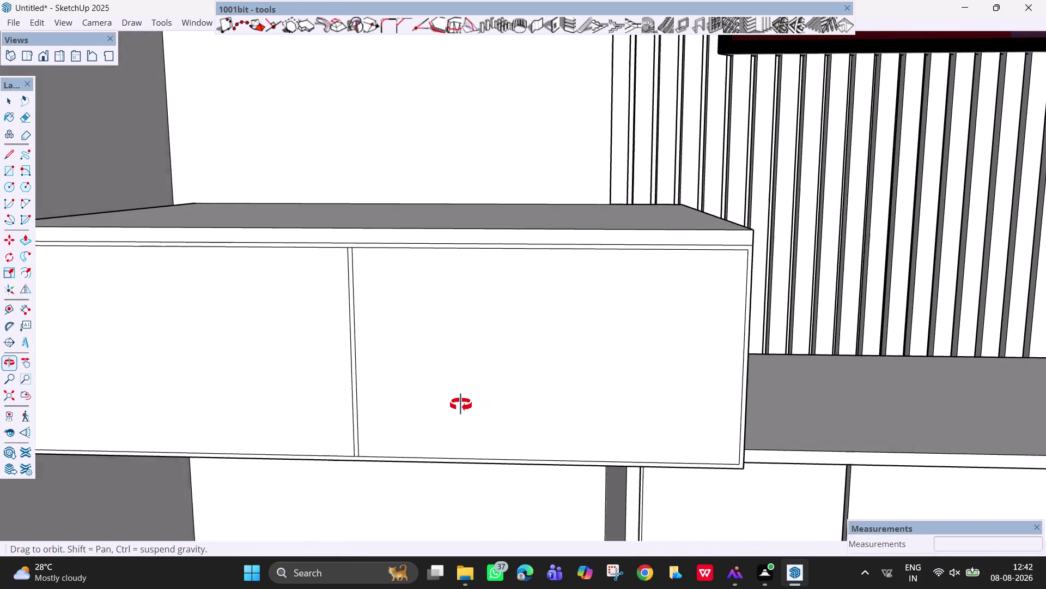
Push/Pull the right door panel outward 18mm.
middle_drag(463, 406, 447, 402)
scroll(down, 3)
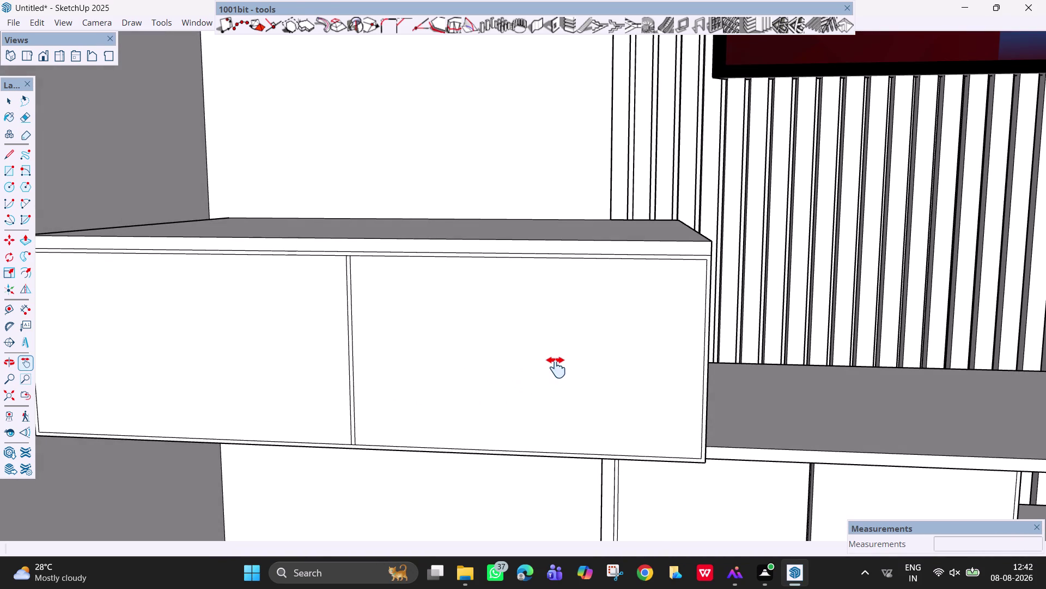
scroll(up, 3)
middle_drag(557, 368, 471, 372)
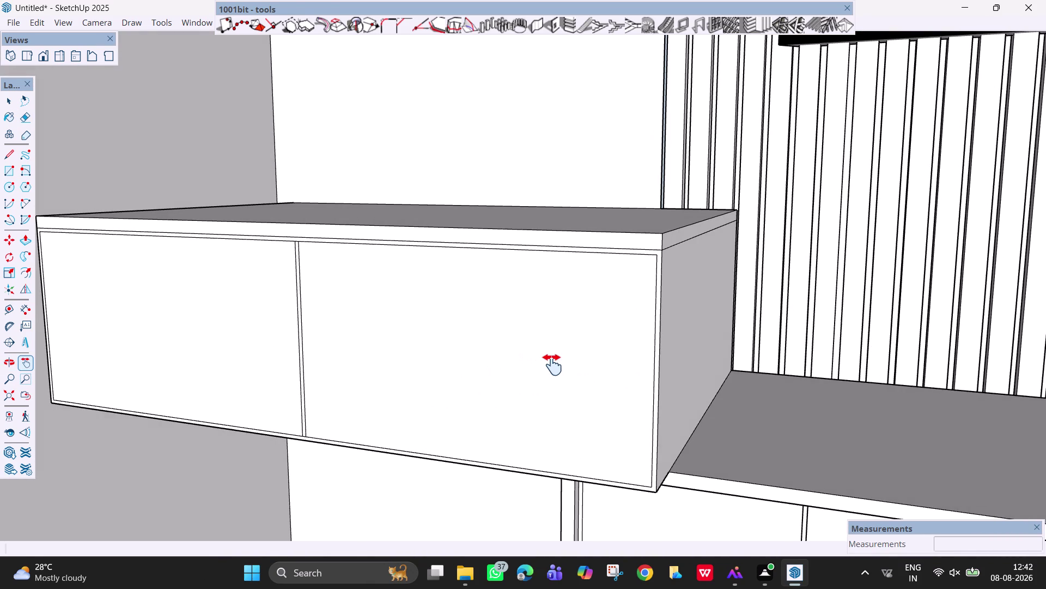
key(space)
click(557, 365)
key(p)
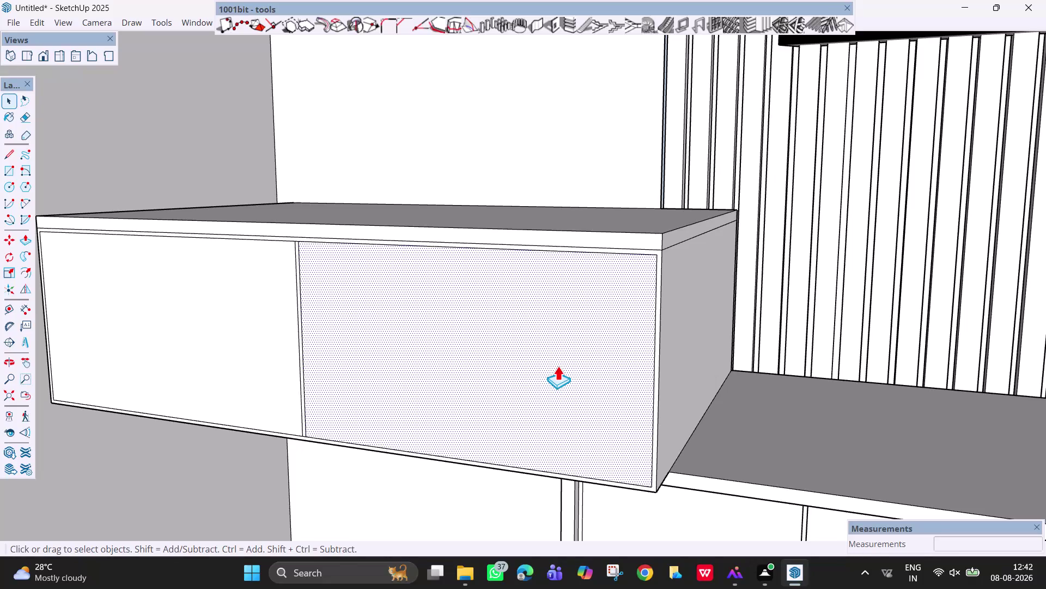
click(557, 365)
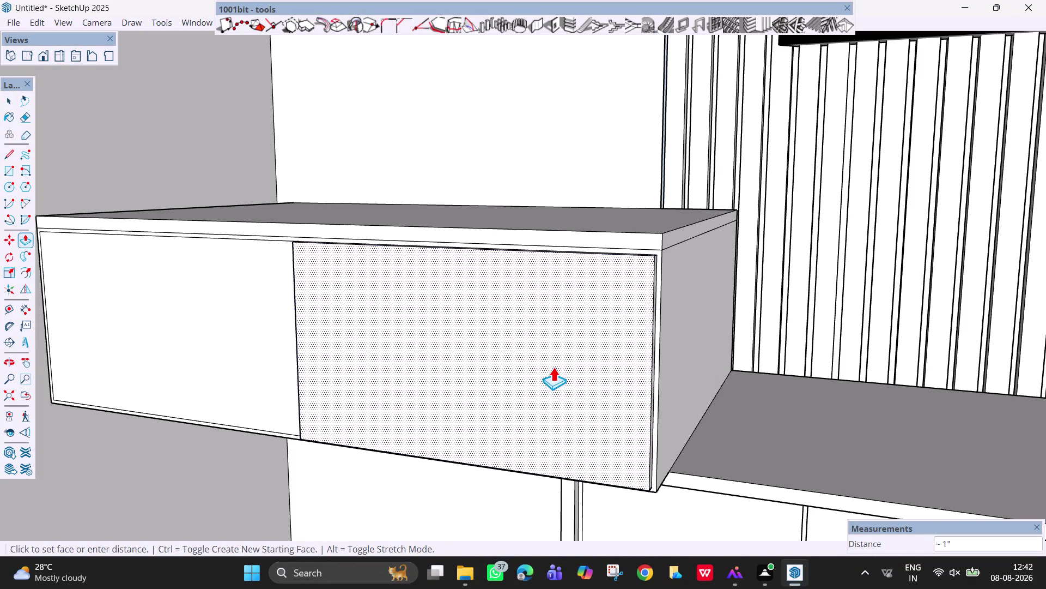
text(18)
text(mm)
key(Return)
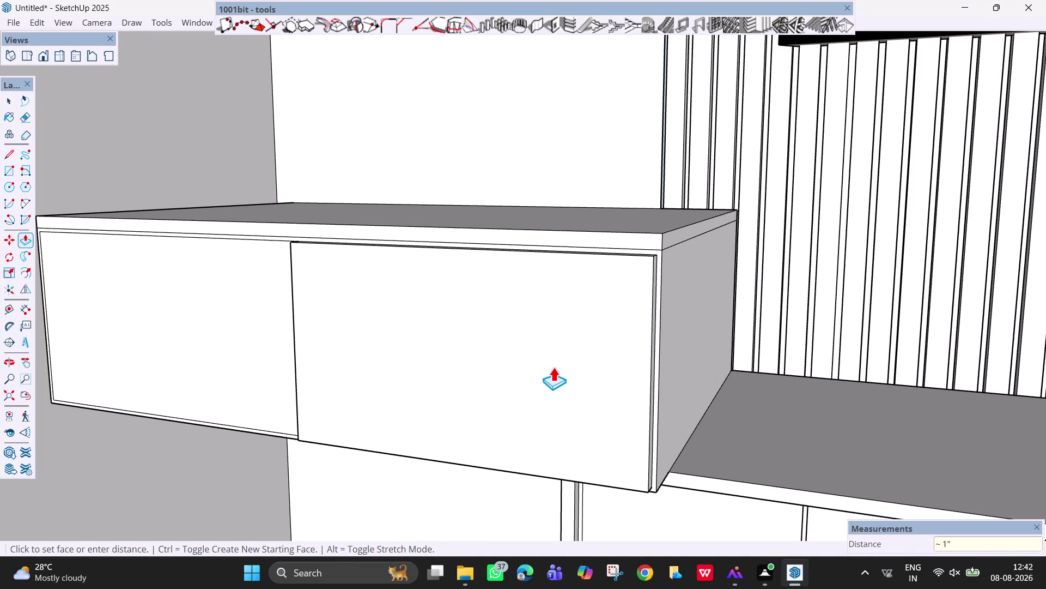
Pull the left door panel out by the same 18mm.
double_click(205, 326)
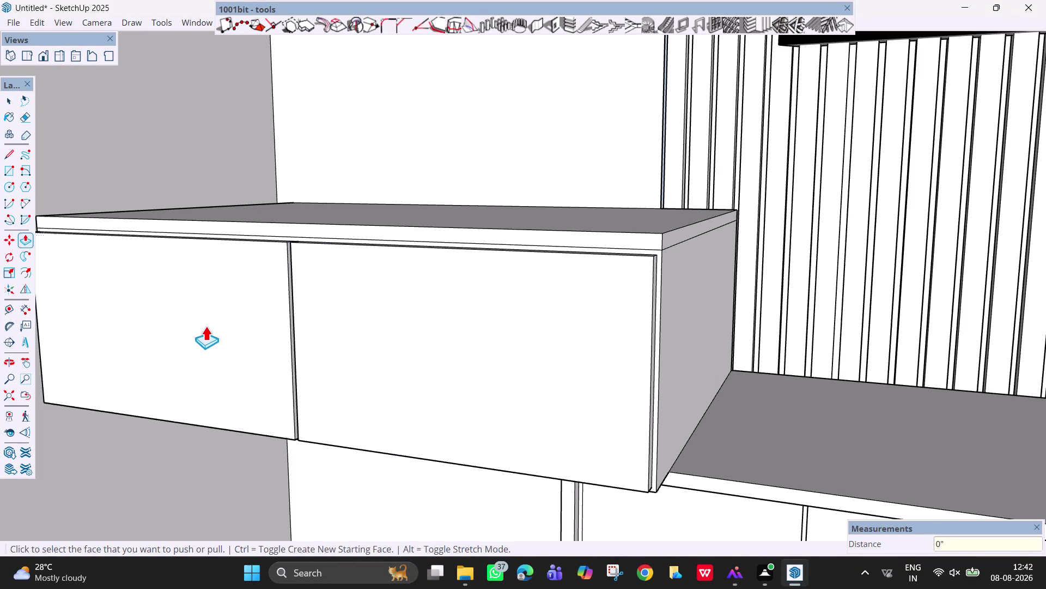
double_click(420, 233)
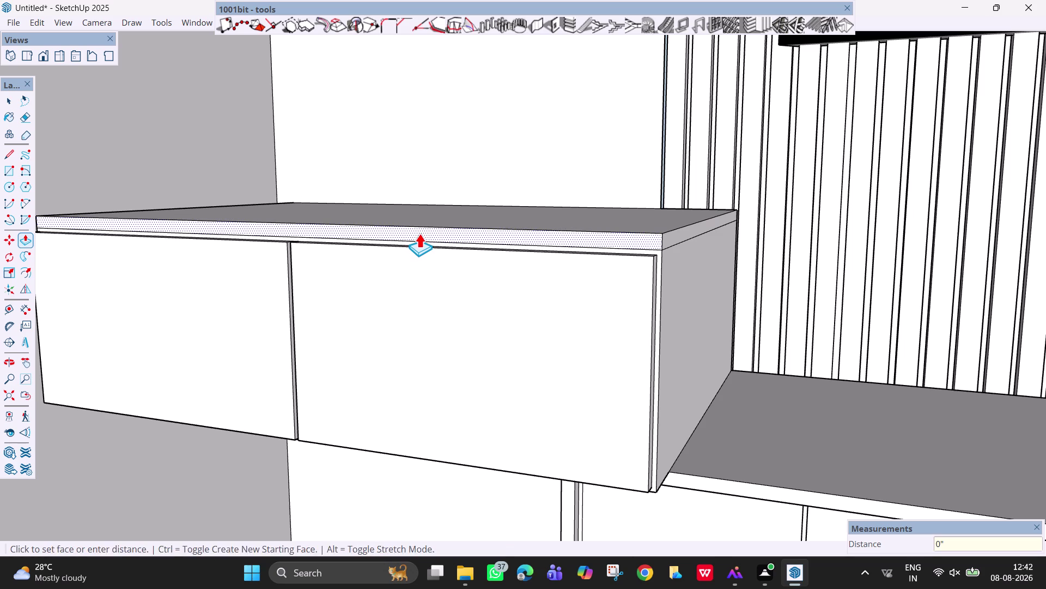
scroll(down, 3)
middle_drag(510, 304, 595, 309)
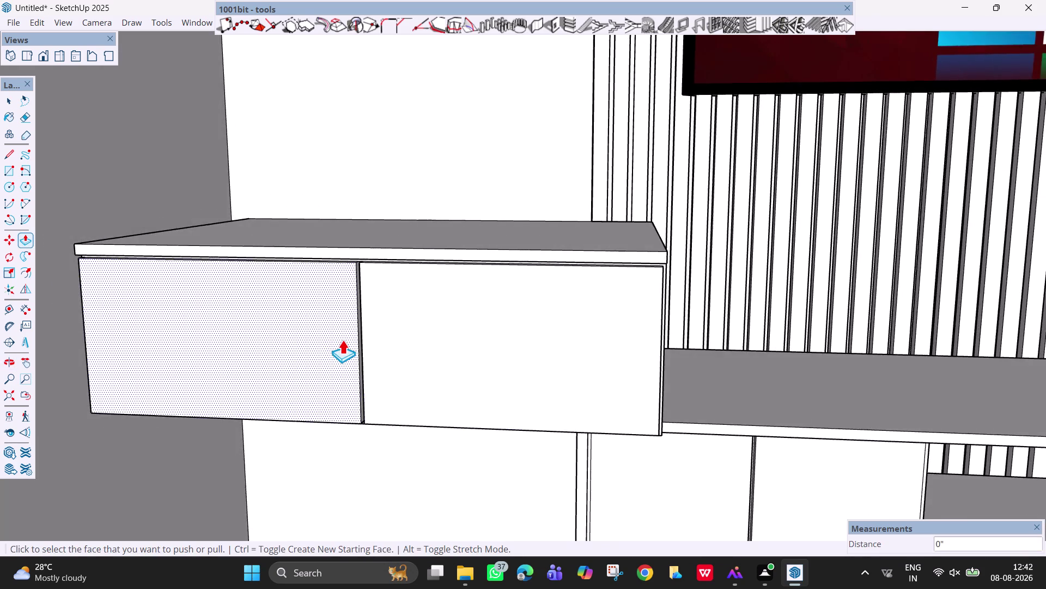
scroll(up, 3)
key(Escape)
key(space)
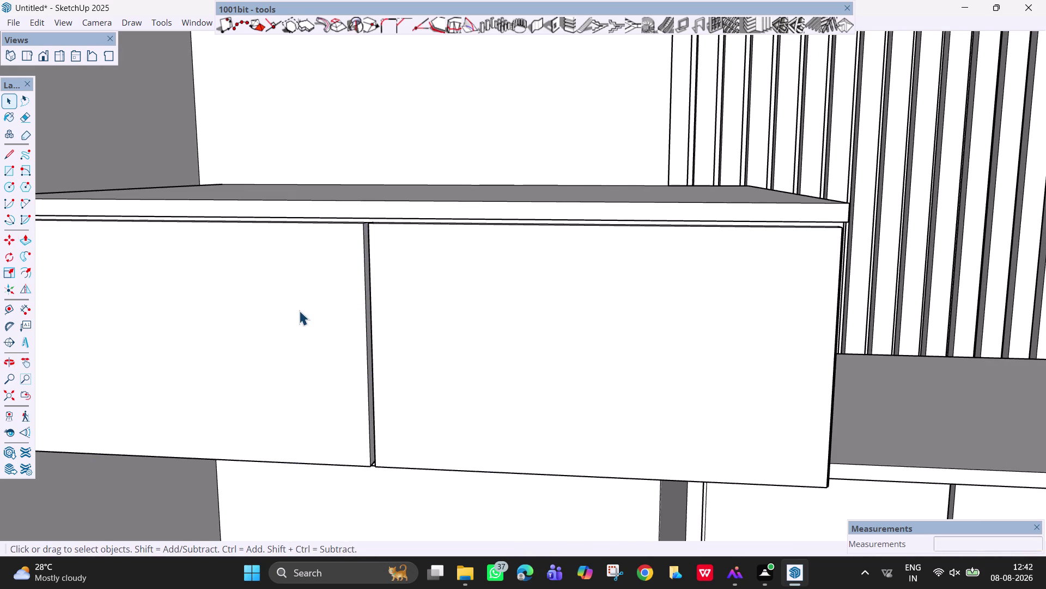
Orbit away from the drawer fronts and pan to frame the whole TV wall unit.
middle_drag(388, 240, 464, 201)
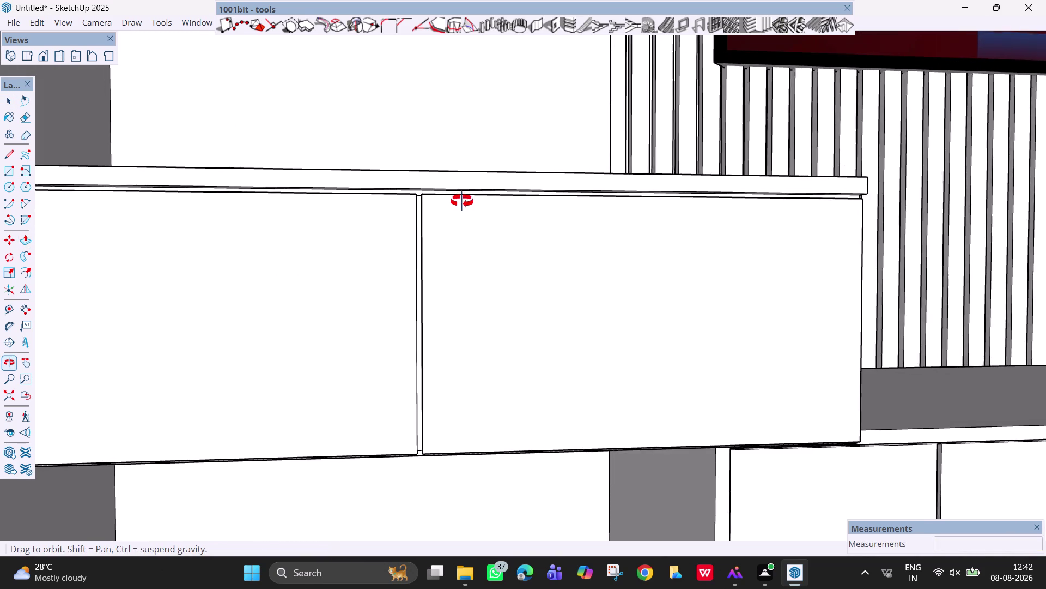
middle_drag(464, 201, 441, 242)
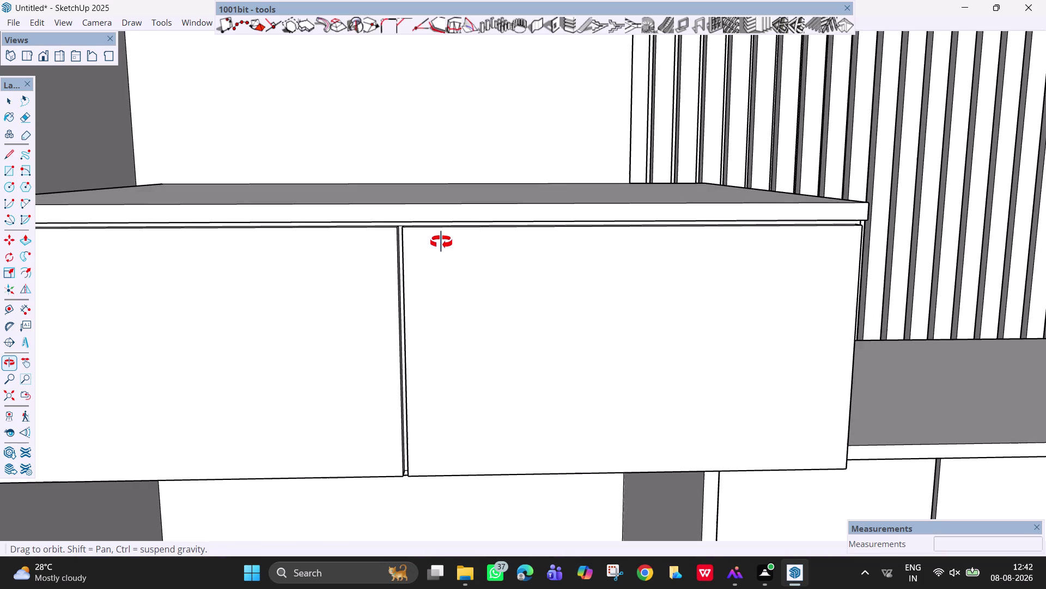
middle_drag(441, 242, 435, 242)
scroll(down, 3)
scroll(down, 3)
scroll(down, 3)
middle_drag(927, 345, 919, 346)
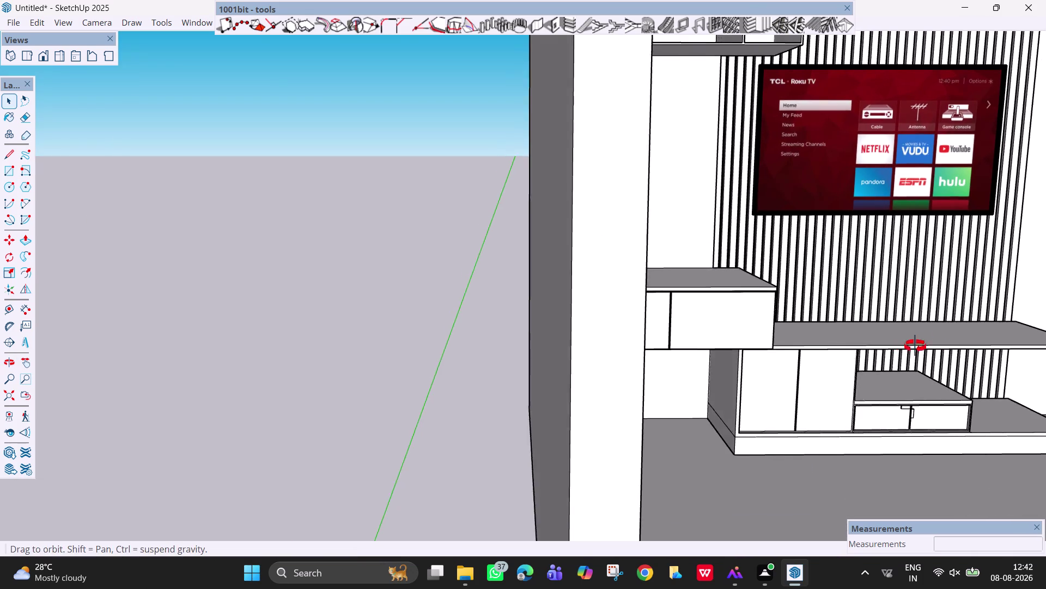
middle_drag(919, 346, 890, 346)
key(h)
drag(837, 351, 574, 319)
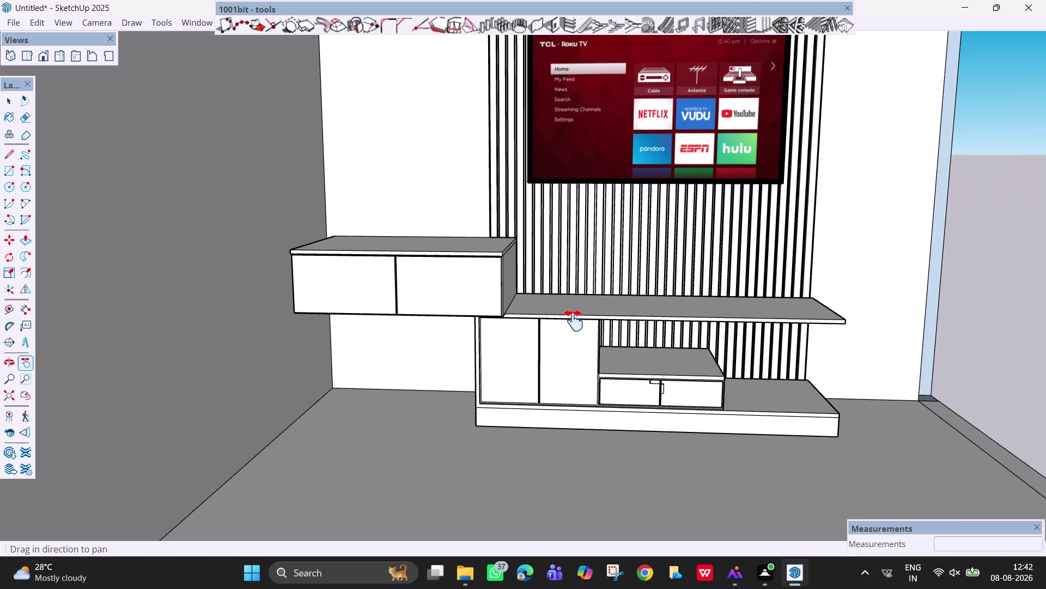
drag(574, 320, 584, 389)
scroll(down, 3)
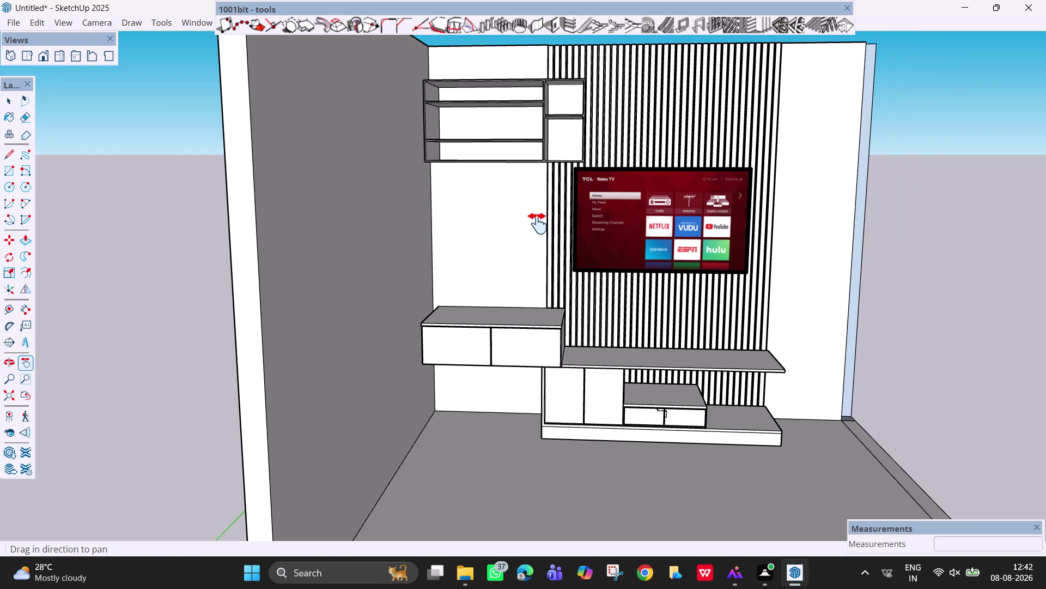
click(845, 6)
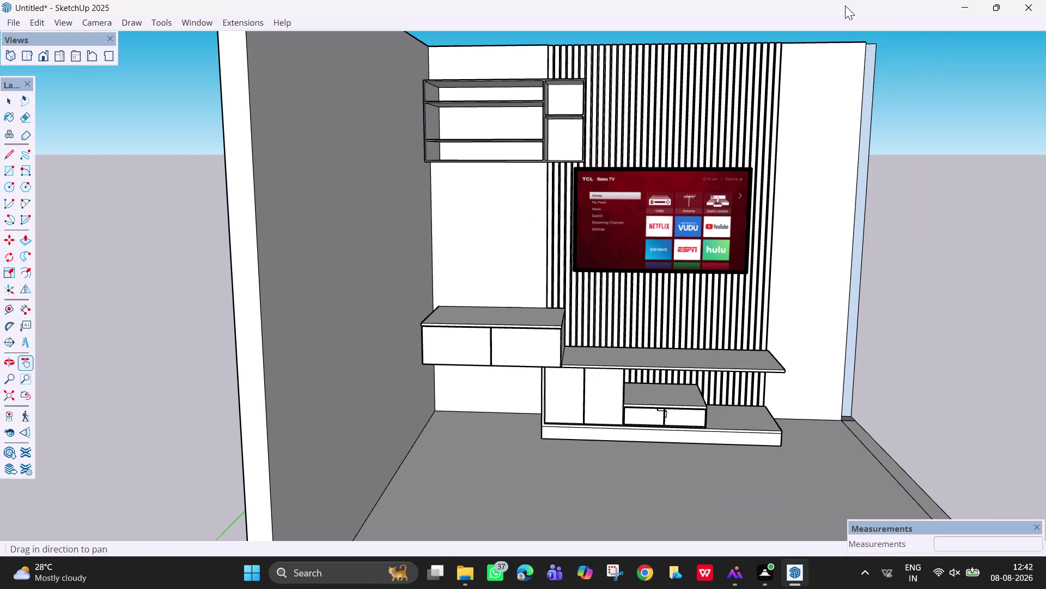
Paint the floating drawer fronts and left back panel with Wood material Plywood_08_1K.
click(187, 27)
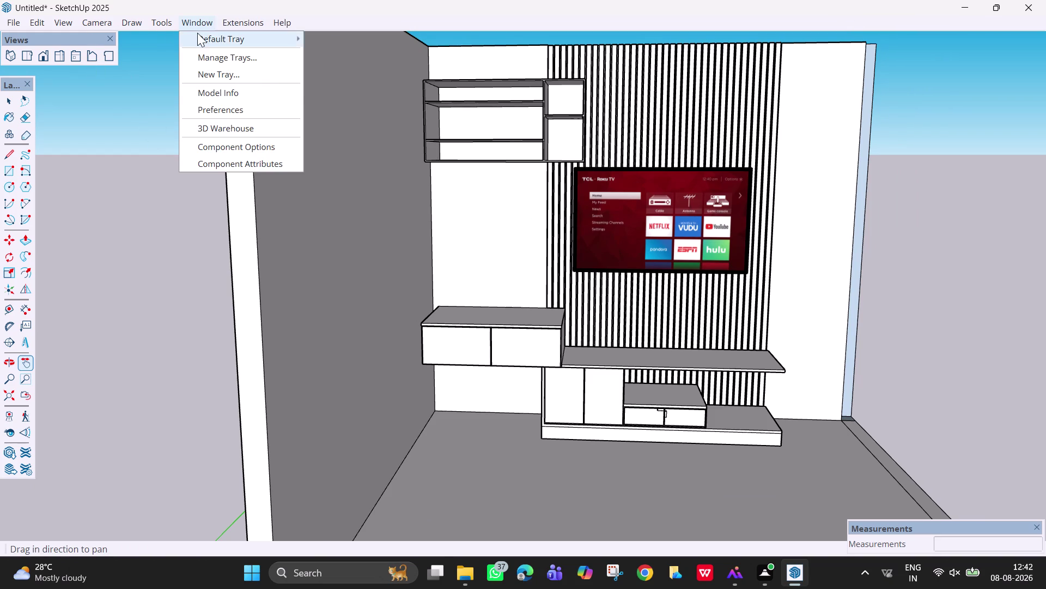
click(204, 36)
click(350, 37)
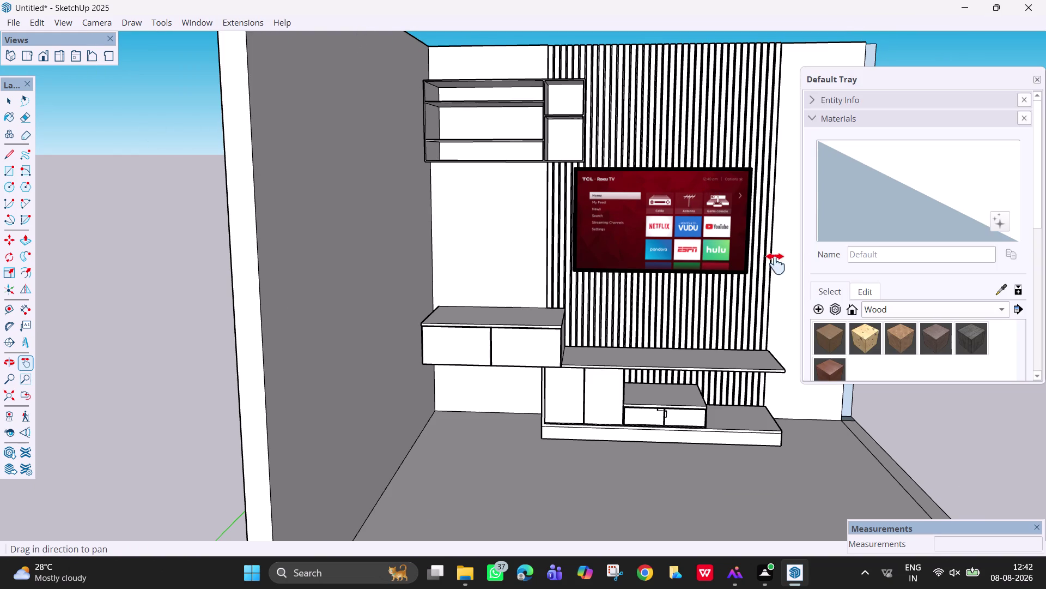
click(867, 336)
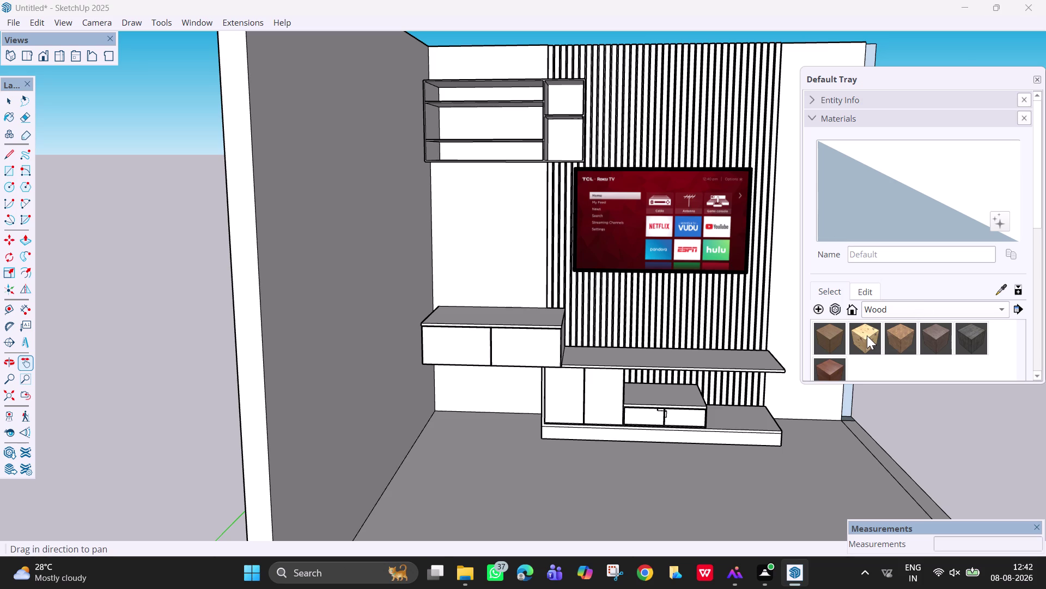
click(867, 335)
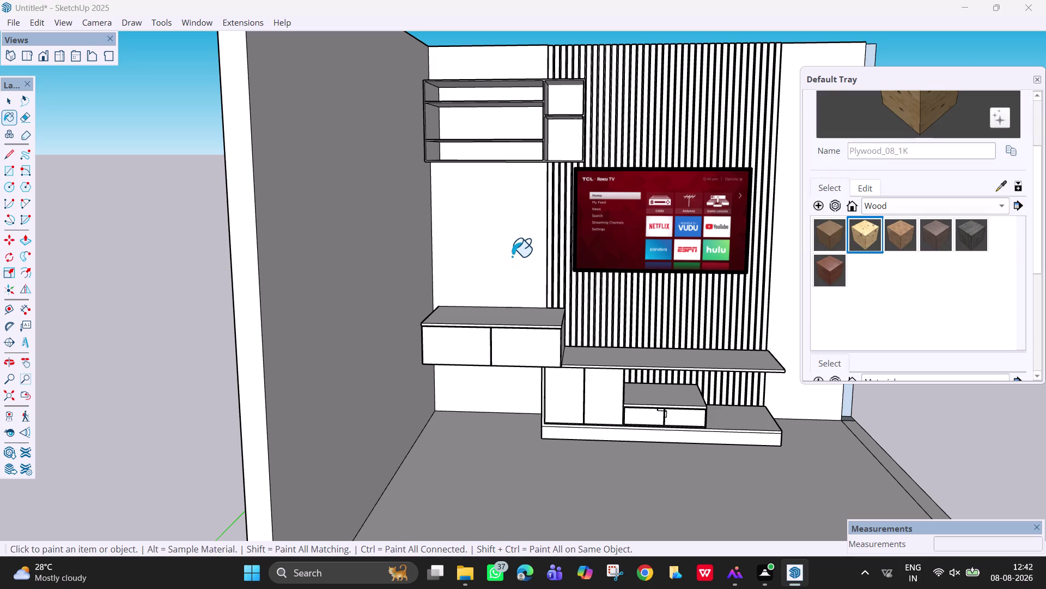
click(513, 256)
click(531, 345)
click(475, 343)
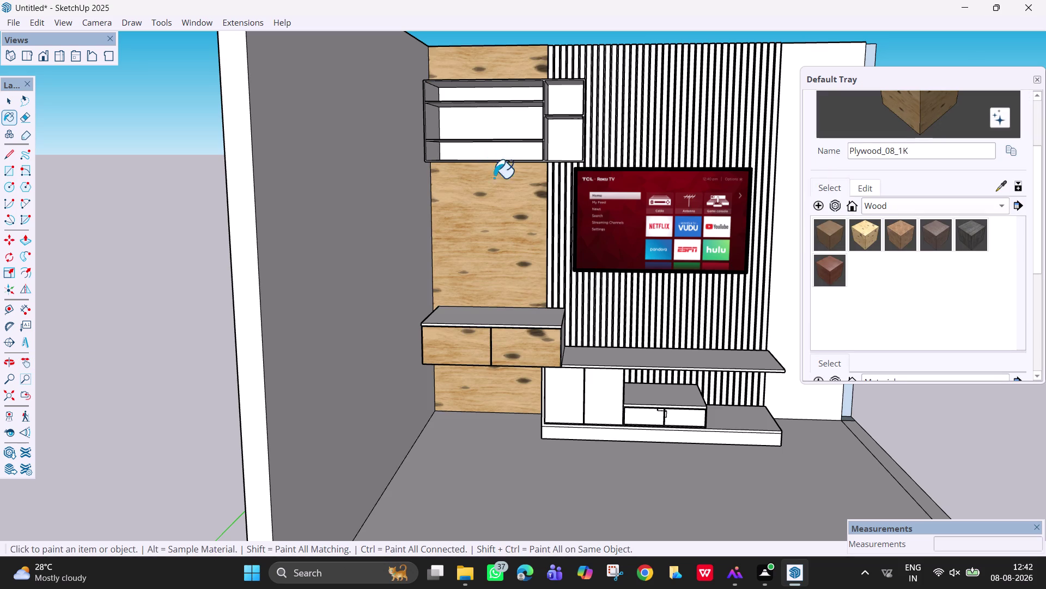
click(491, 321)
Paint the floating cabinet top and the long TV shelf with Plywood_08_1K.
scroll(up, 3)
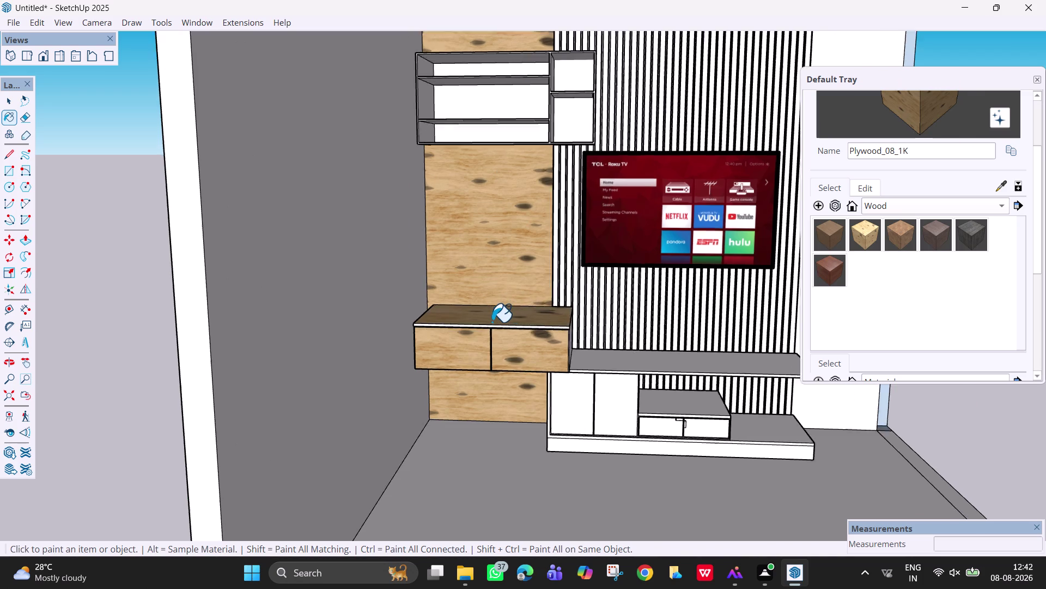
scroll(up, 3)
click(493, 329)
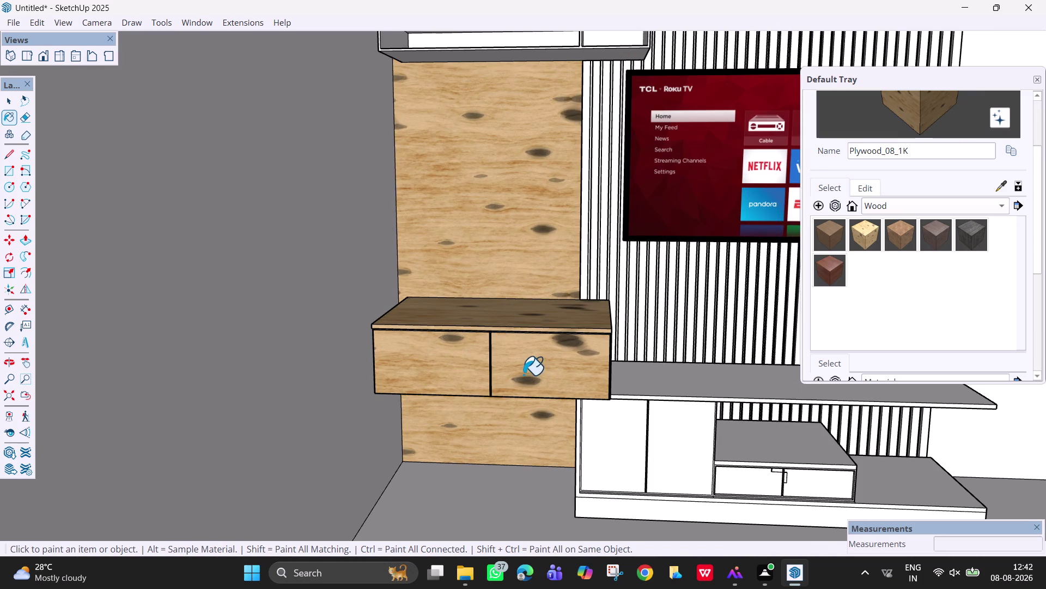
middle_drag(519, 377, 505, 319)
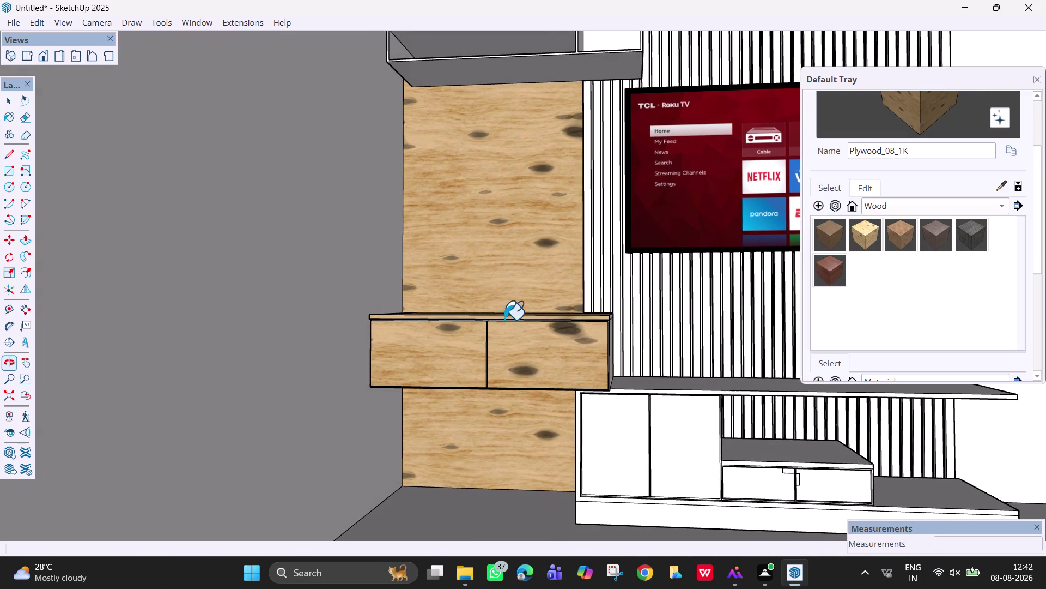
middle_drag(505, 319, 514, 330)
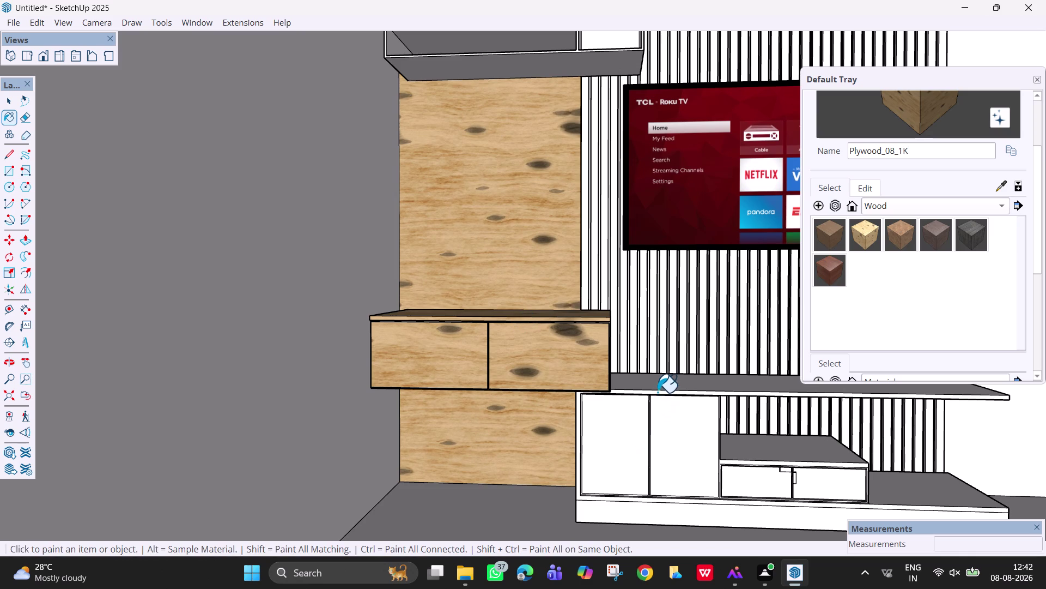
click(658, 391)
scroll(down, 3)
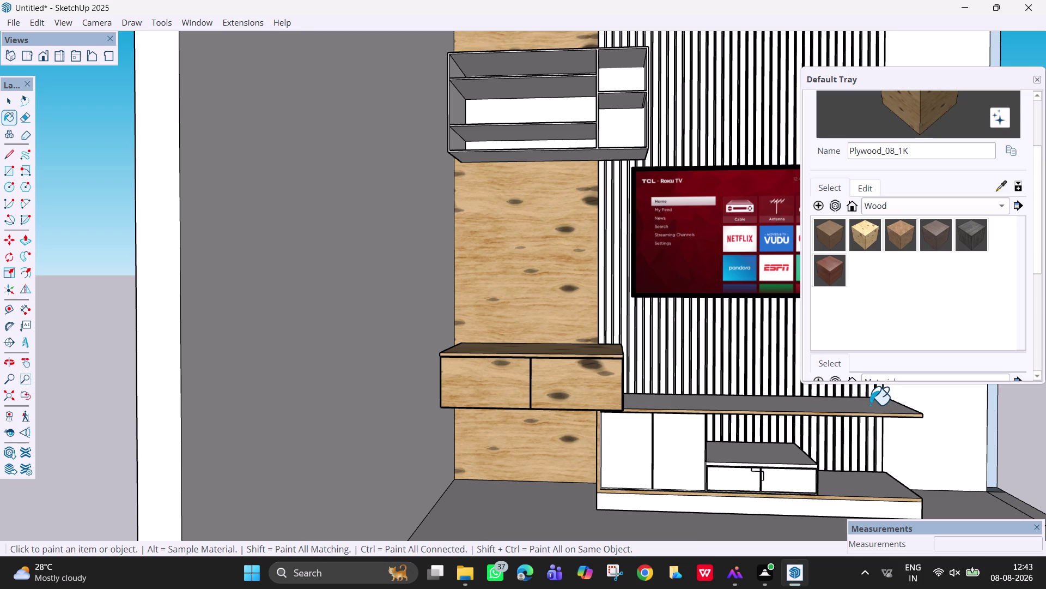
Paint the upper shelf backs and small right compartment with Plywood_08_1K.
click(545, 105)
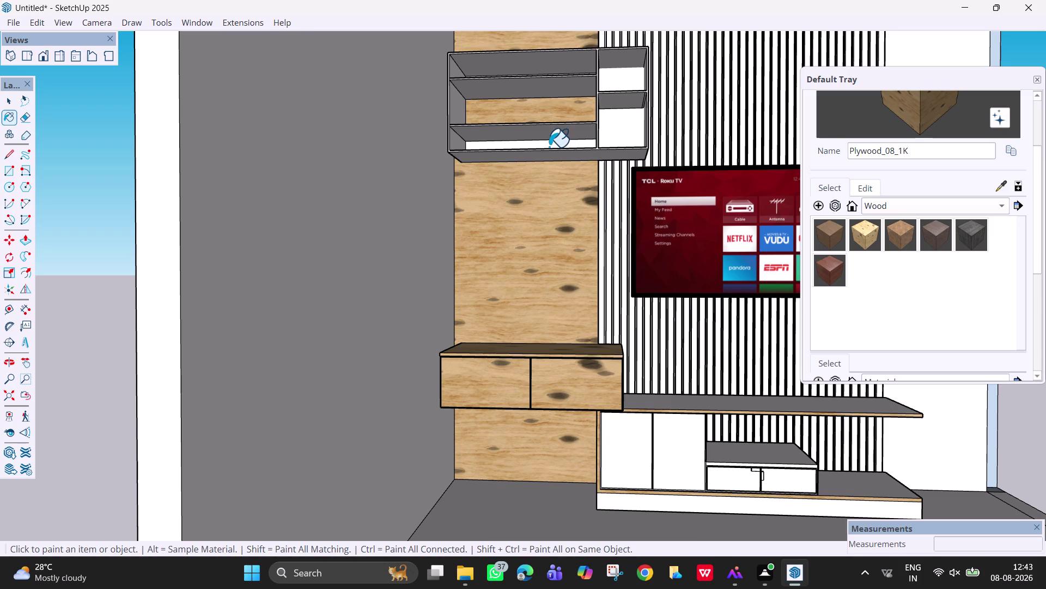
middle_drag(549, 138, 551, 177)
click(551, 137)
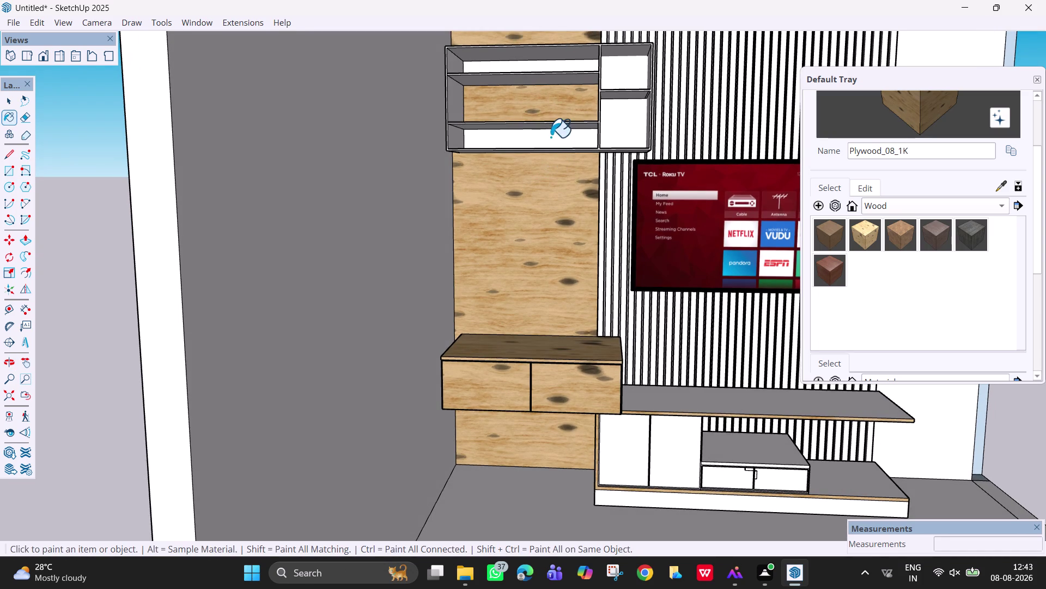
click(630, 130)
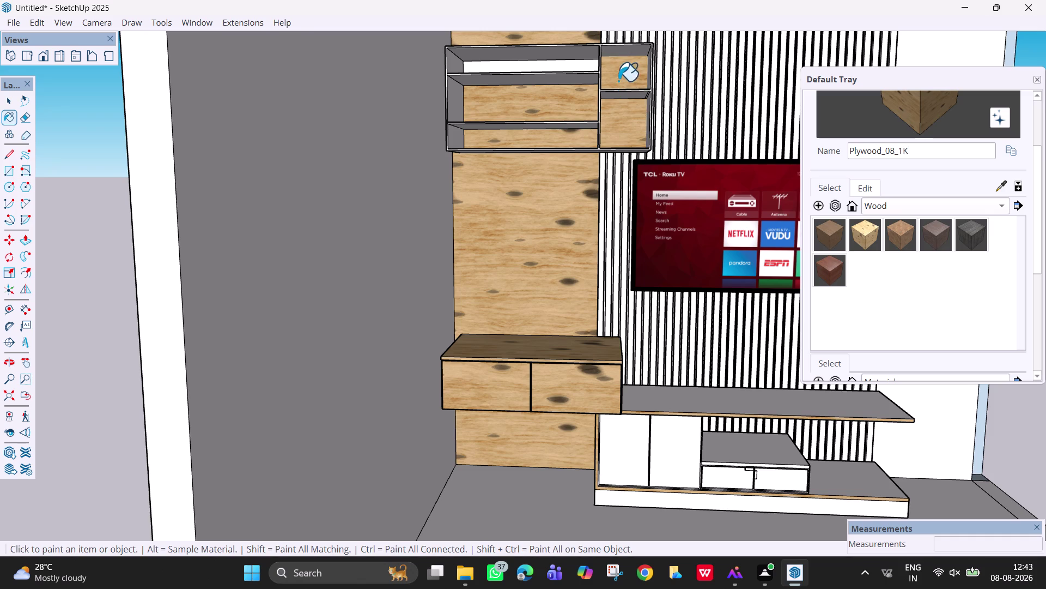
scroll(down, 3)
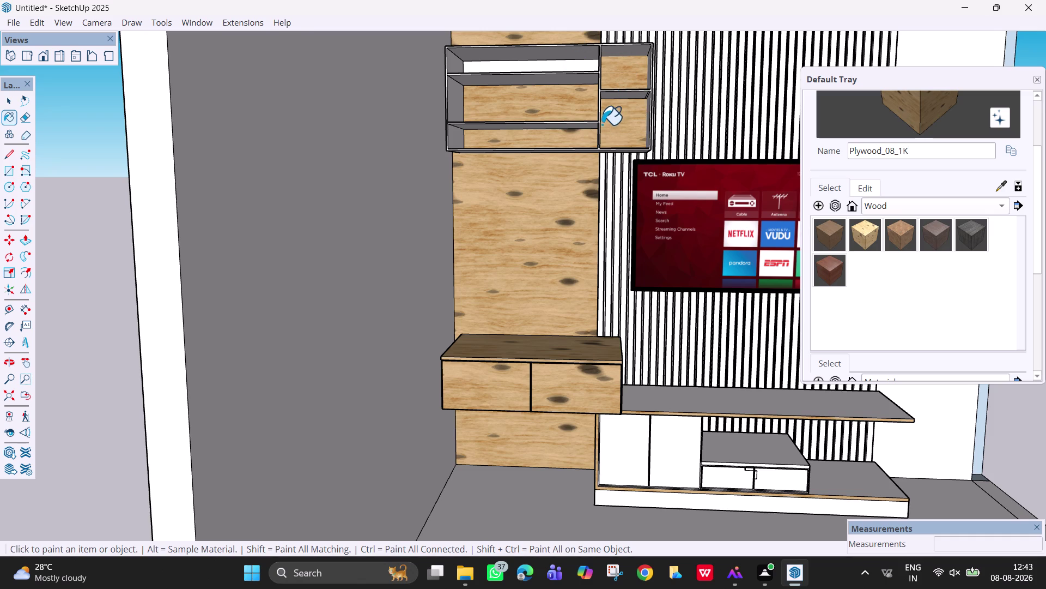
scroll(down, 3)
middle_drag(602, 133, 603, 165)
scroll(down, 3)
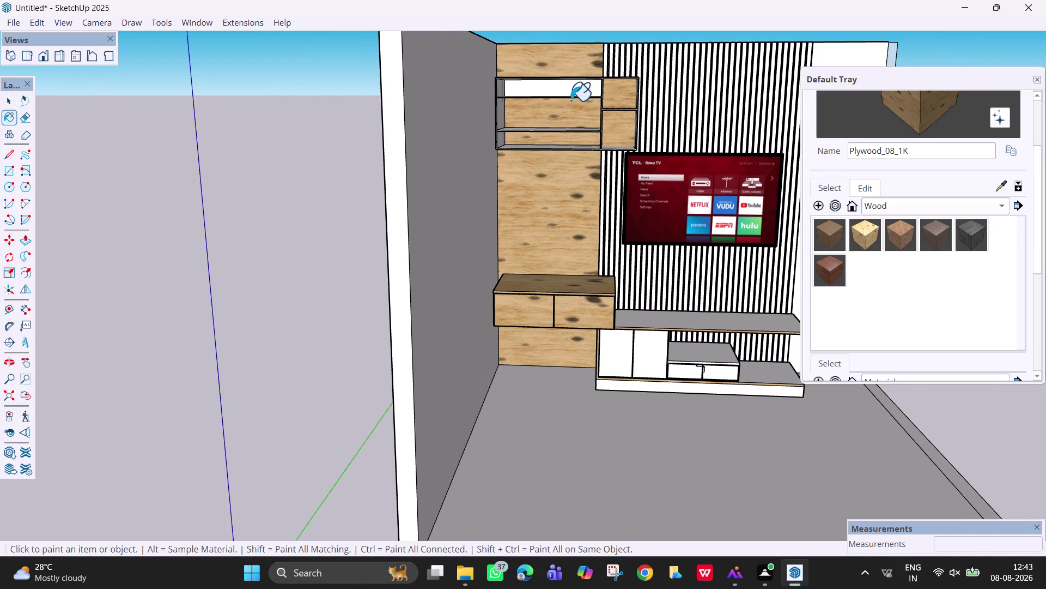
Try Wood_Floor_01_1K herringbone, then darker Wood_Floor_12_1K, on the back panel and shelf back.
key(Escape)
key(space)
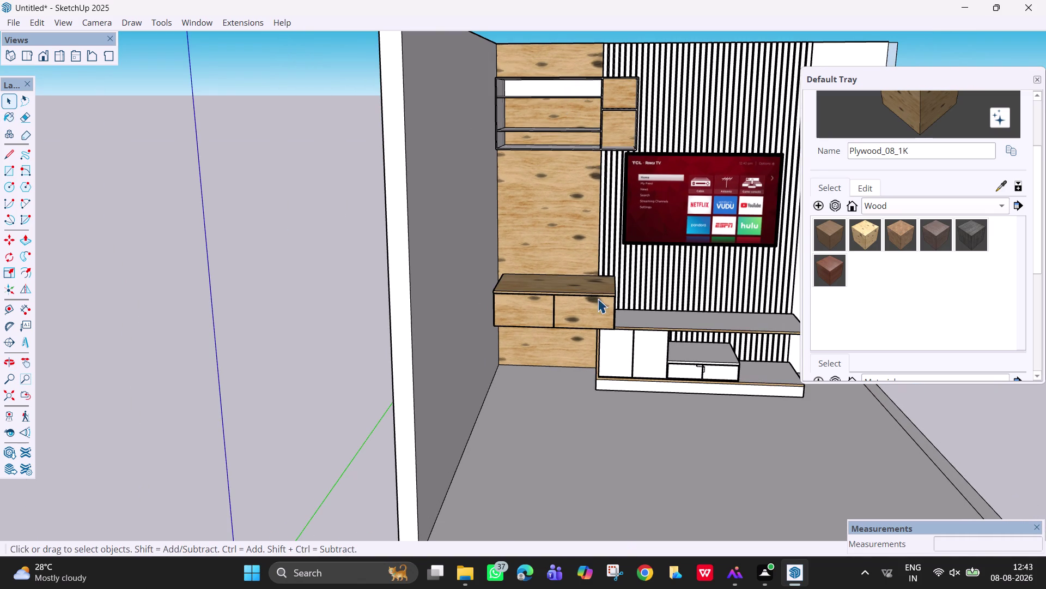
click(901, 228)
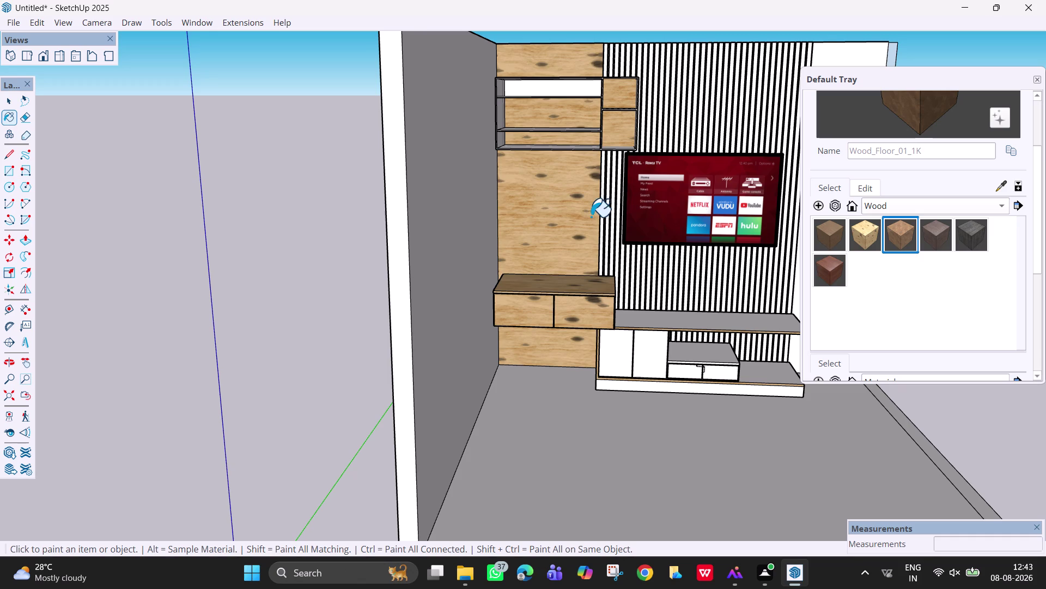
click(575, 215)
click(571, 117)
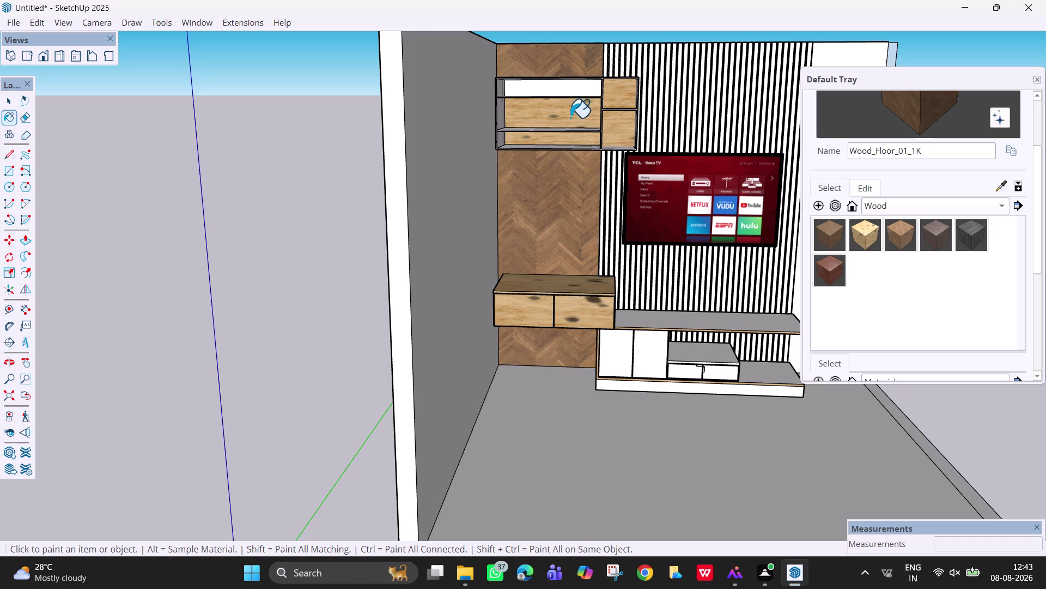
click(939, 236)
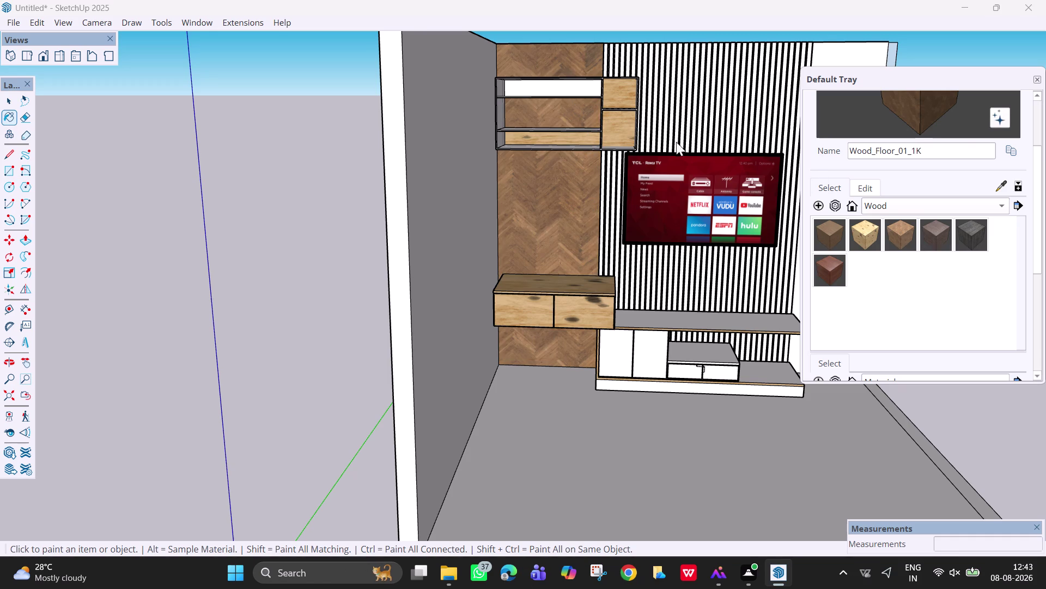
click(579, 184)
click(834, 273)
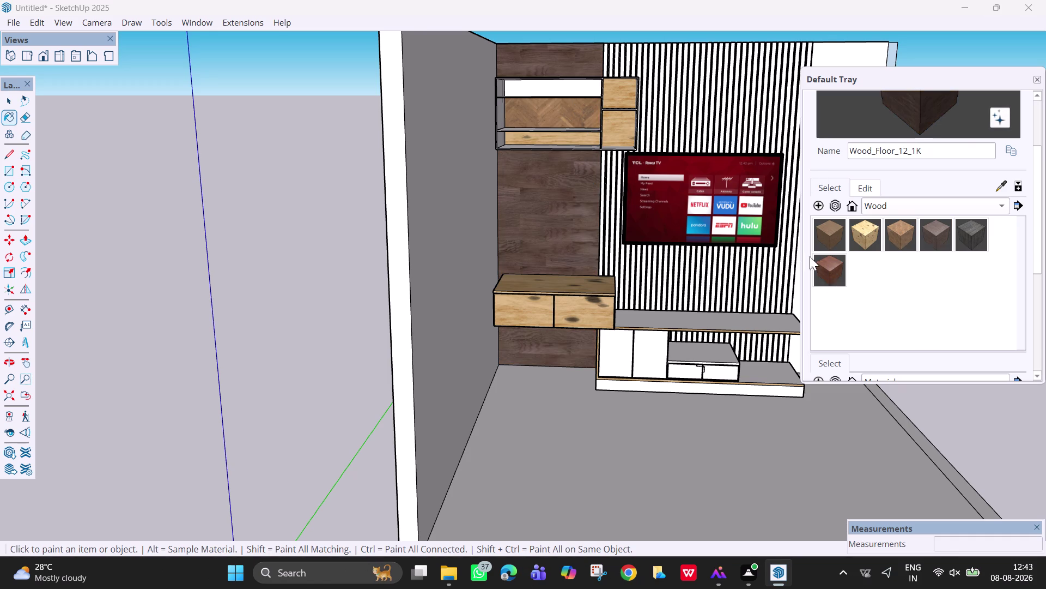
Repaint the back panel, upper compartments and cabinet top with Wood_Veneer_15_1K, then orbit to check.
click(536, 214)
click(574, 110)
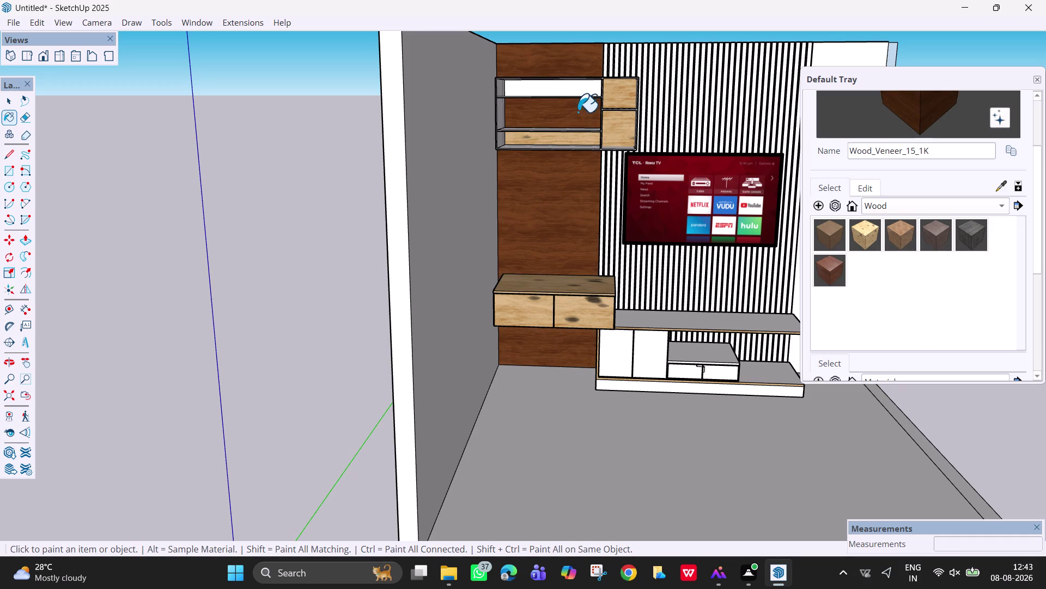
click(622, 98)
click(561, 141)
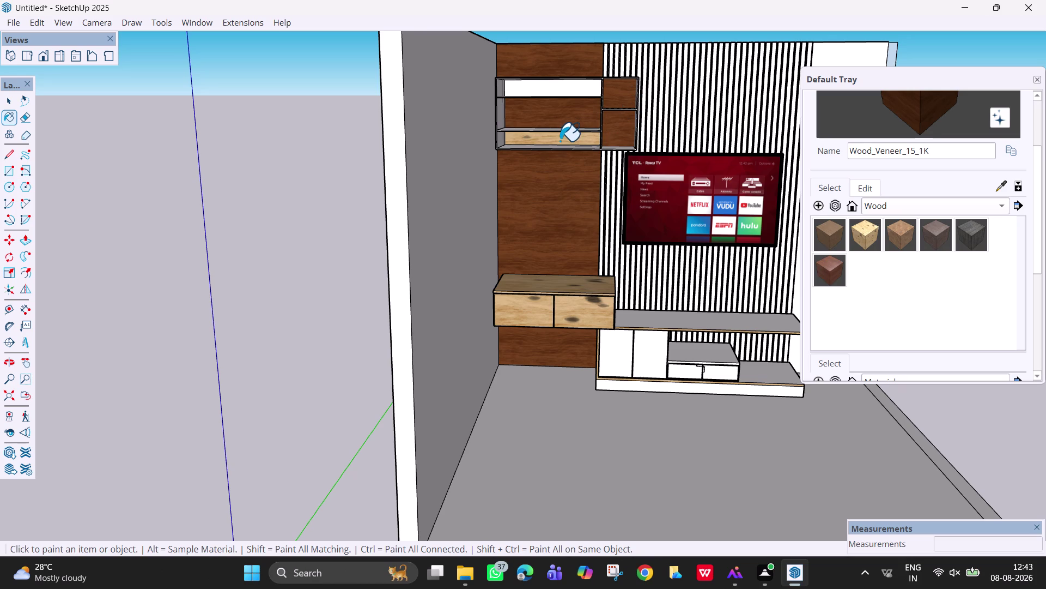
click(570, 290)
scroll(up, 3)
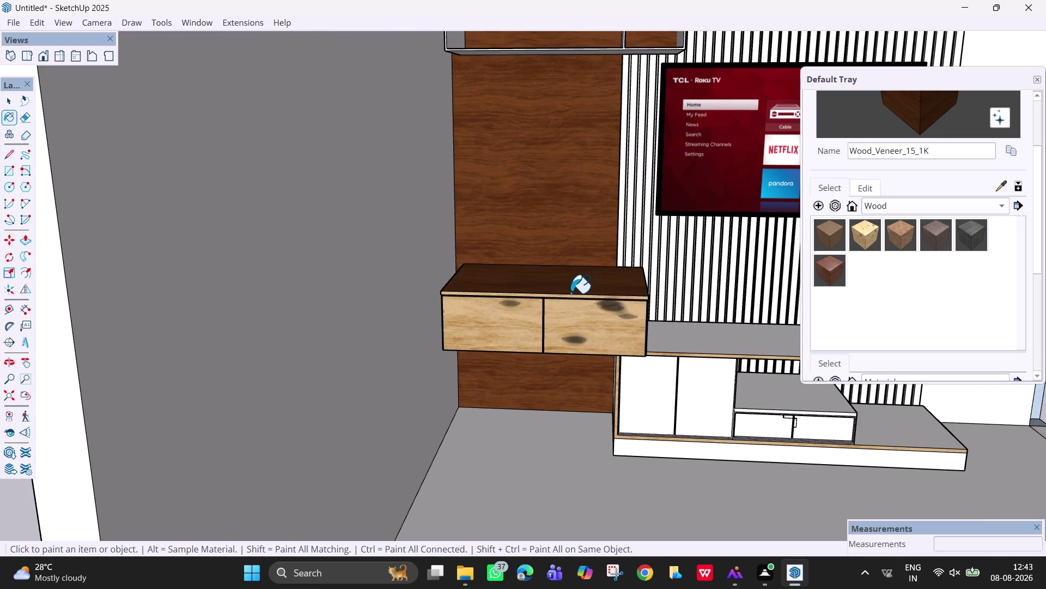
click(573, 297)
middle_drag(562, 235, 577, 178)
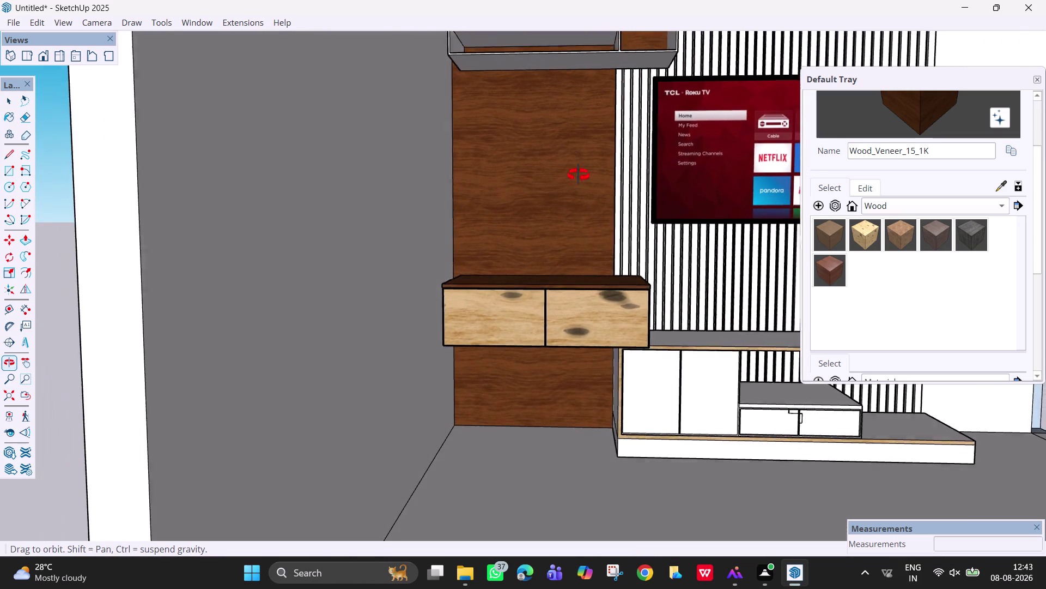
middle_drag(577, 178, 596, 170)
middle_drag(596, 186, 393, 281)
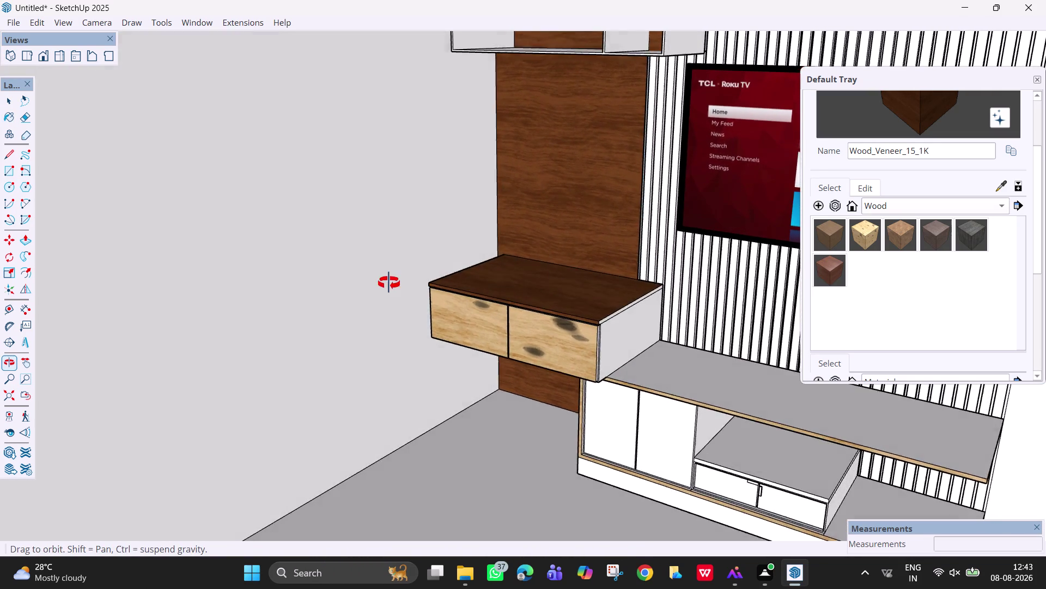
middle_drag(392, 280, 497, 276)
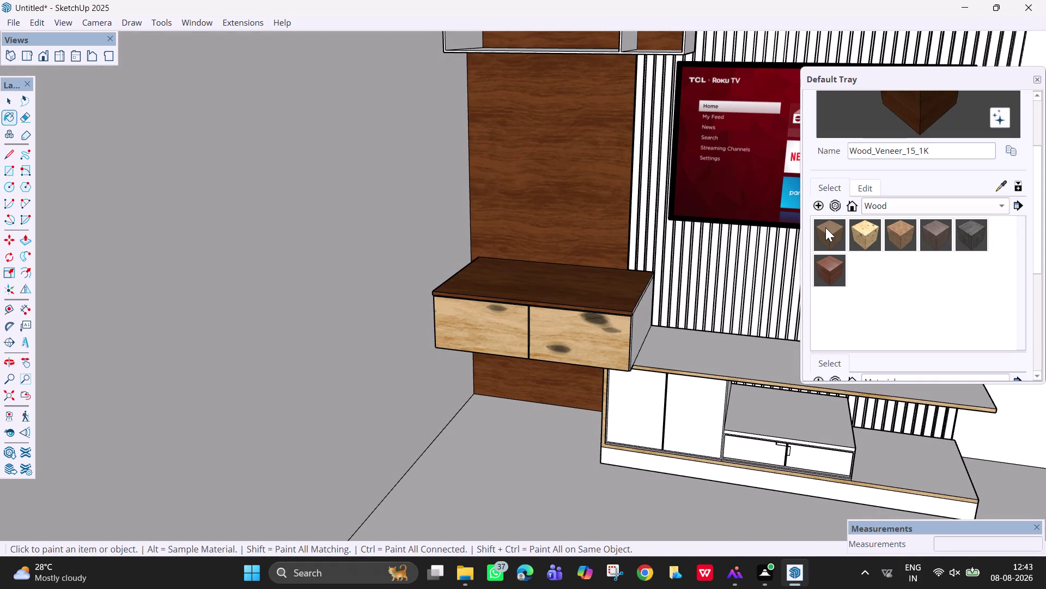
Paint the tall back panel and upper shelf backs with a plain plywood material.
click(825, 228)
click(543, 191)
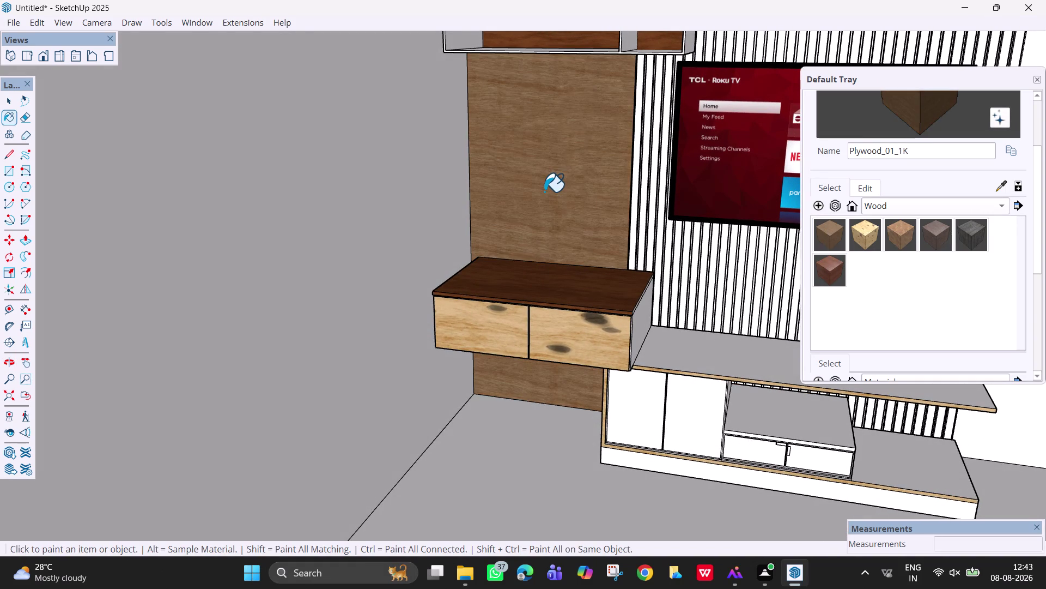
scroll(down, 3)
click(600, 95)
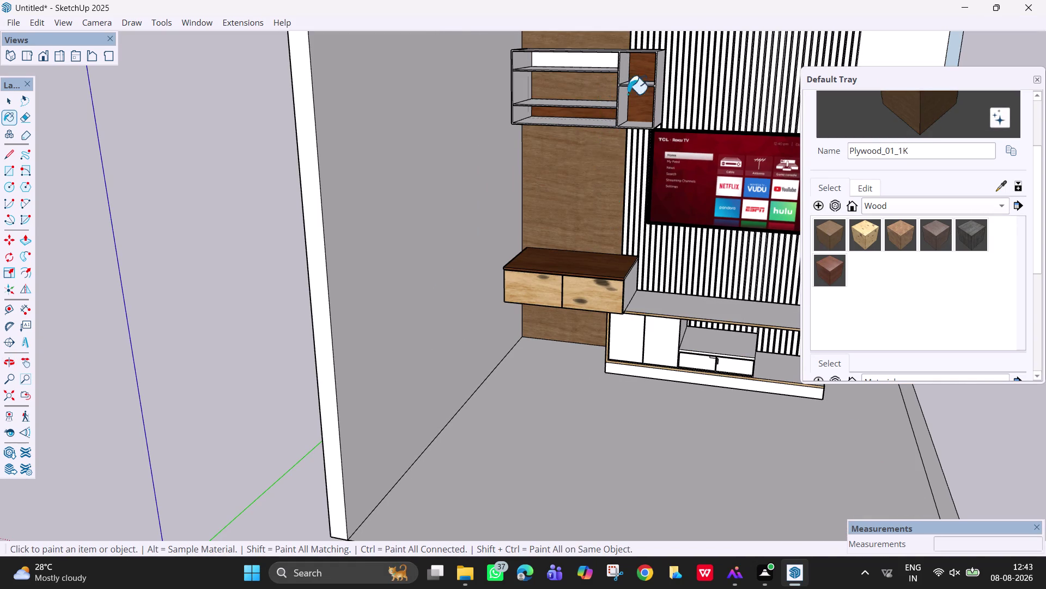
click(642, 78)
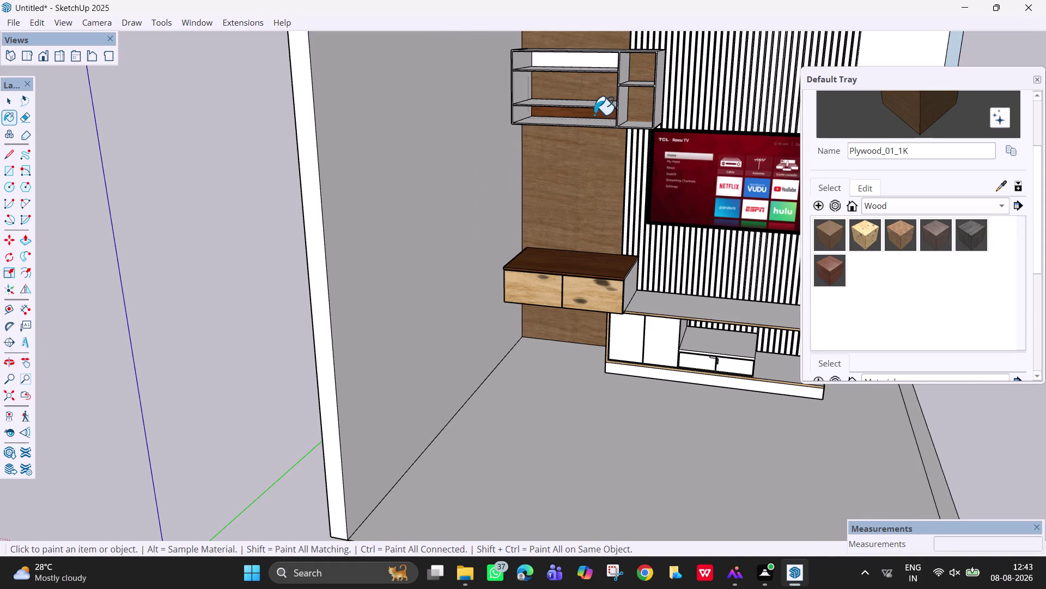
click(595, 112)
click(588, 273)
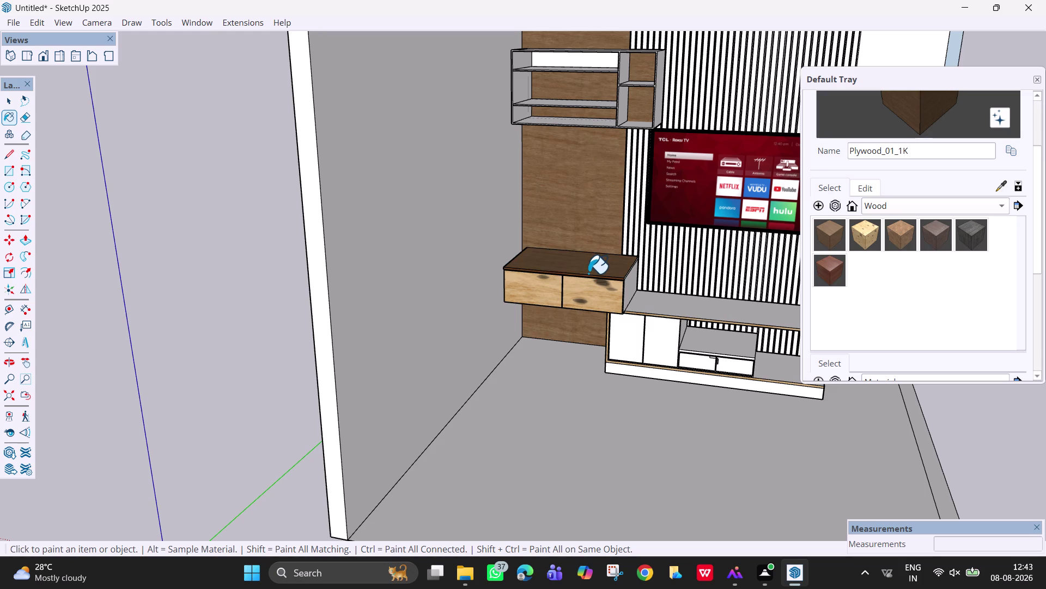
Repaint the tall back panel, shelf backs and drawer unit top in spotted plywood.
click(865, 232)
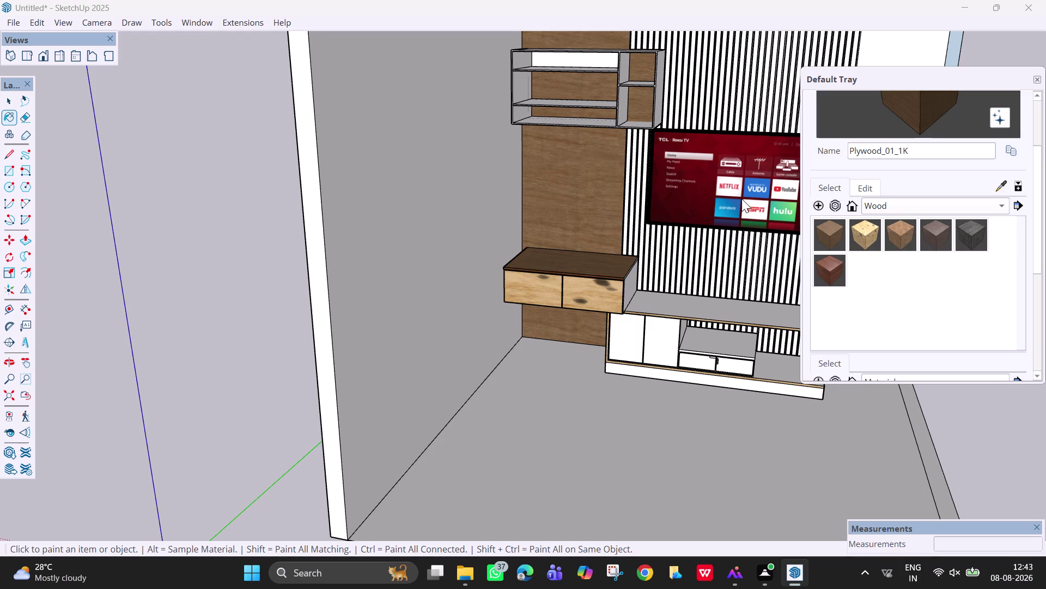
click(599, 186)
click(598, 93)
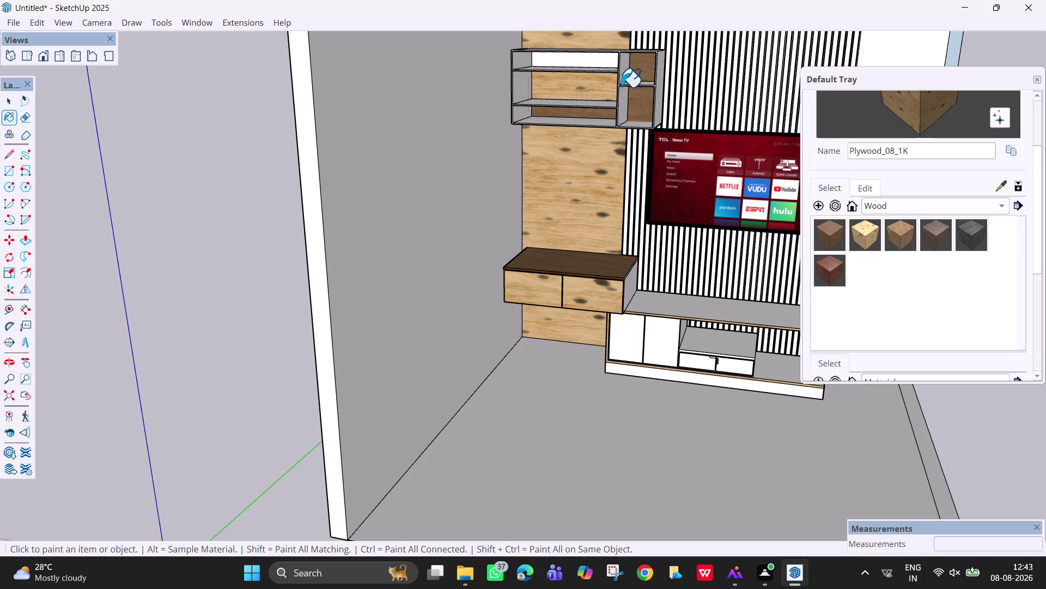
click(638, 75)
click(595, 115)
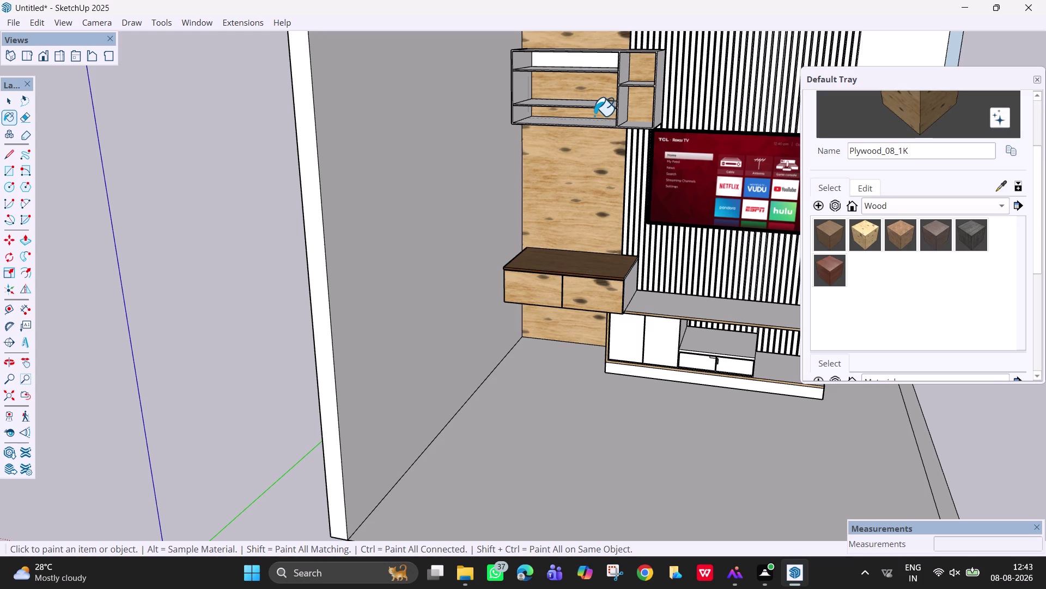
click(595, 266)
scroll(up, 3)
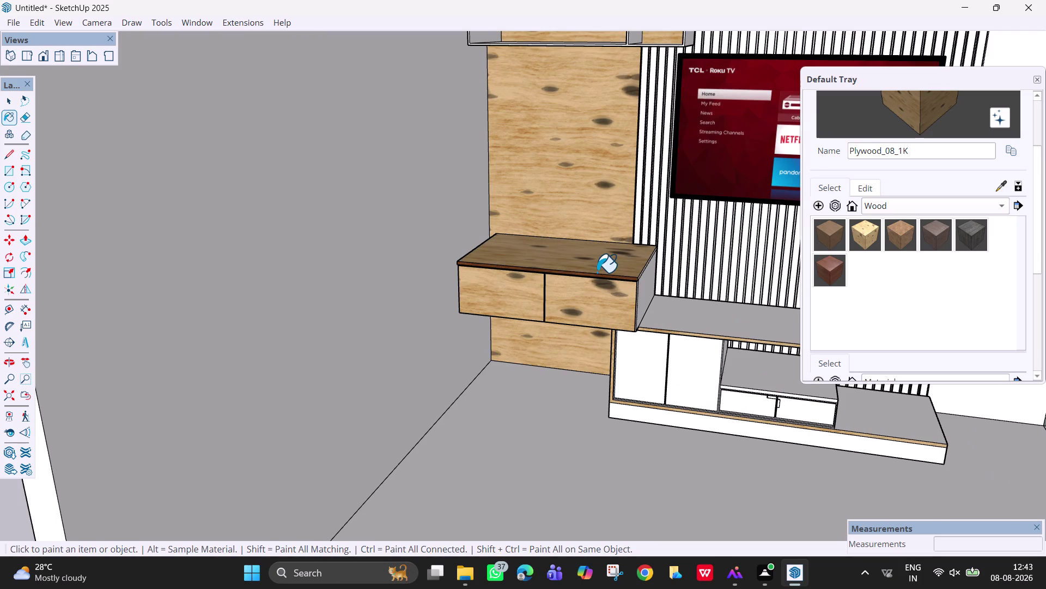
click(597, 272)
click(598, 275)
middle_drag(616, 340, 657, 302)
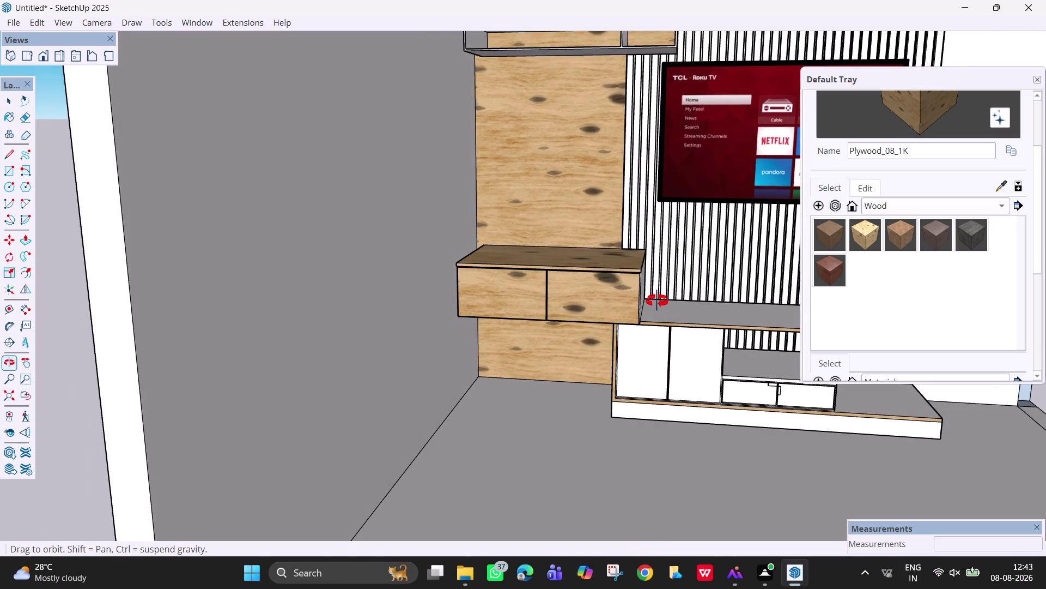
middle_drag(657, 301, 657, 300)
scroll(down, 3)
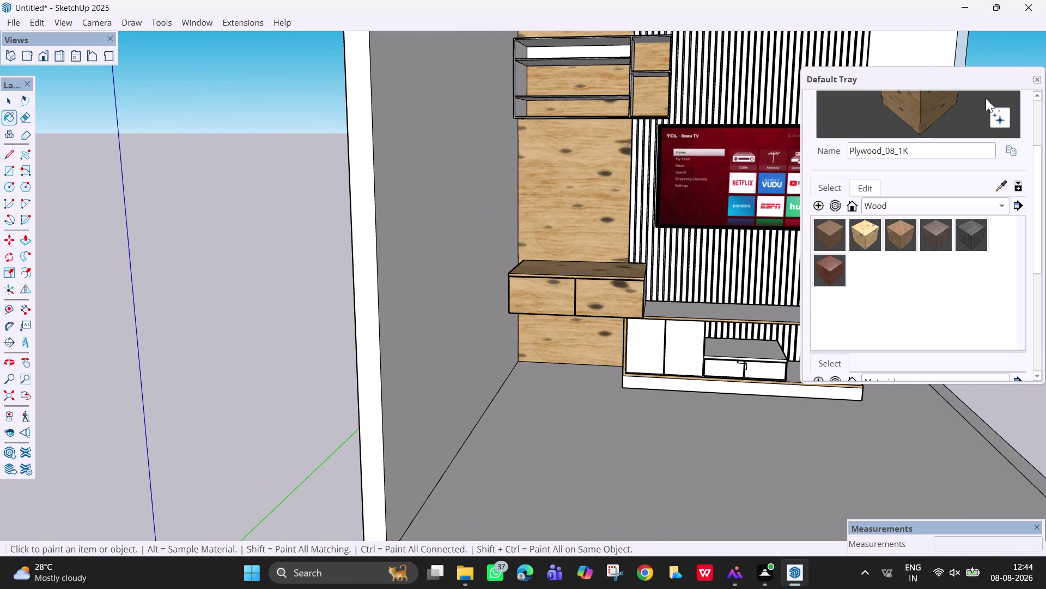
click(937, 206)
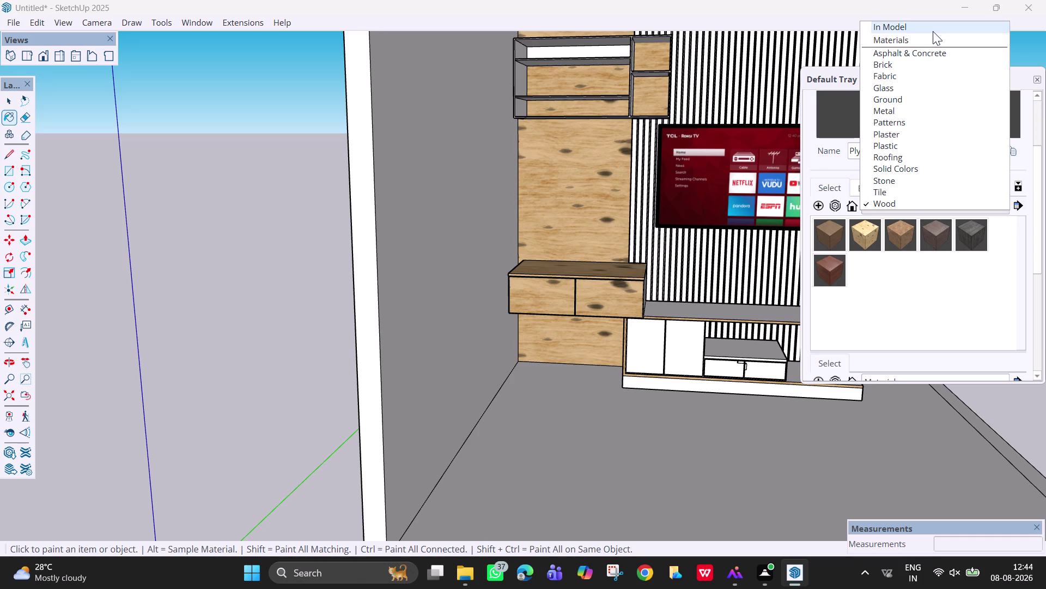
Switch the Materials collection to In Model and paint the slats mid grey.
click(942, 35)
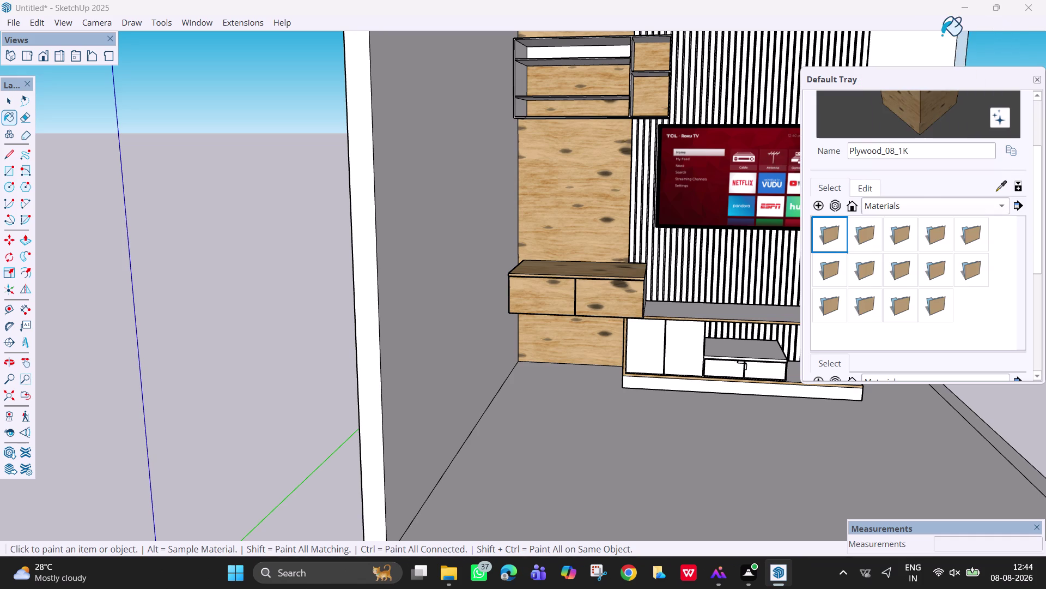
click(928, 210)
click(925, 189)
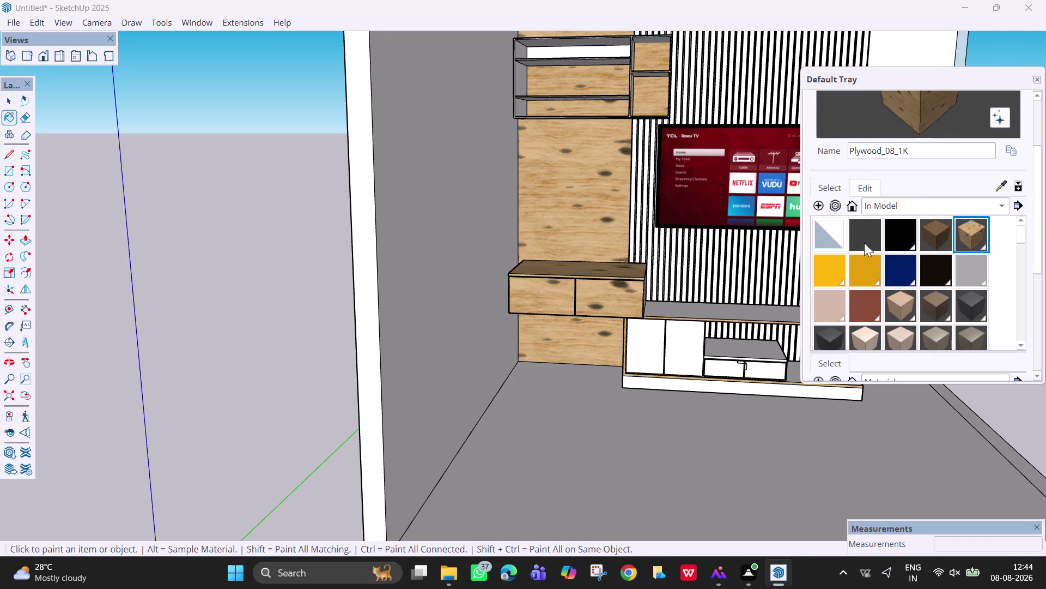
scroll(down, 3)
scroll(down, 3)
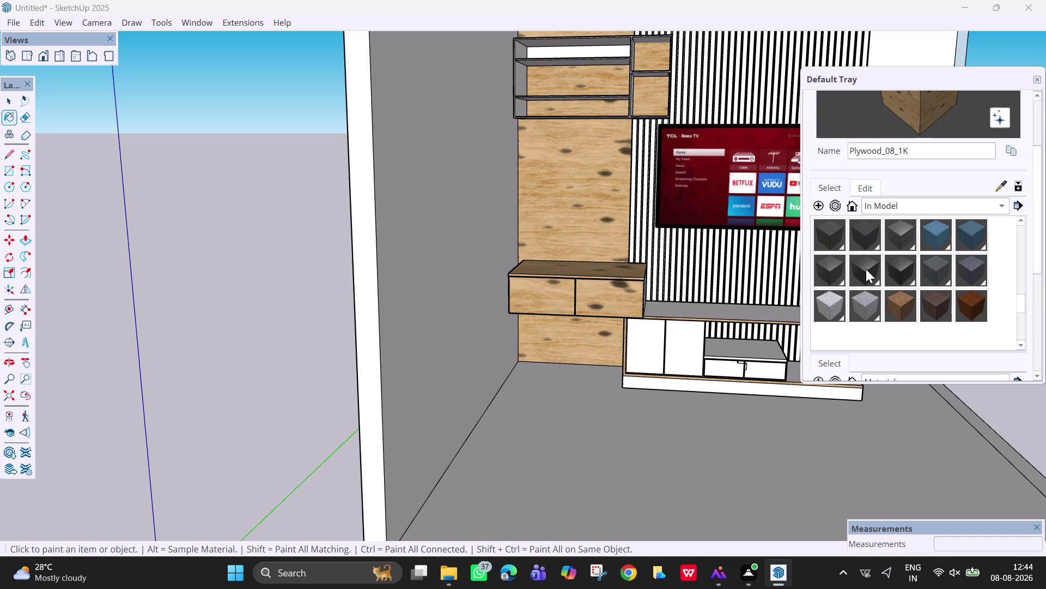
scroll(down, 3)
scroll(up, 3)
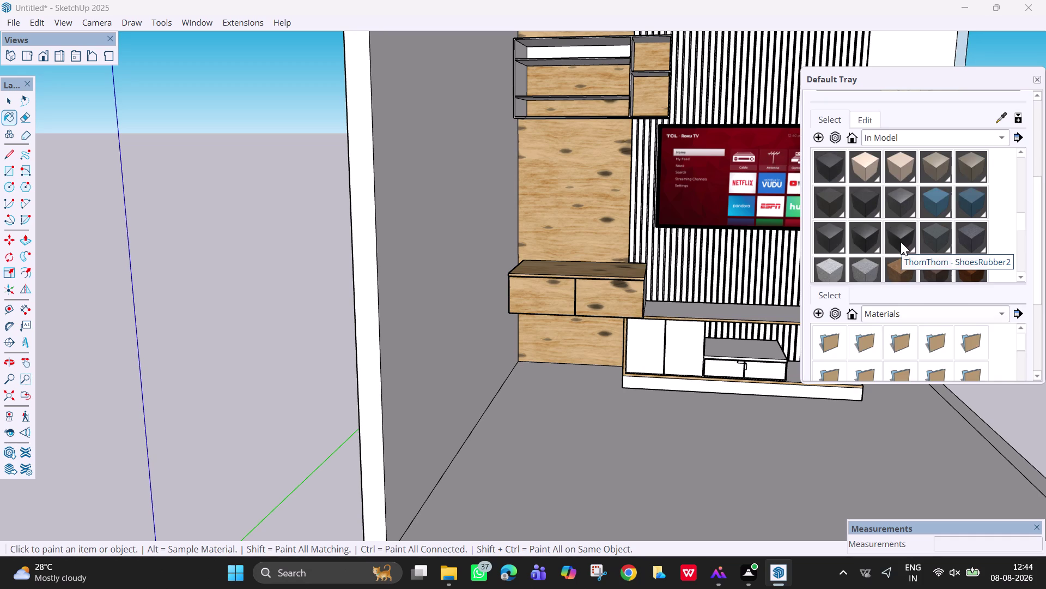
scroll(up, 3)
scroll(up, 3)
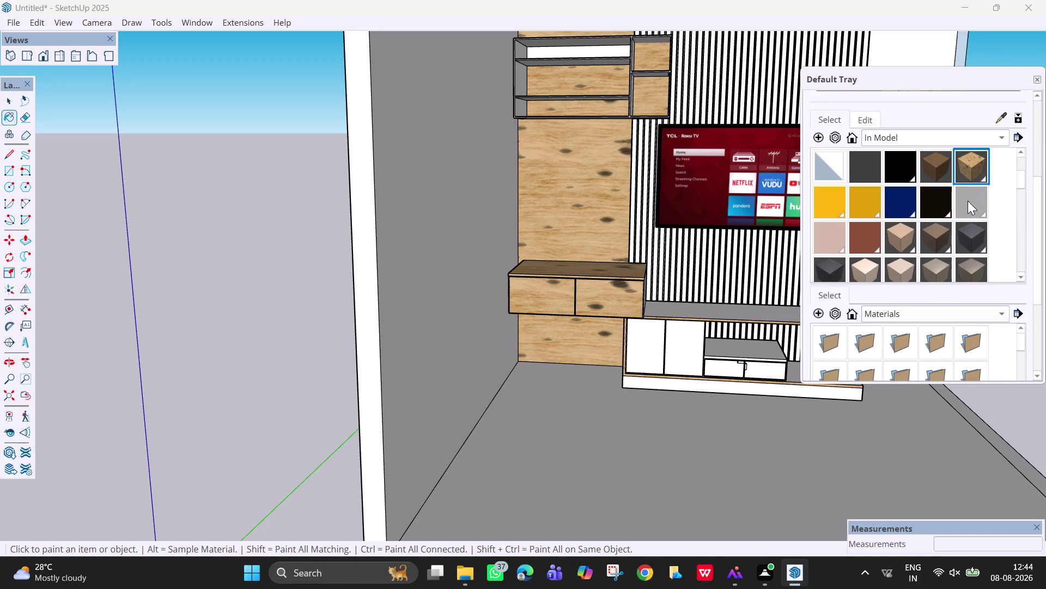
click(971, 198)
click(735, 257)
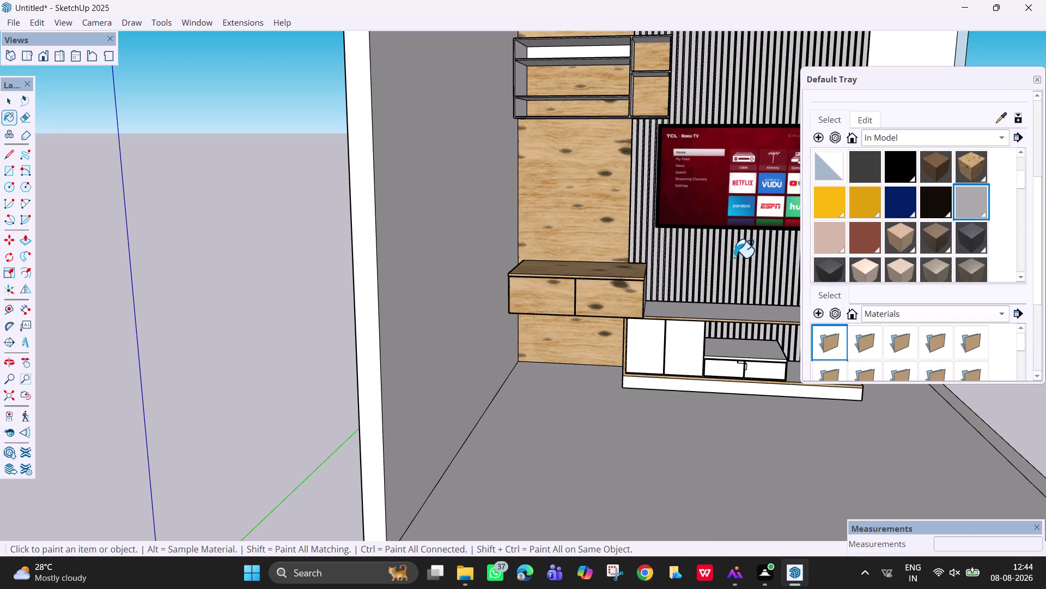
Orbit, pan and zoom in for a closer view of the grey slat panel.
scroll(down, 3)
middle_drag(759, 101, 727, 142)
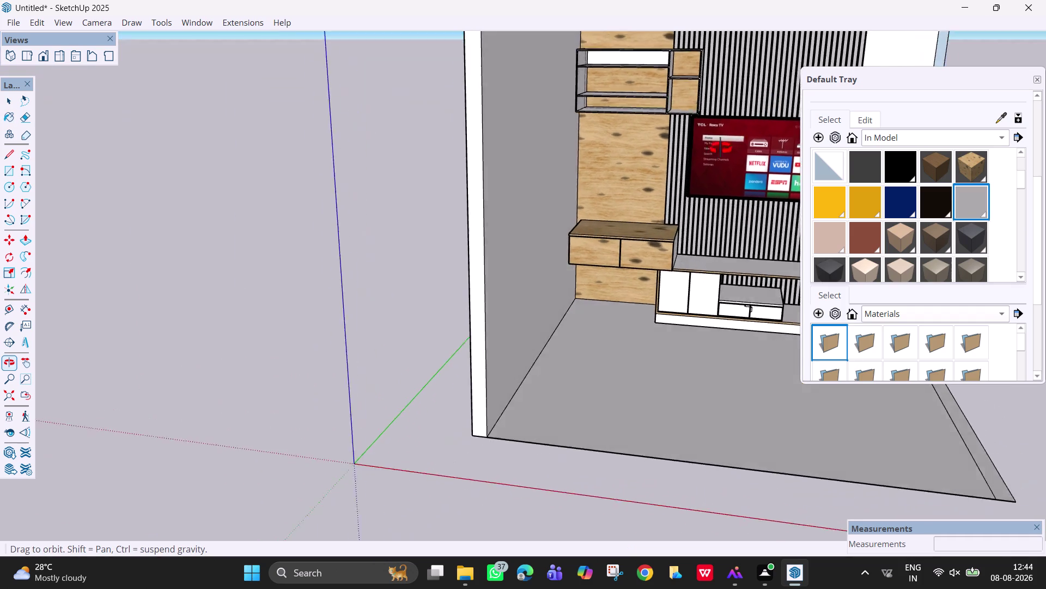
middle_drag(726, 142, 710, 240)
key(h)
drag(716, 216, 582, 312)
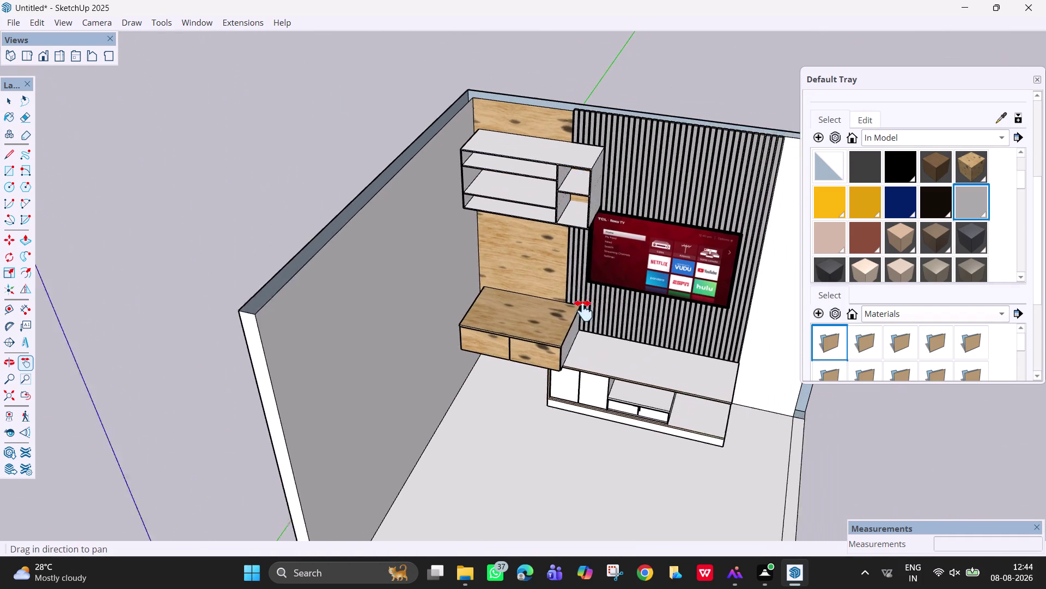
drag(581, 312, 542, 336)
middle_drag(646, 244, 678, 158)
scroll(up, 3)
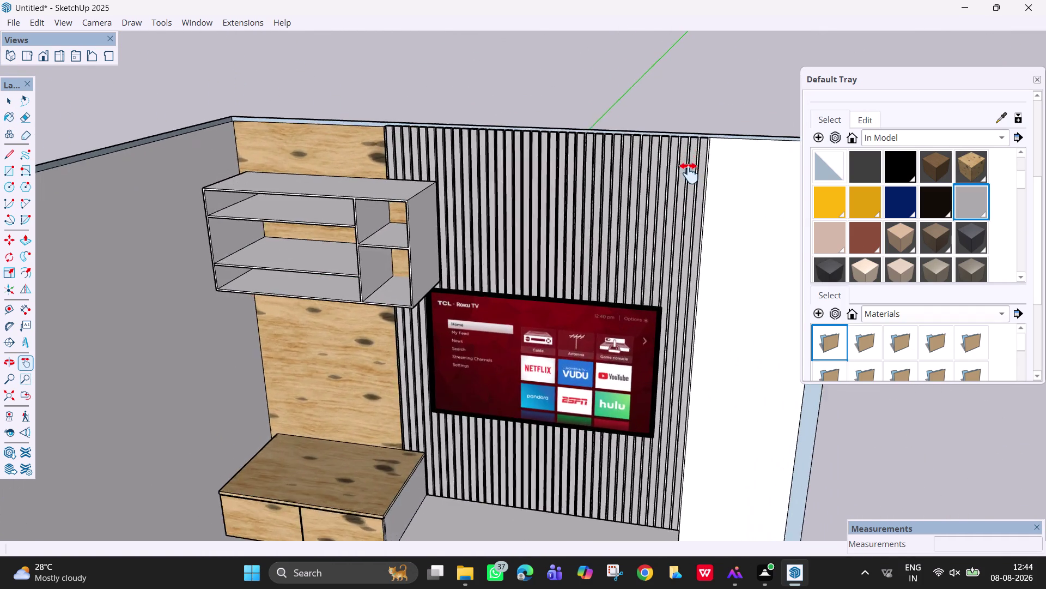
scroll(up, 3)
middle_drag(671, 211, 766, 156)
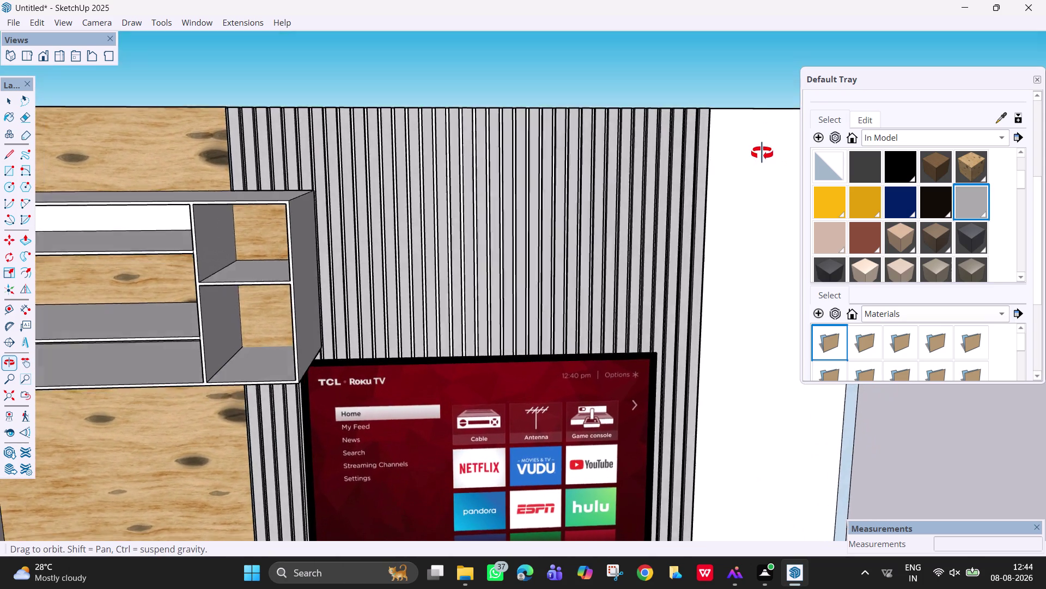
middle_drag(767, 155, 735, 153)
scroll(down, 3)
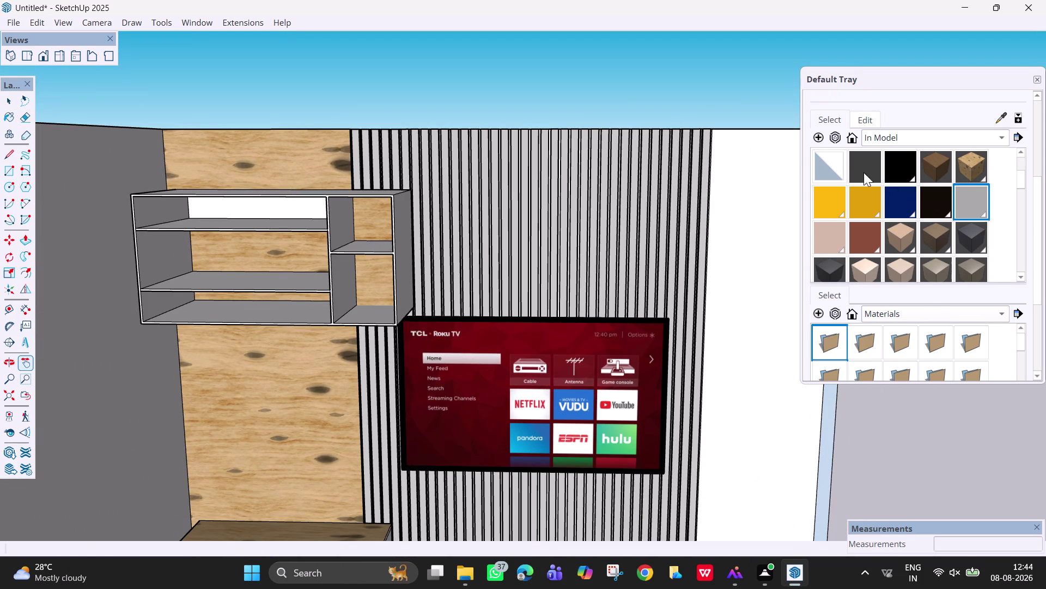
Paint the slats with ThomThom - Complexion2, then repaint them with lighter Complexion1.
click(833, 162)
scroll(down, 3)
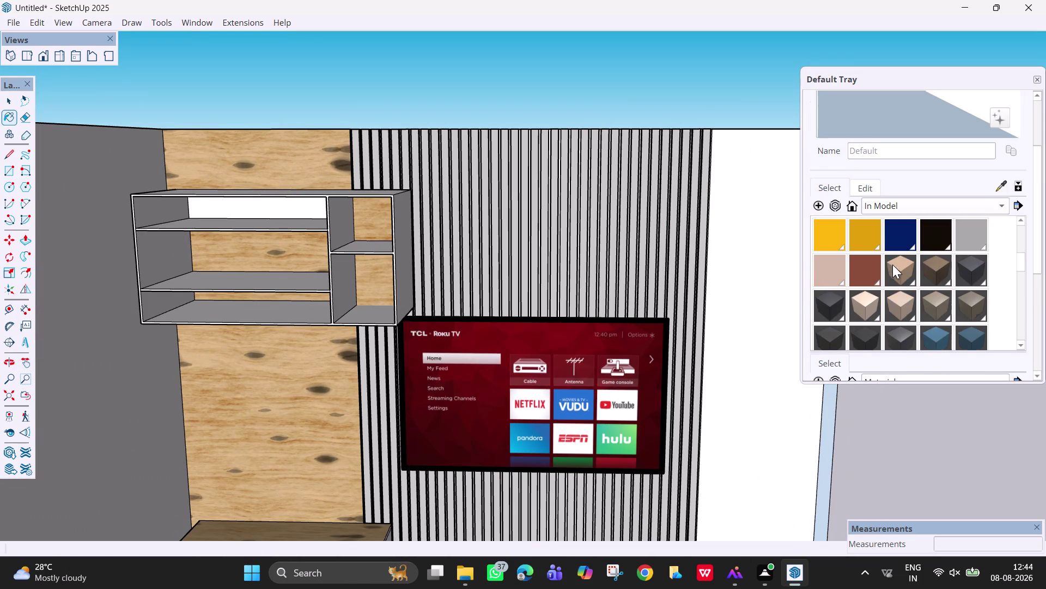
click(898, 304)
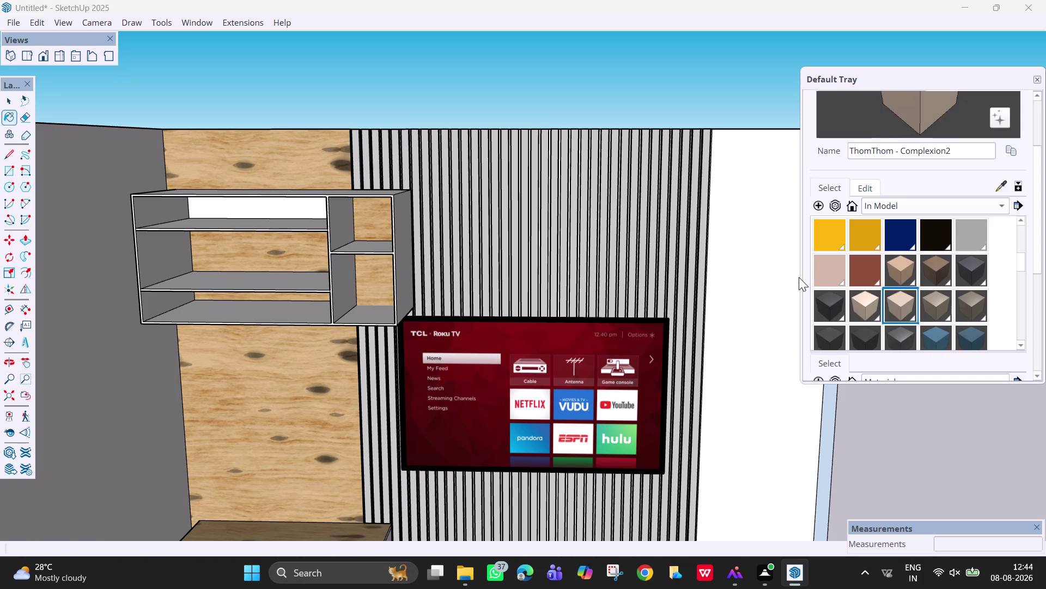
click(703, 260)
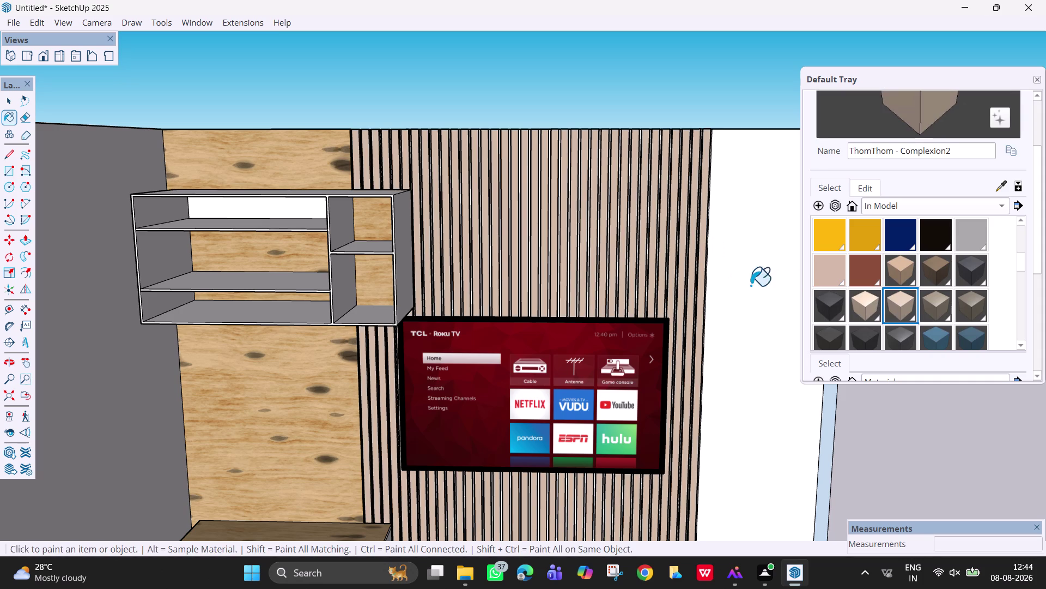
click(863, 295)
click(702, 231)
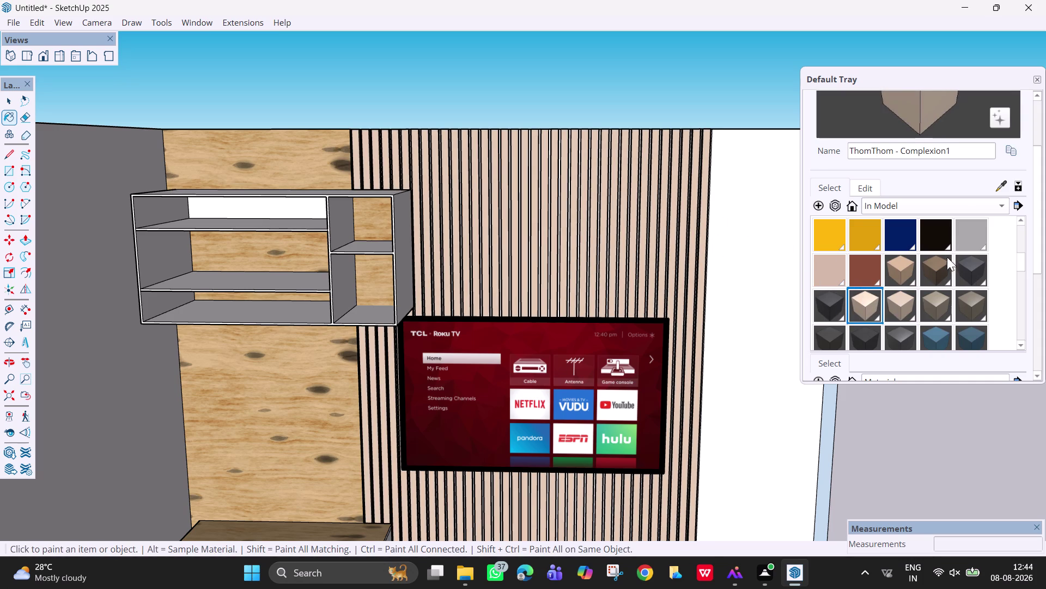
Zoom and orbit back out to view the whole wall unit.
scroll(down, 3)
scroll(down, 3)
scroll(down, 3)
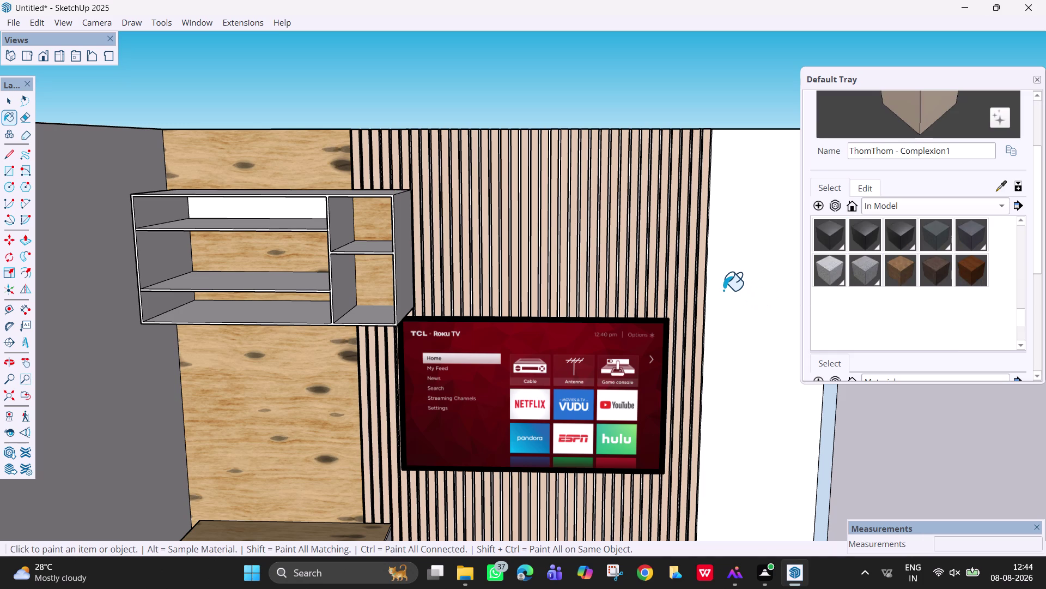
scroll(down, 3)
middle_drag(721, 288, 626, 245)
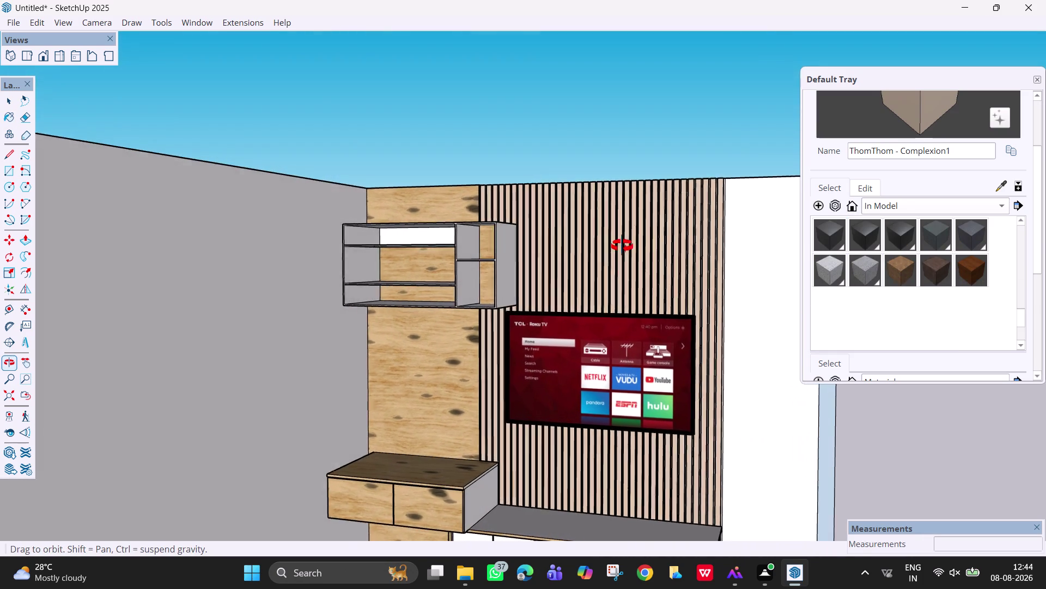
middle_drag(625, 245, 723, 280)
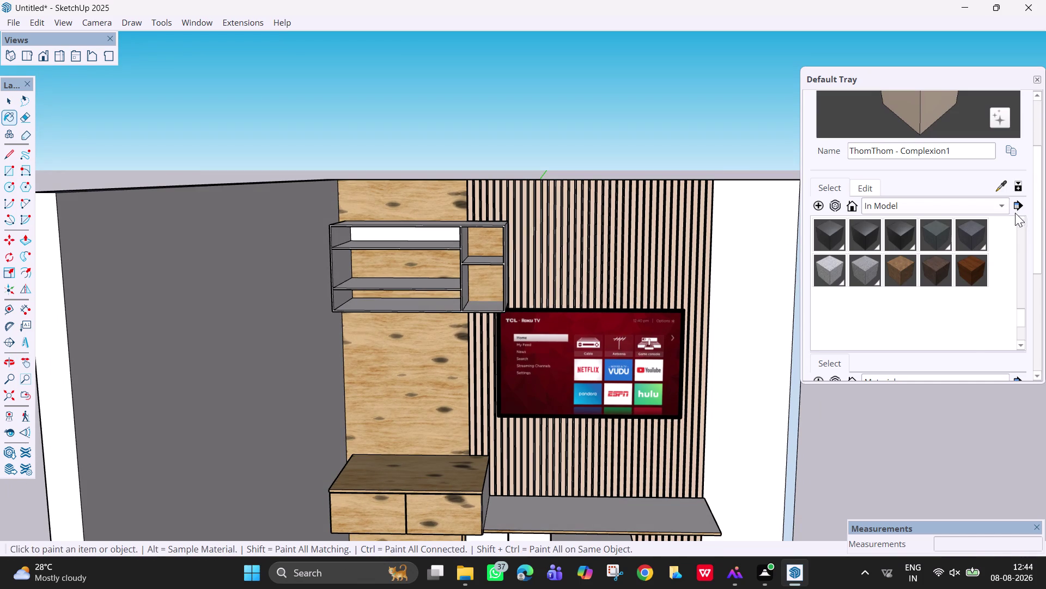
click(1017, 205)
Select Downloads > Nilaya-Arc > Nilaya-Arc > SketchUp-2025… > SketchUp as a material collection.
click(1014, 225)
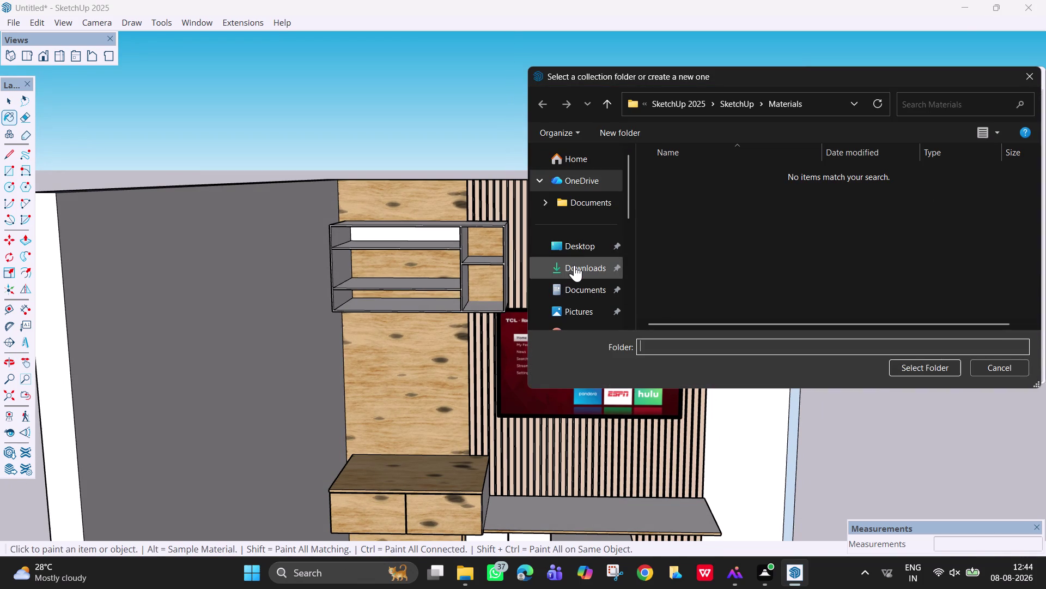
click(574, 265)
scroll(down, 3)
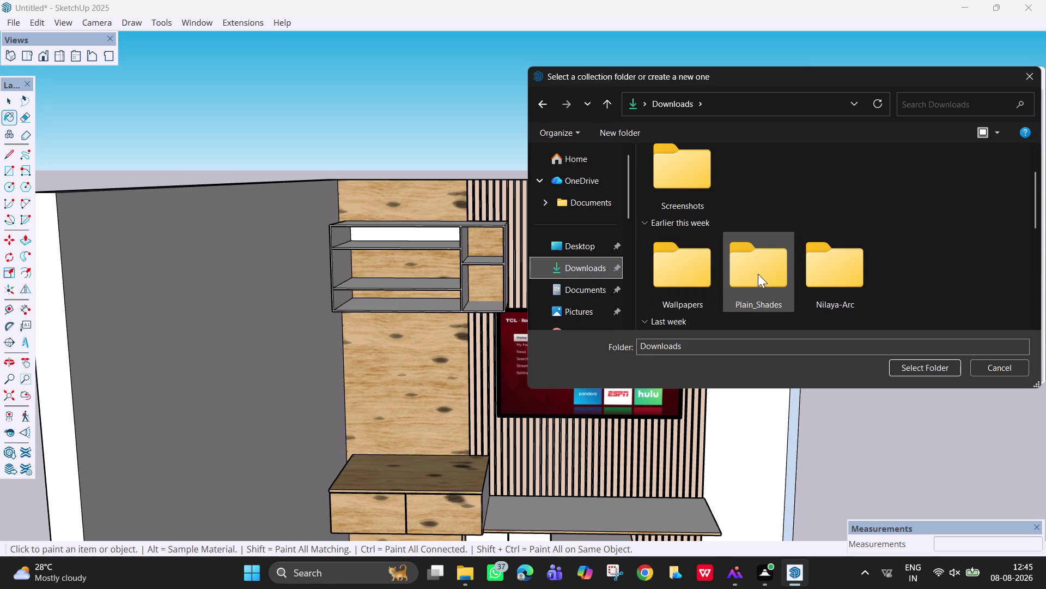
double_click(809, 279)
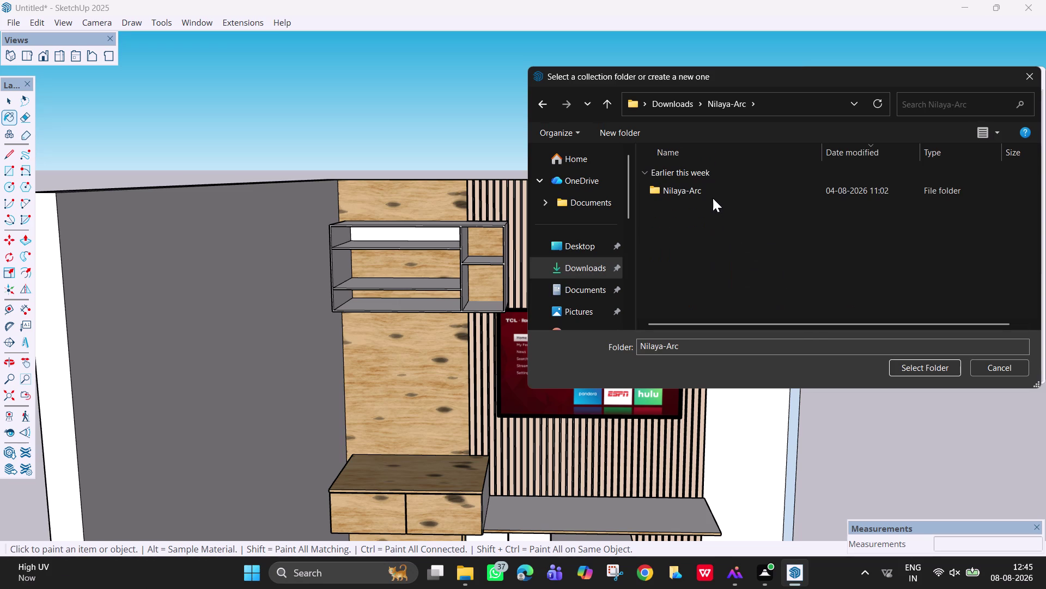
double_click(716, 188)
double_click(718, 189)
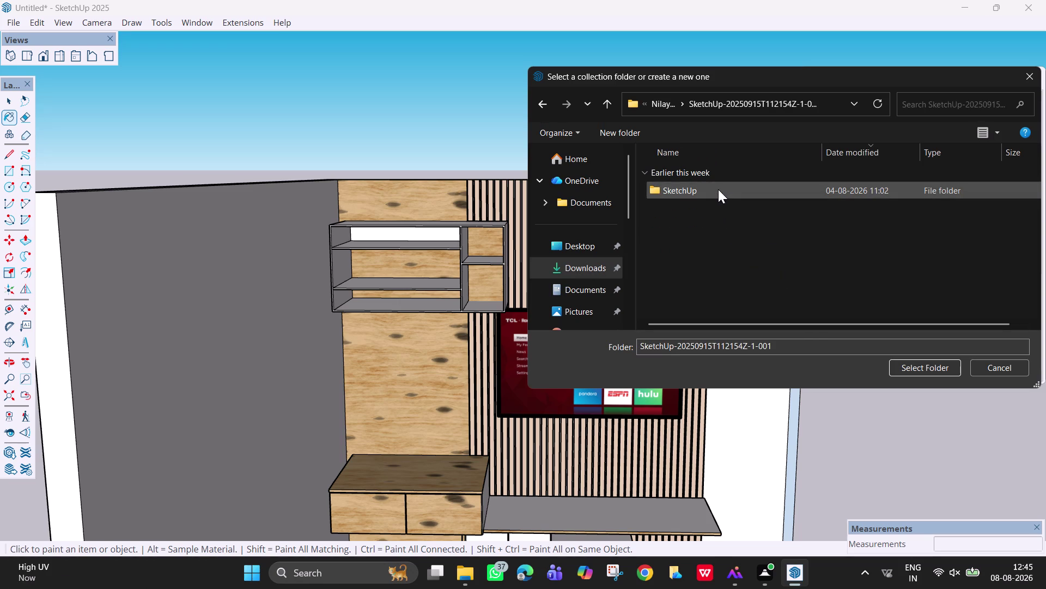
double_click(718, 189)
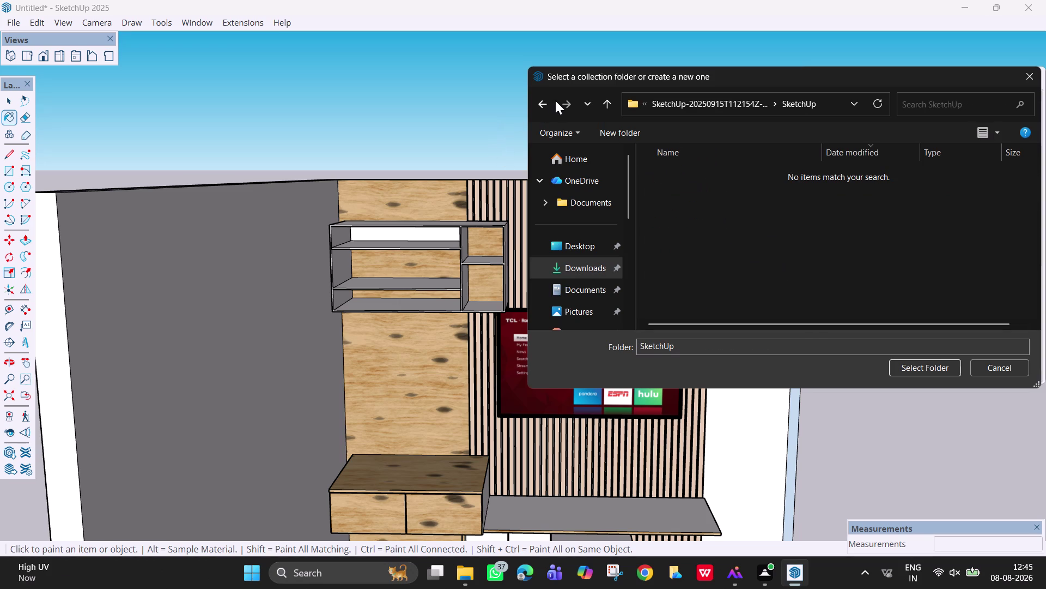
click(545, 98)
click(903, 365)
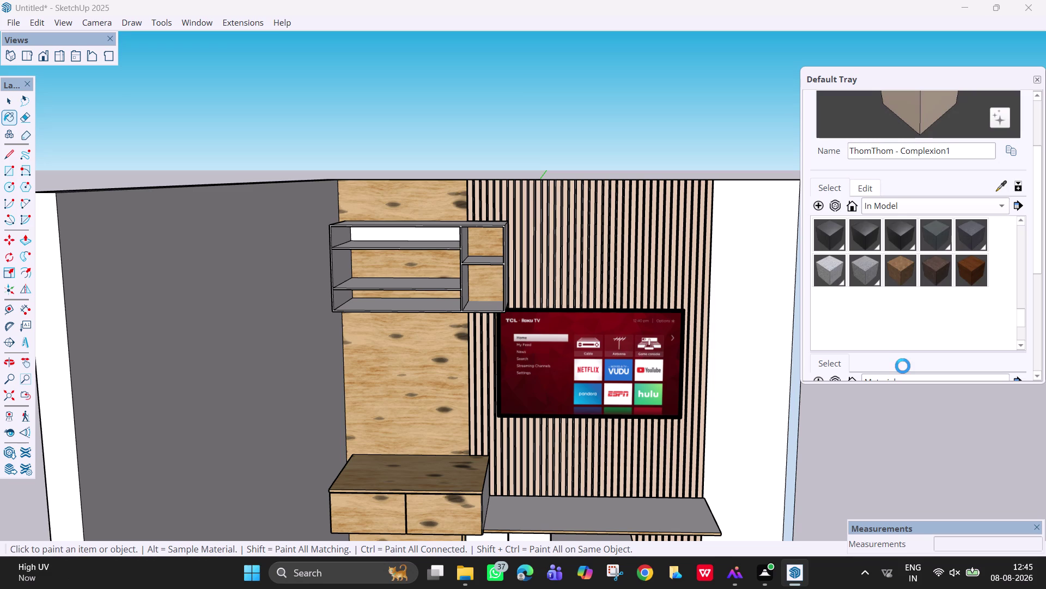
Paint the right side wall with the beige textured material.
click(836, 234)
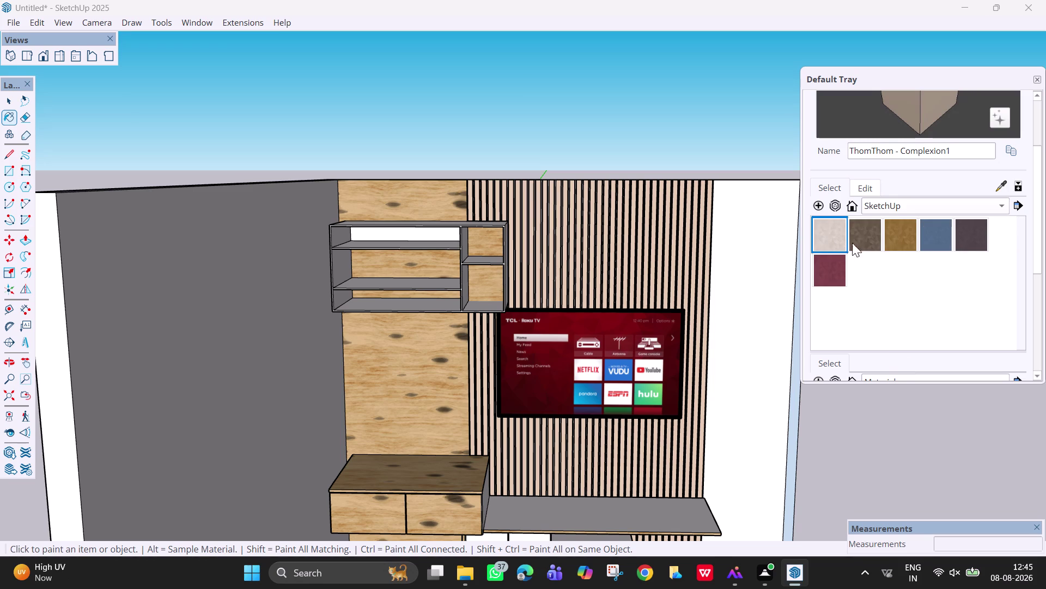
click(873, 233)
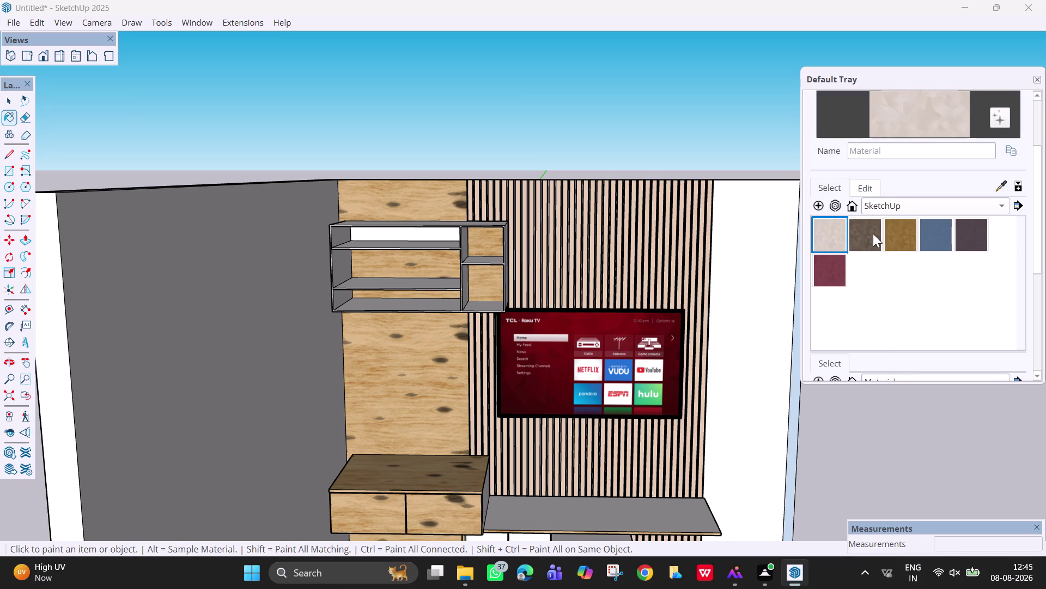
click(829, 232)
click(754, 247)
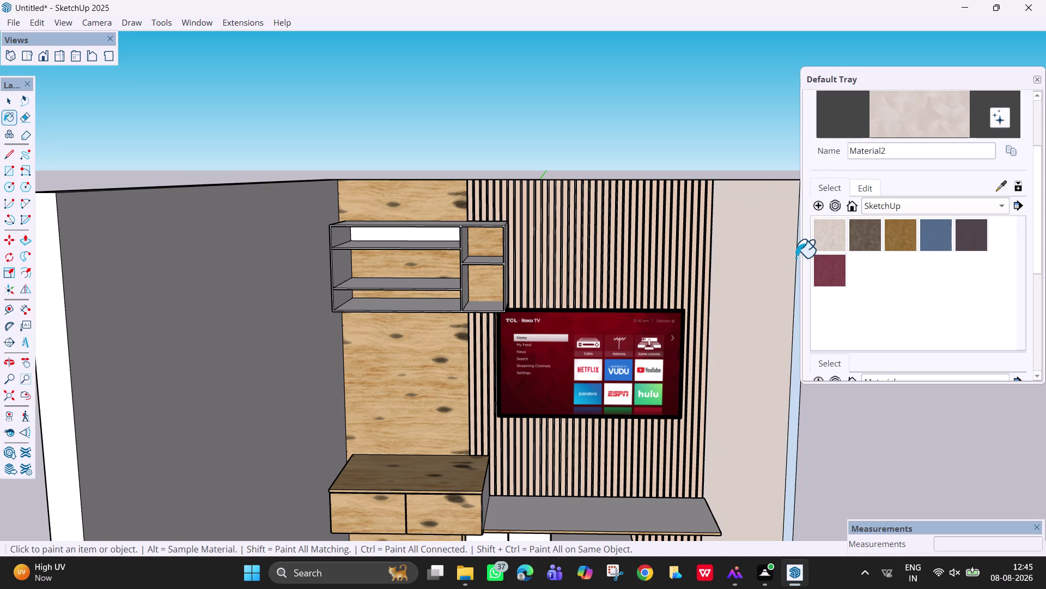
Try the brown texture on the right wall, then revert it to beige.
click(871, 232)
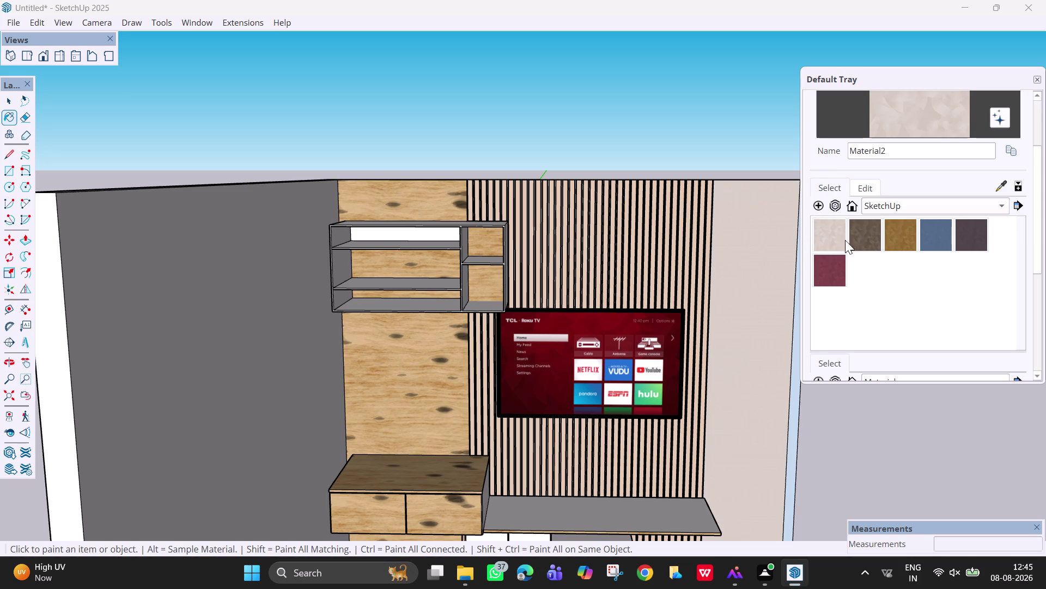
click(761, 258)
click(827, 240)
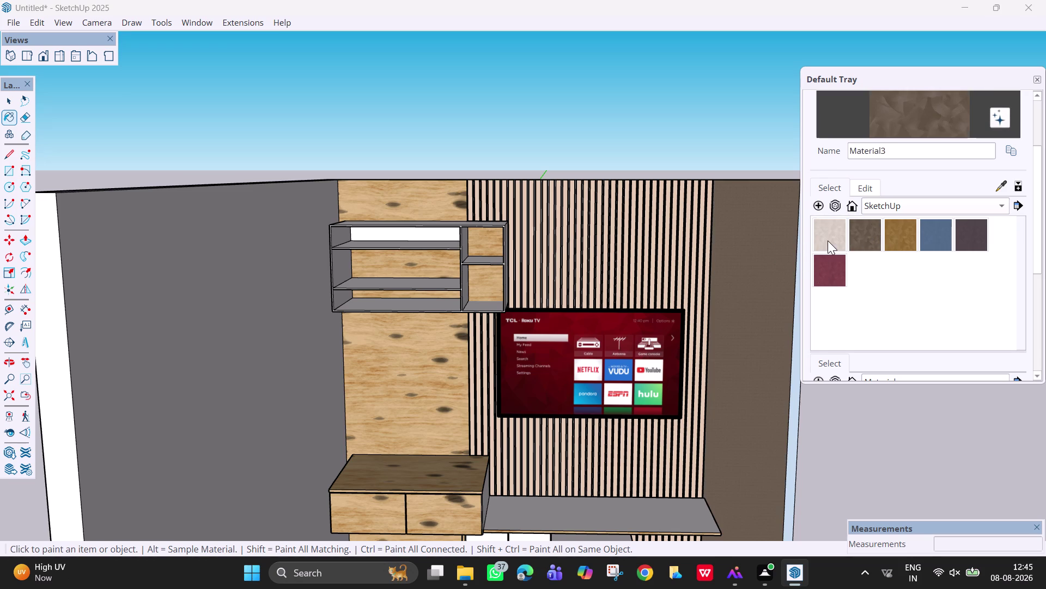
click(751, 271)
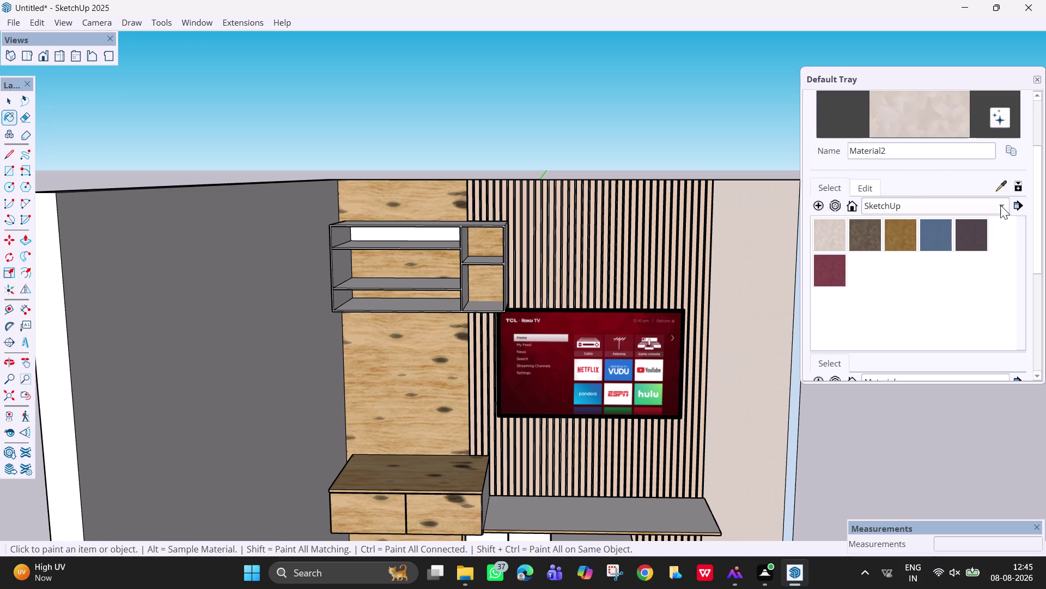
click(1016, 208)
Browse into the Nilaya-Arc SketchUp folder, then back out to Downloads.
click(1014, 223)
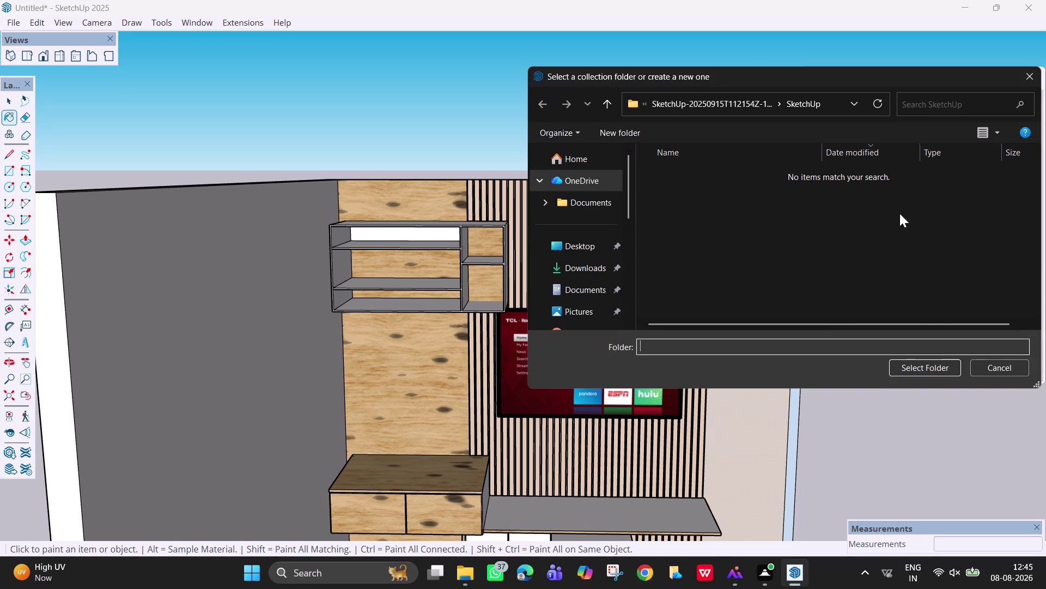
click(596, 263)
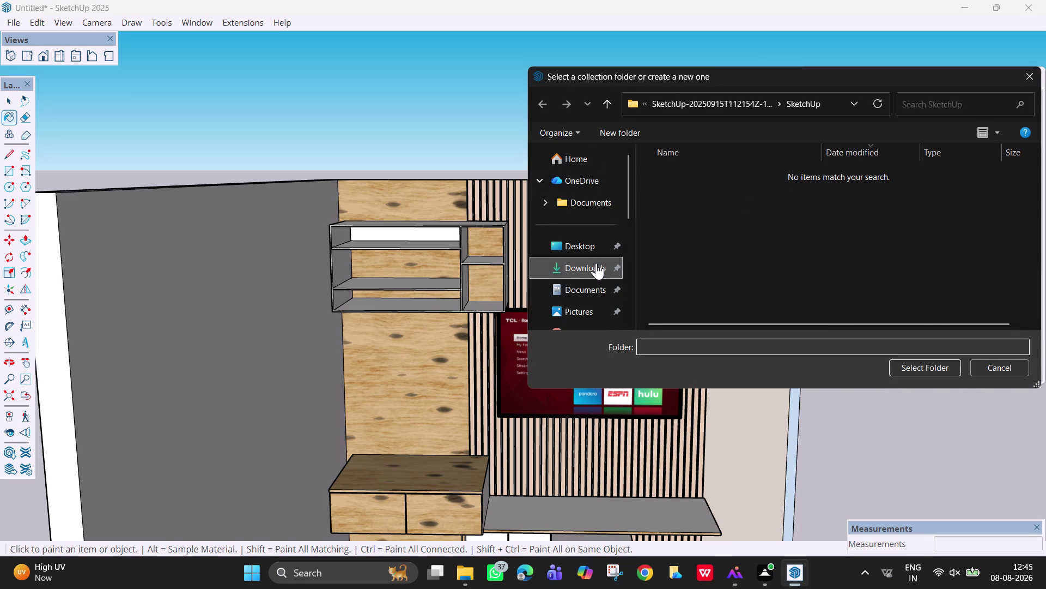
scroll(down, 3)
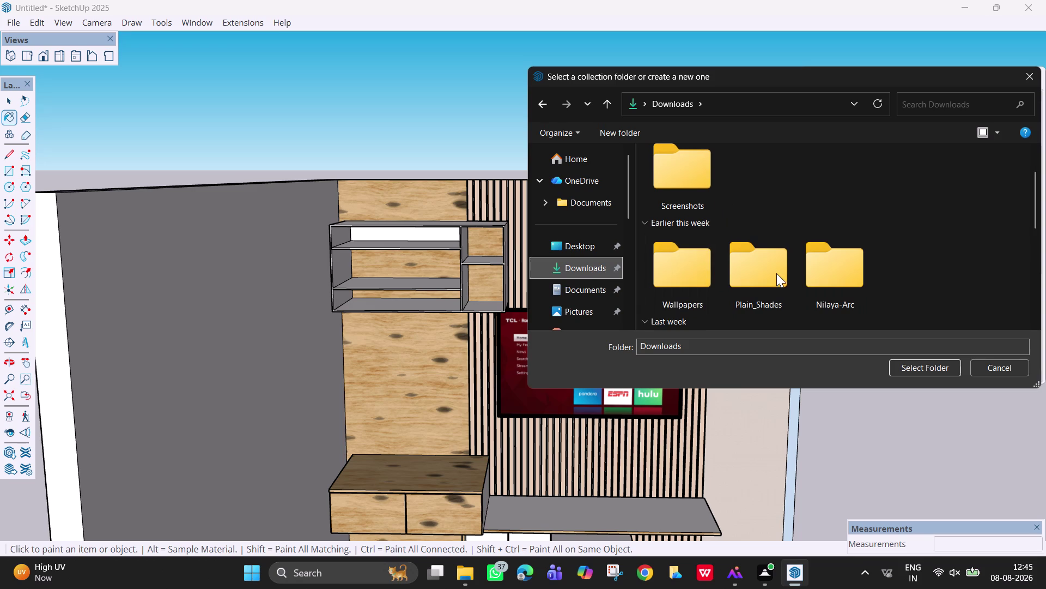
double_click(832, 281)
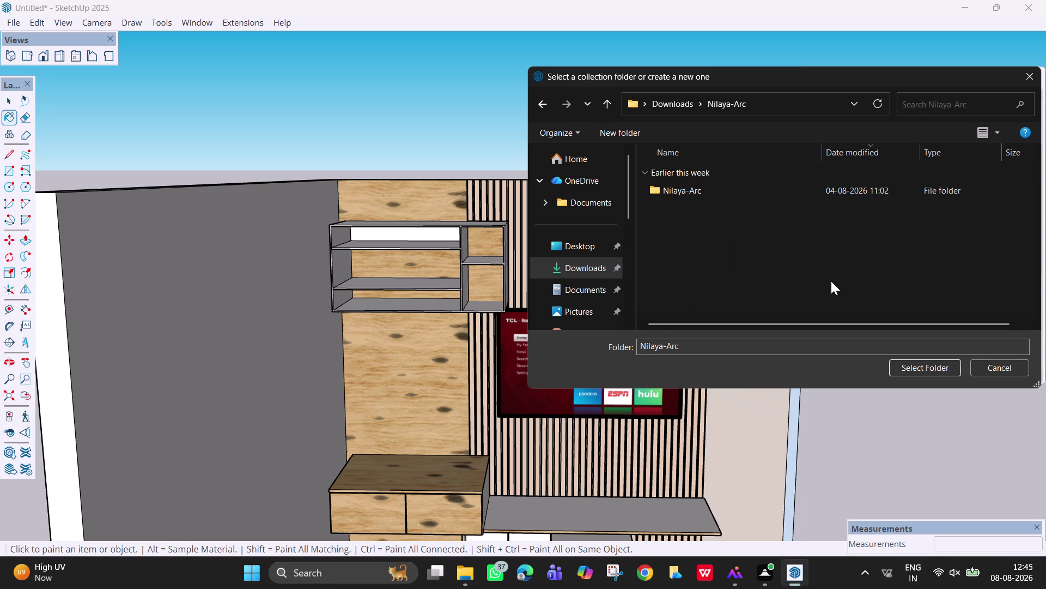
double_click(750, 185)
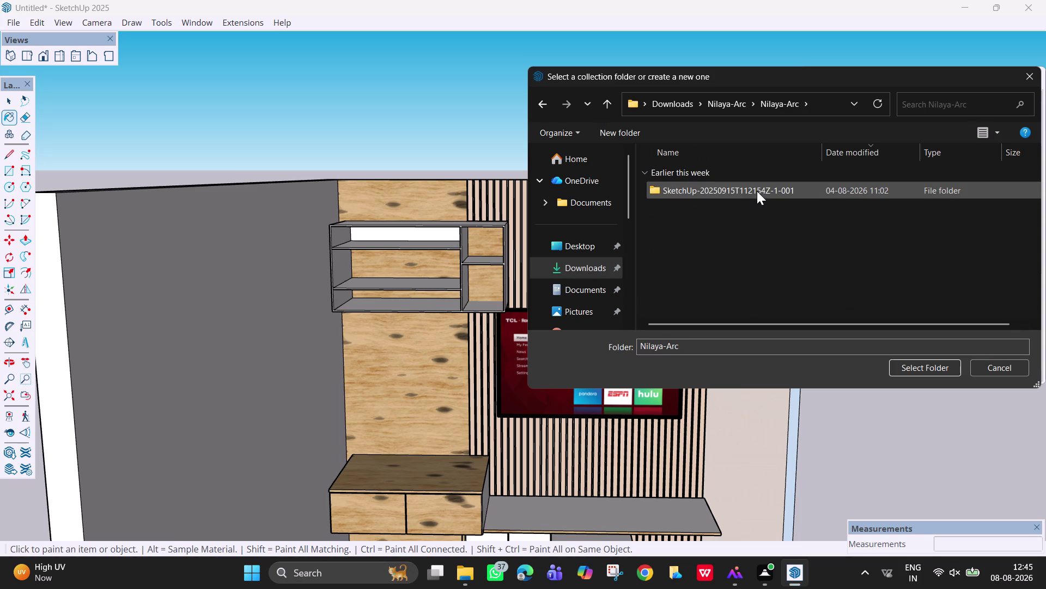
double_click(759, 191)
double_click(758, 191)
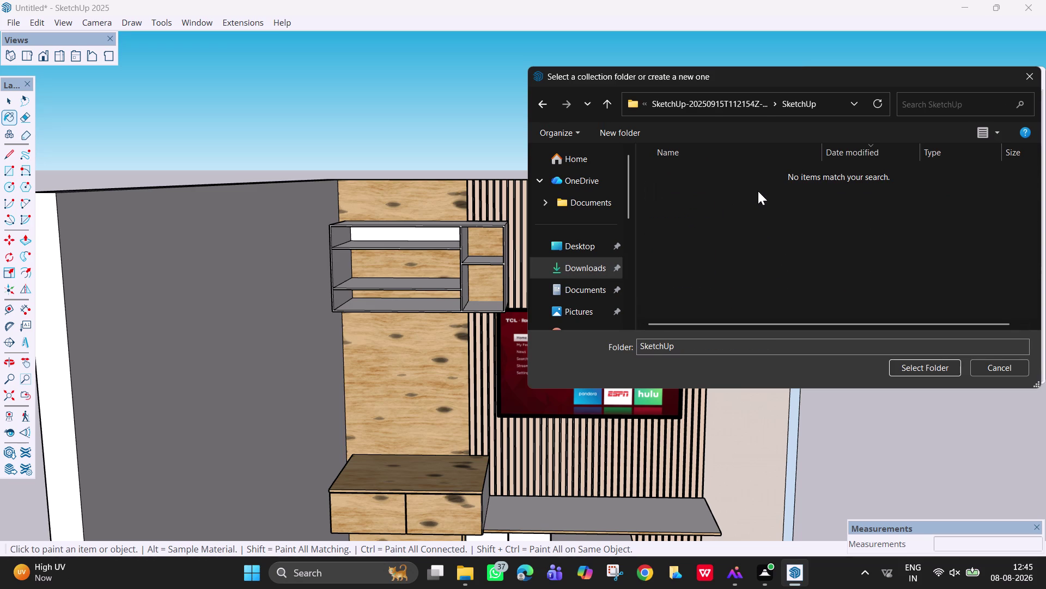
click(548, 111)
click(547, 111)
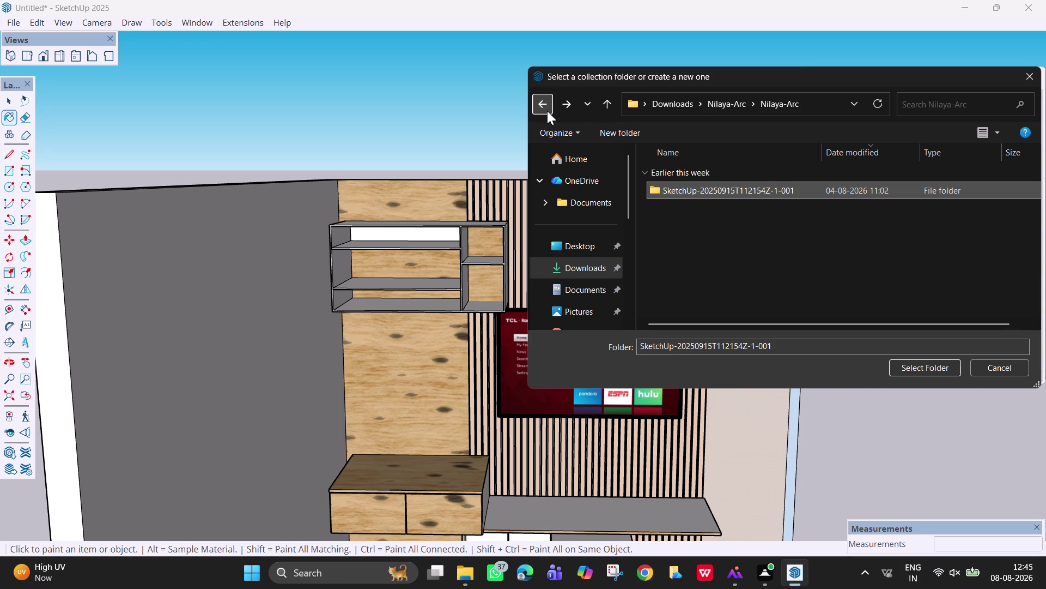
click(547, 101)
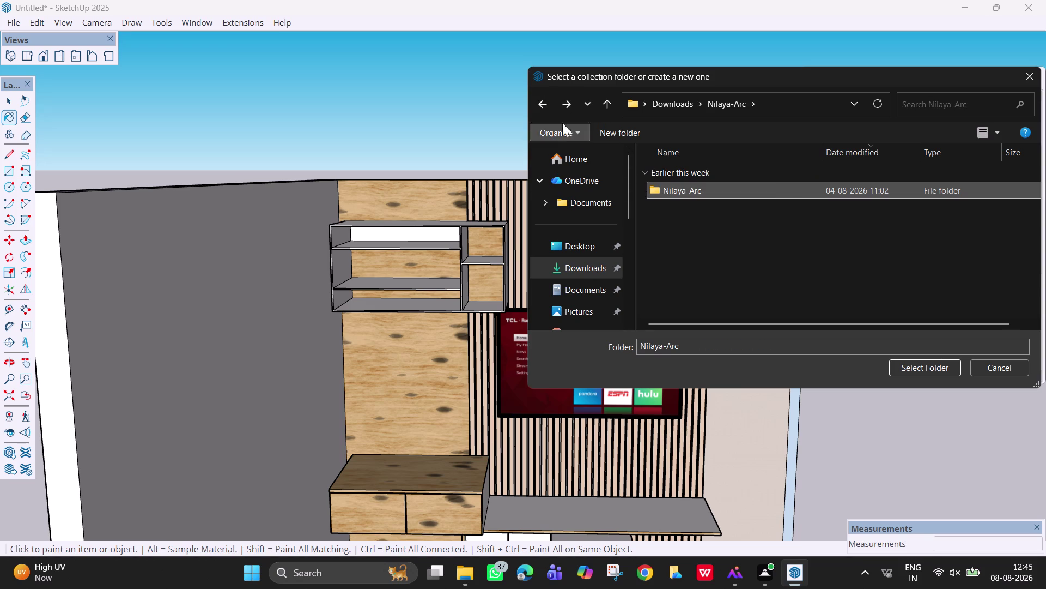
click(549, 102)
Select Downloads > Wallpapers > SketchUp (3) > SketchUp as the collection folder.
double_click(671, 298)
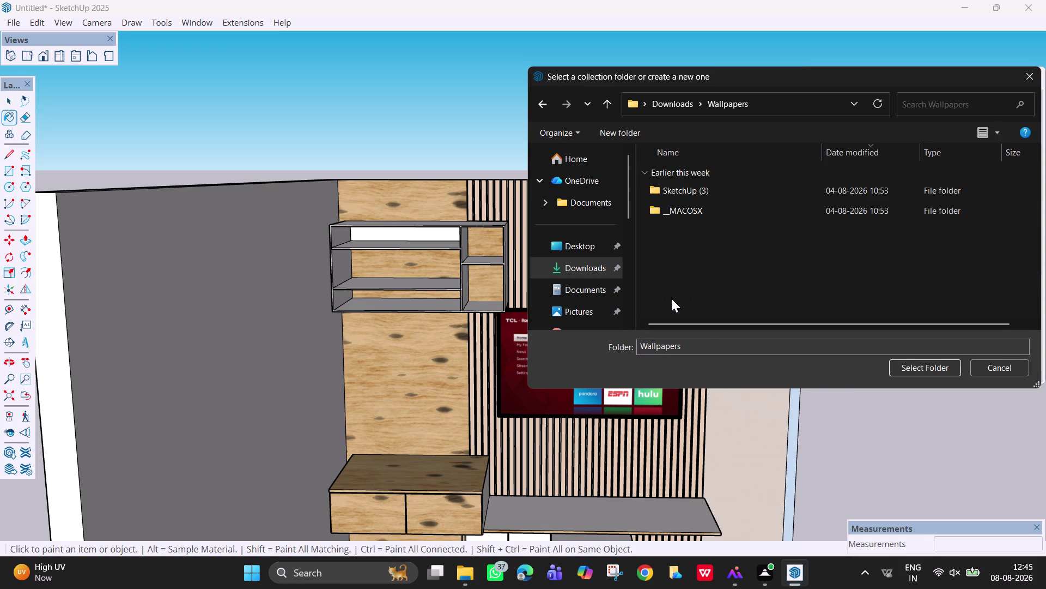
double_click(722, 193)
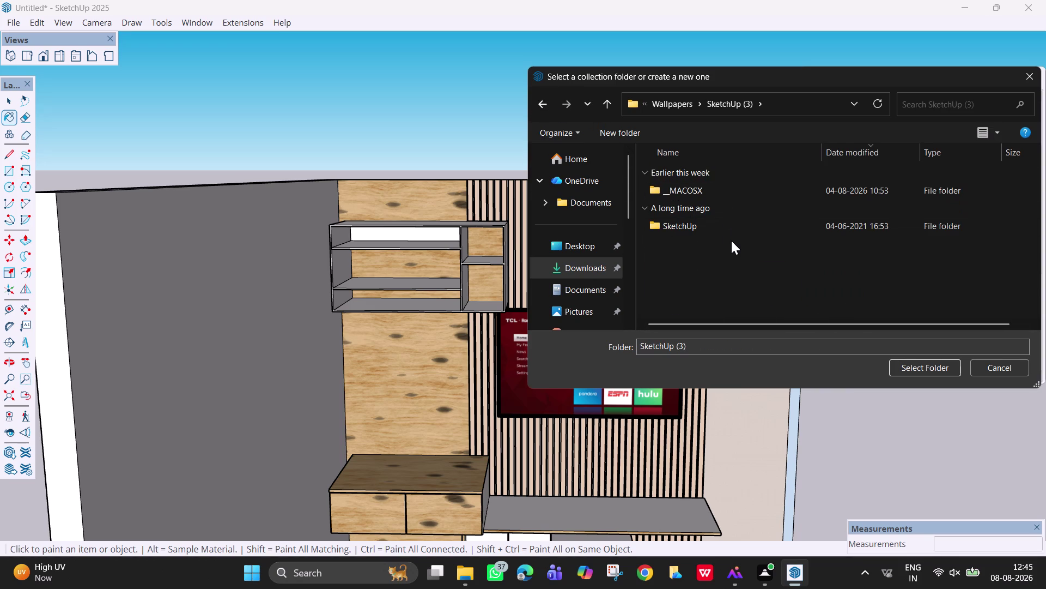
double_click(730, 228)
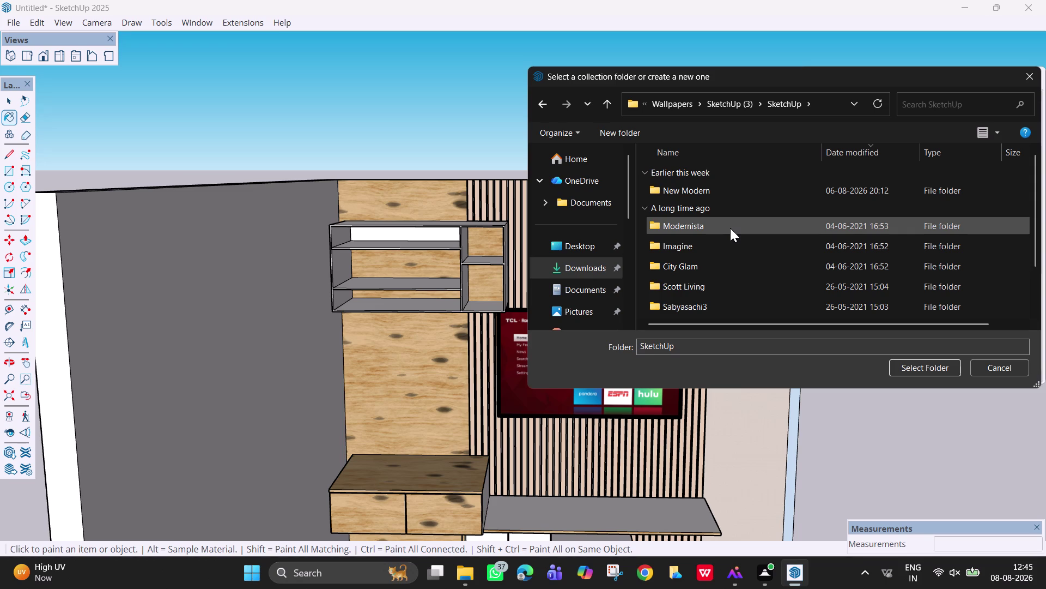
click(913, 364)
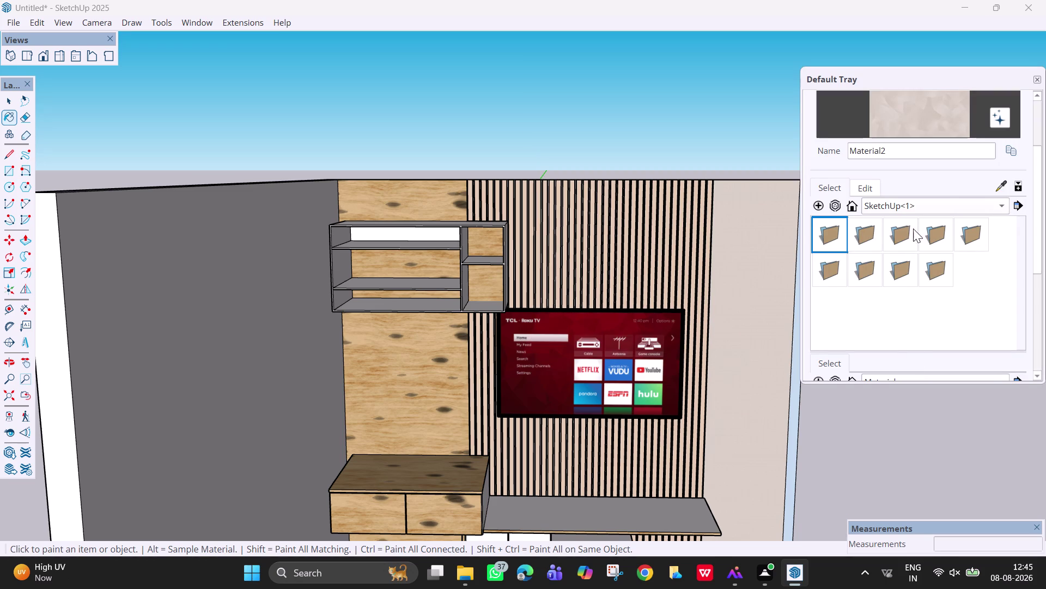
Browse the Architecture wallpaper subfolder in the SketchUp<1> materials collection.
click(1002, 207)
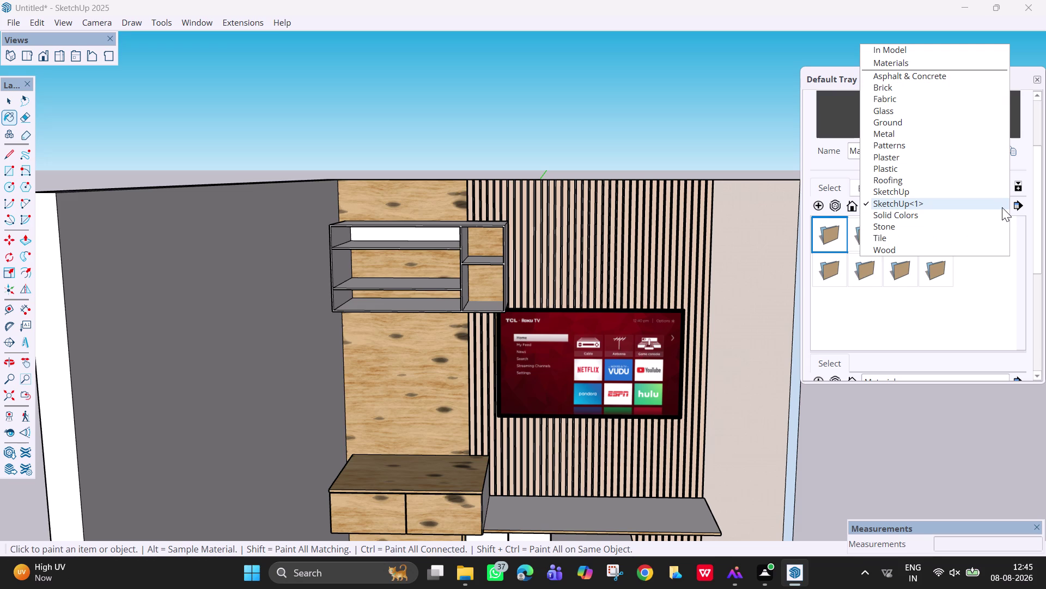
click(974, 204)
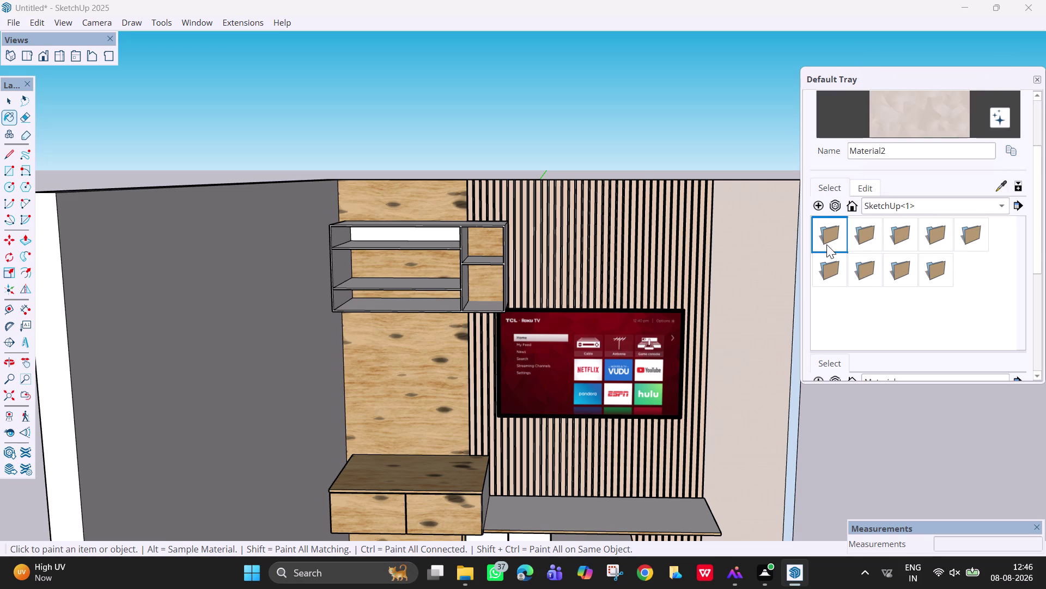
double_click(827, 245)
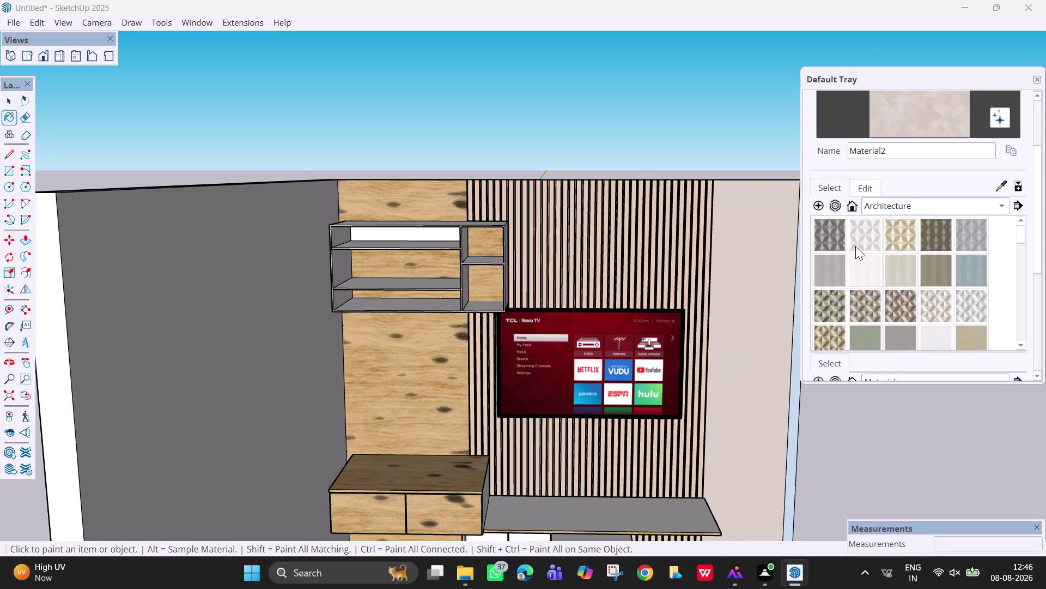
scroll(down, 3)
scroll(down, 3)
scroll(down, 3)
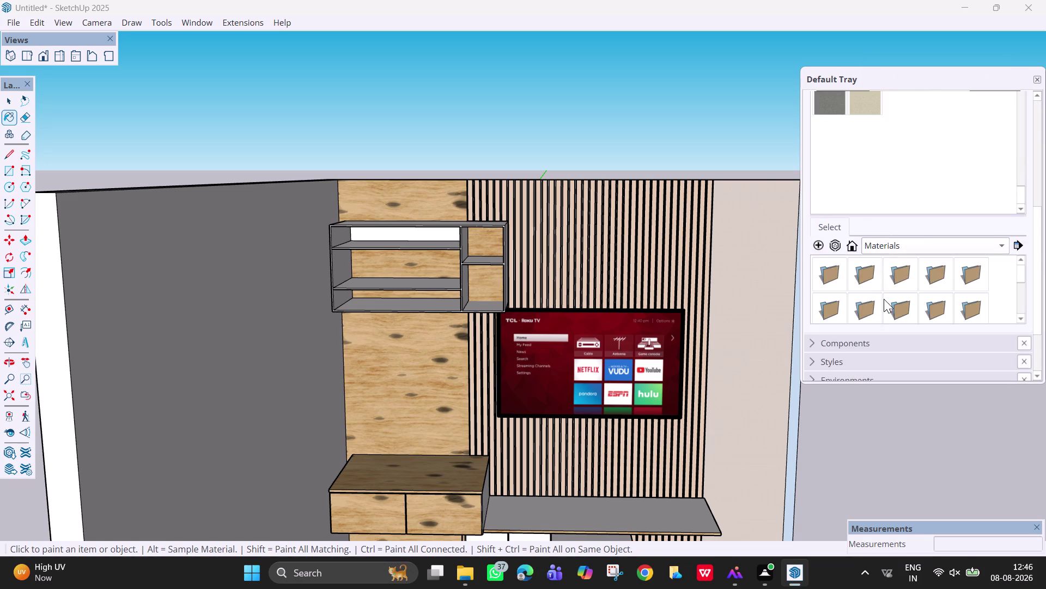
scroll(up, 3)
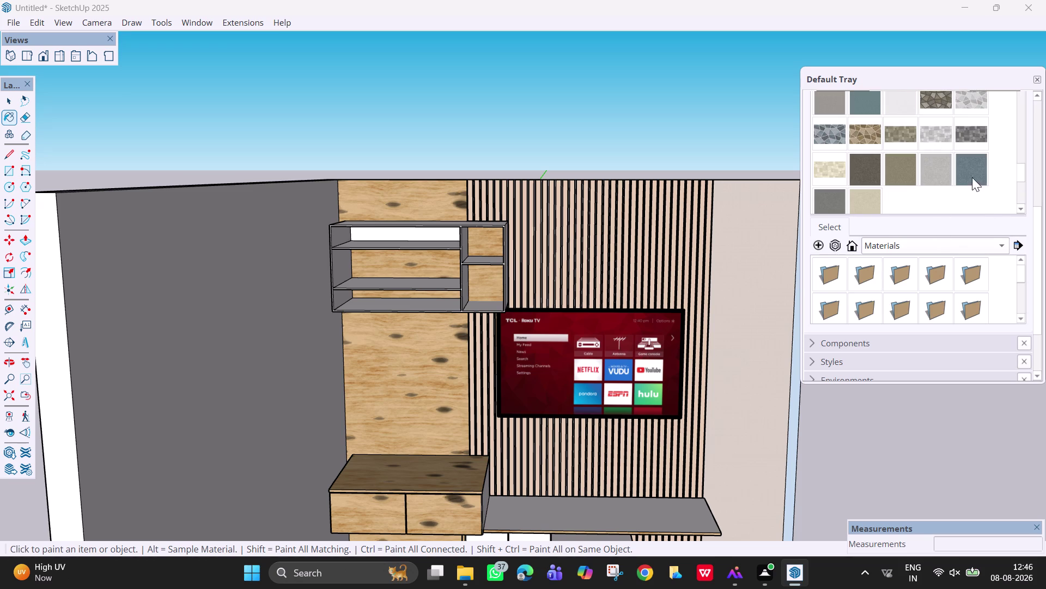
scroll(up, 3)
scroll(up, 3)
scroll(up, 3)
scroll(up, 3)
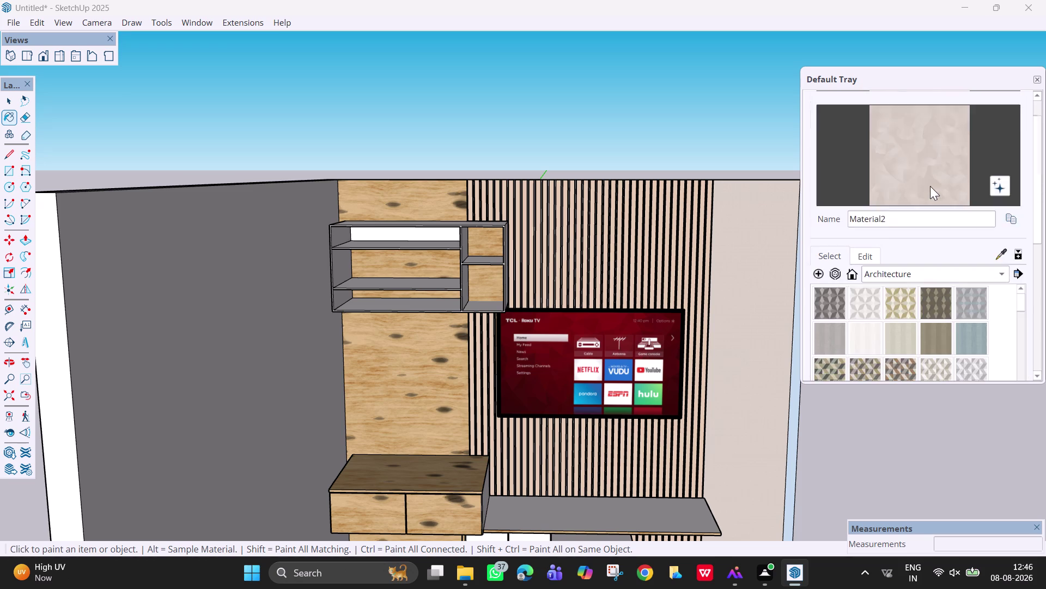
scroll(up, 3)
scroll(down, 3)
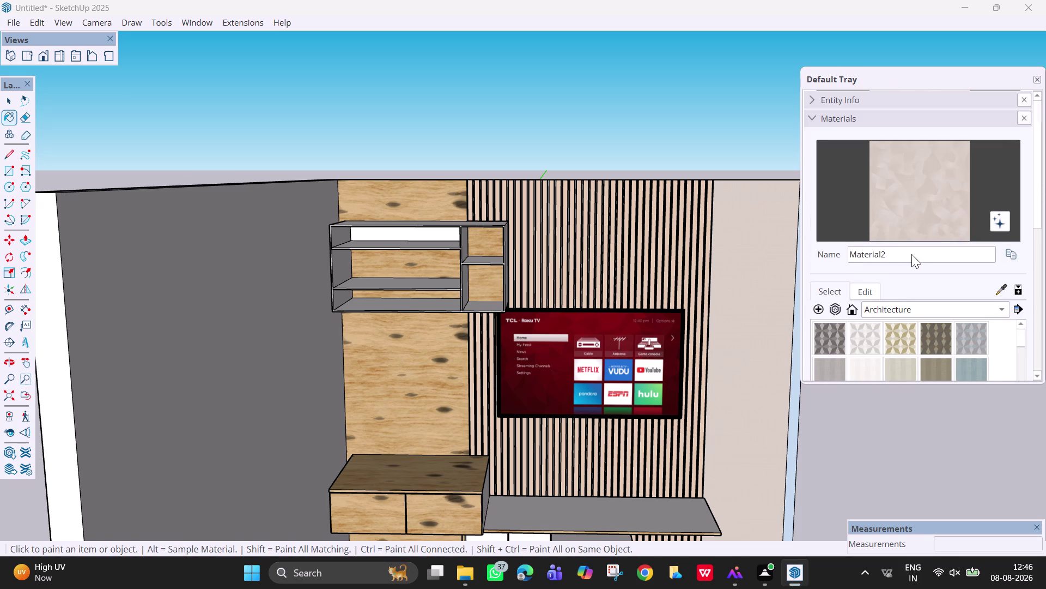
Return to the SketchUp<1> collection and open the City Glam wallpaper folder.
click(903, 244)
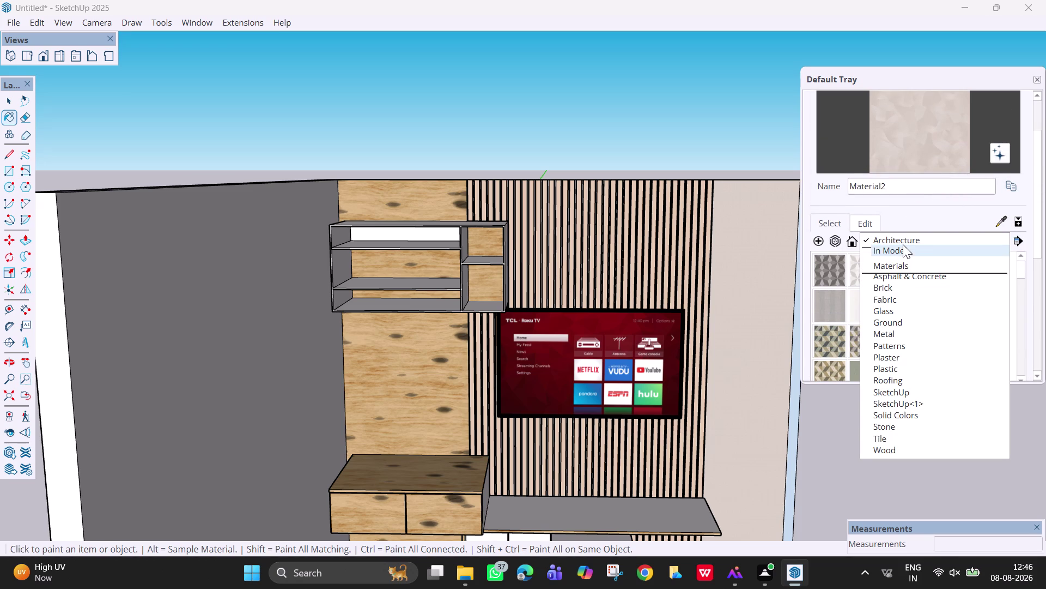
click(904, 242)
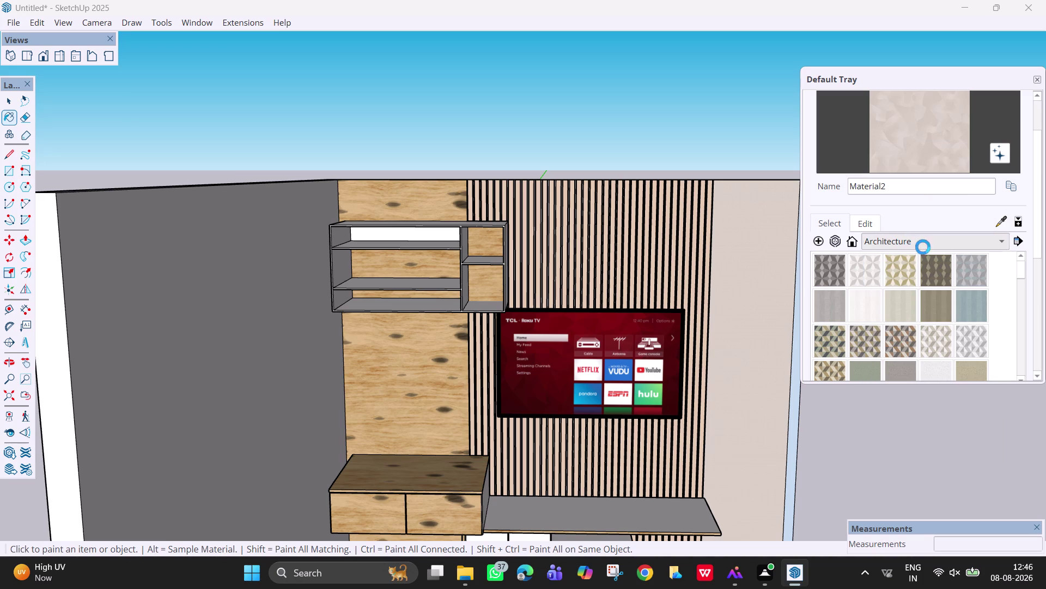
click(945, 243)
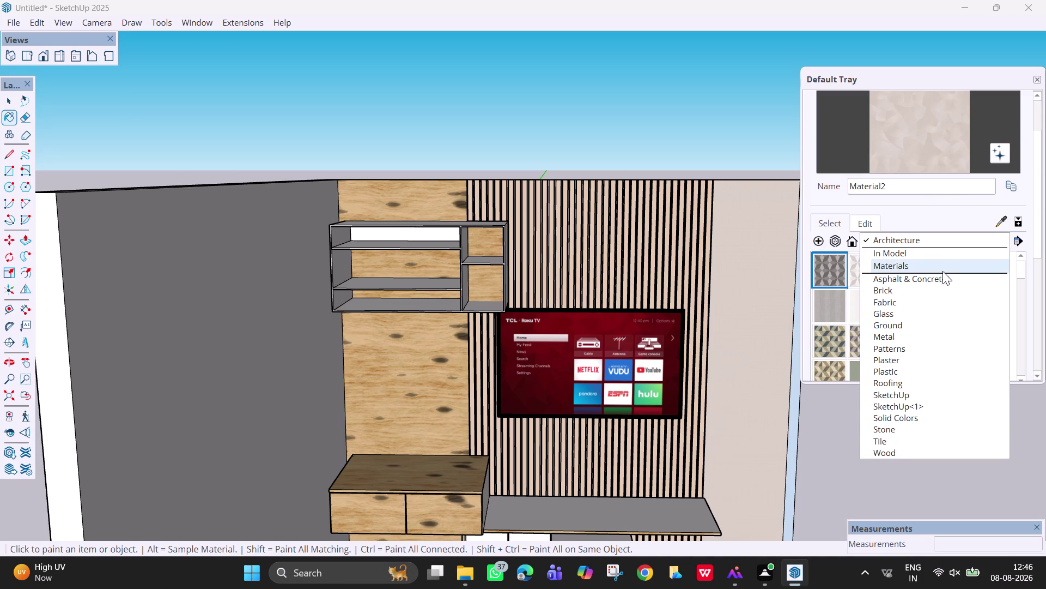
click(928, 407)
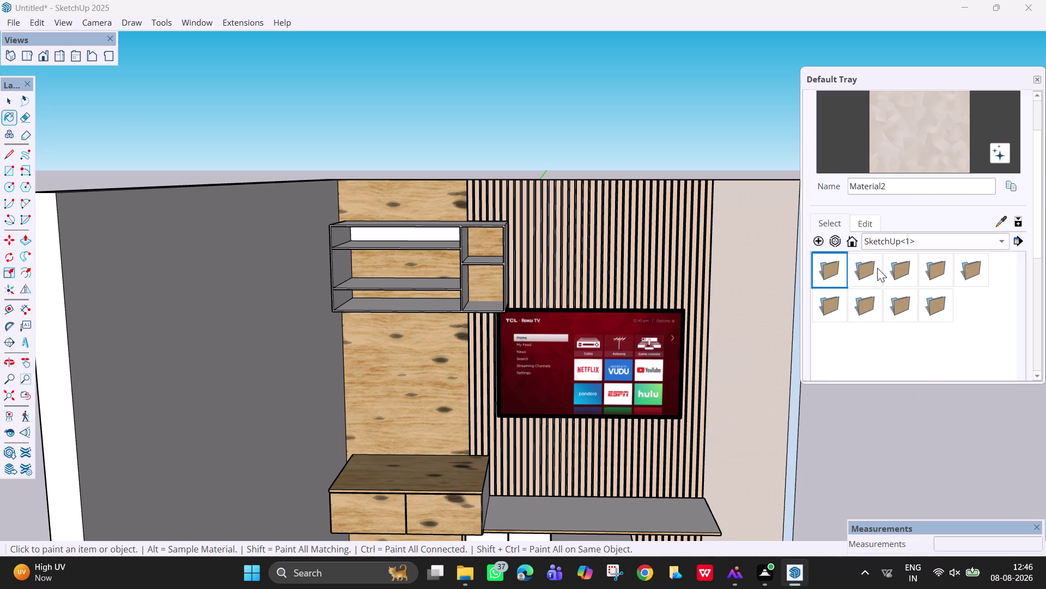
double_click(877, 268)
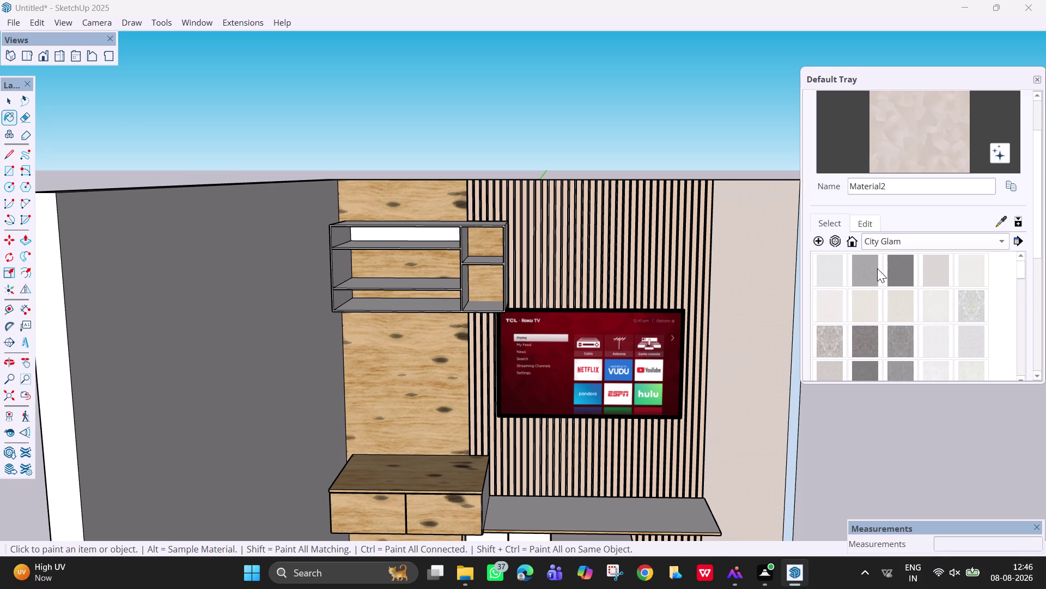
Paint the slat panel's slats with a pale City Glam wallpaper.
click(835, 265)
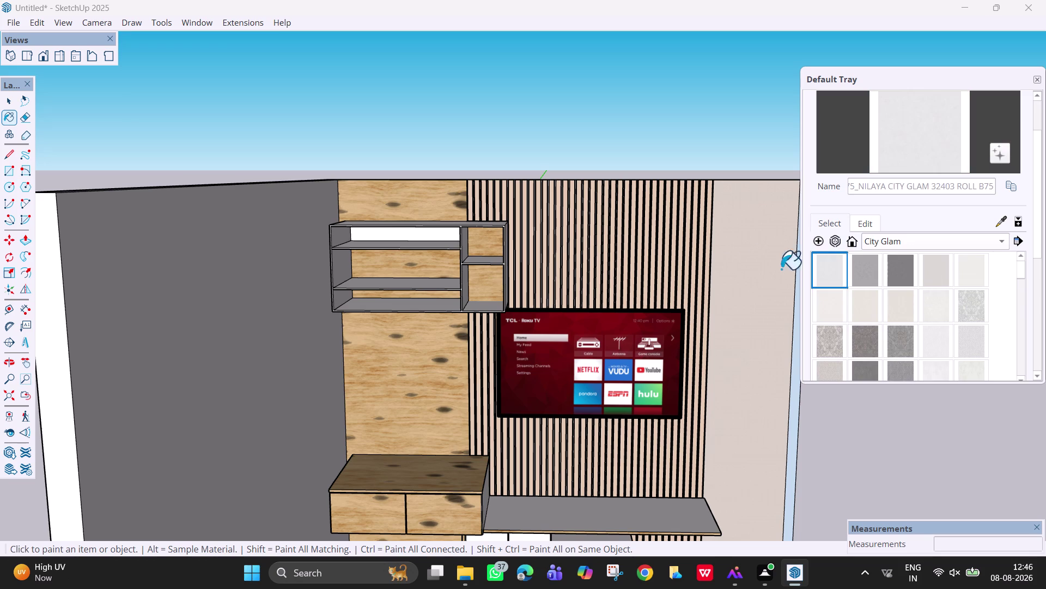
click(707, 272)
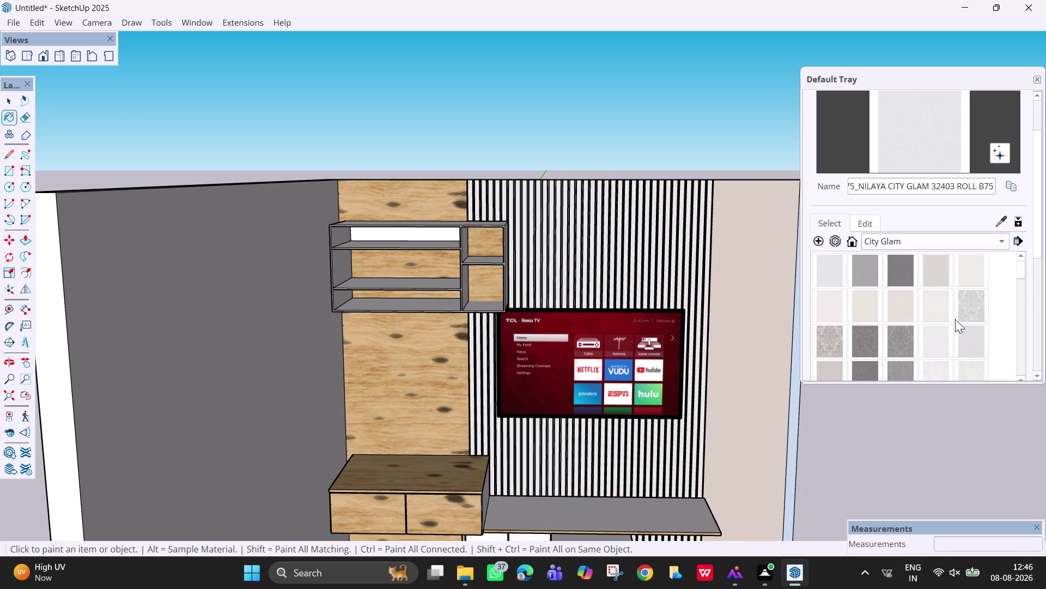
click(963, 276)
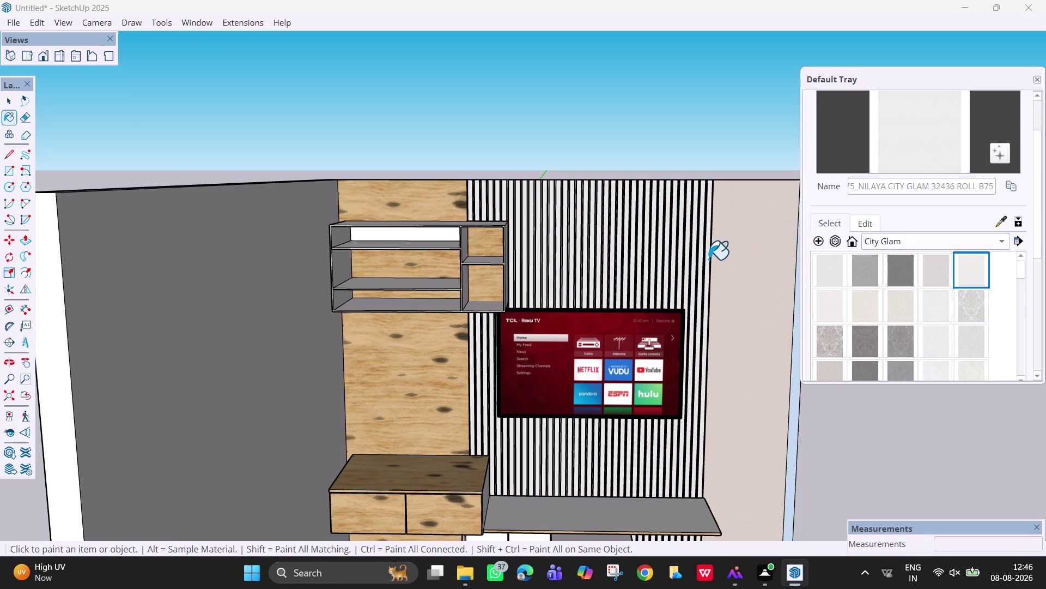
click(709, 258)
click(709, 259)
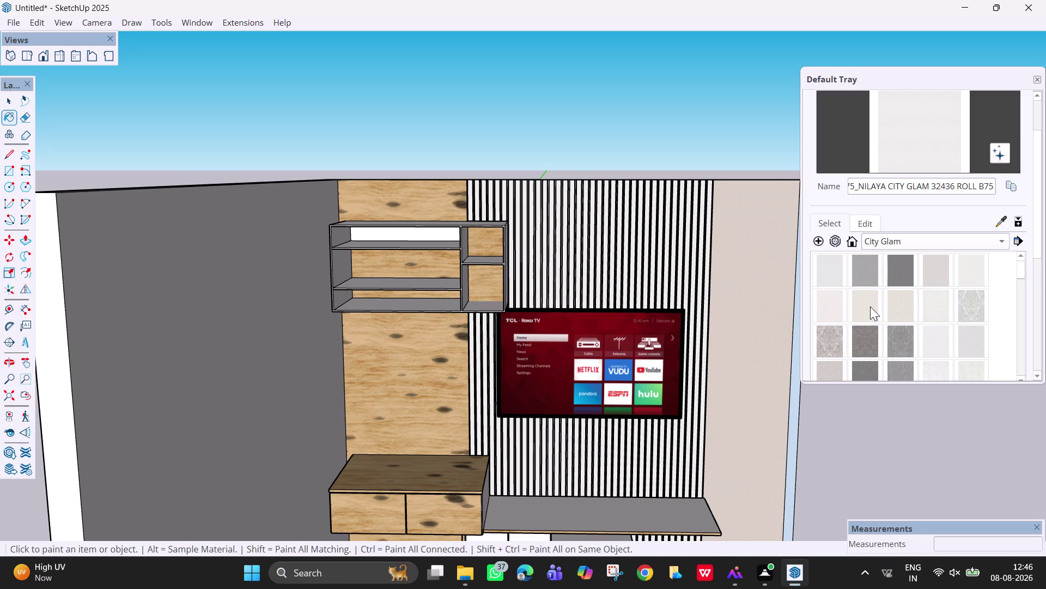
Cover the right side wall with the grey damask City Glam wallpaper 32603.
click(839, 337)
click(789, 299)
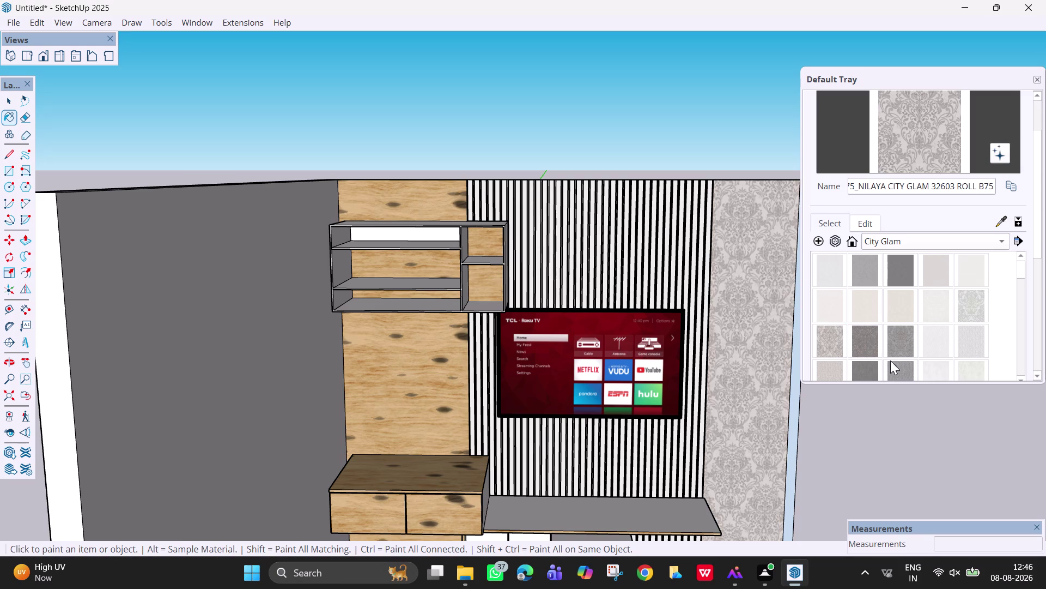
click(980, 301)
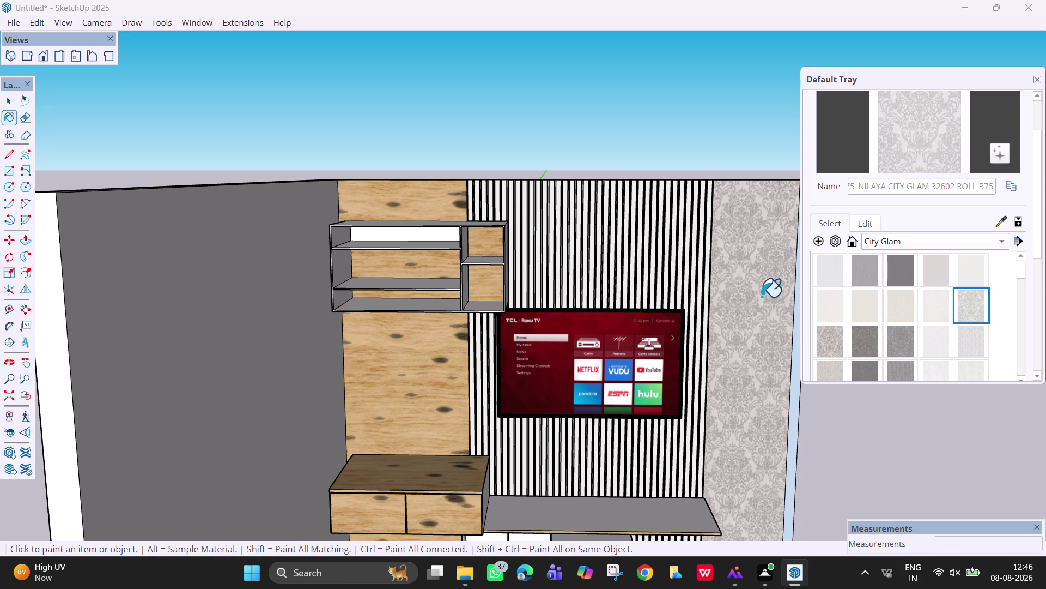
click(762, 297)
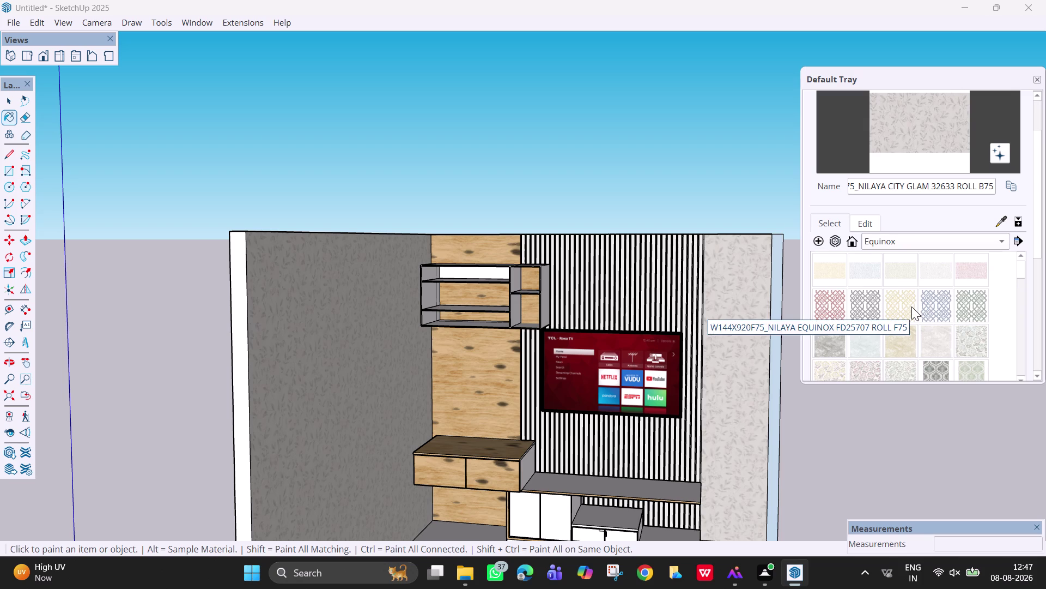
Browse the Equinox wallpaper folder in the SketchUp<1> collection.
scroll(down, 3)
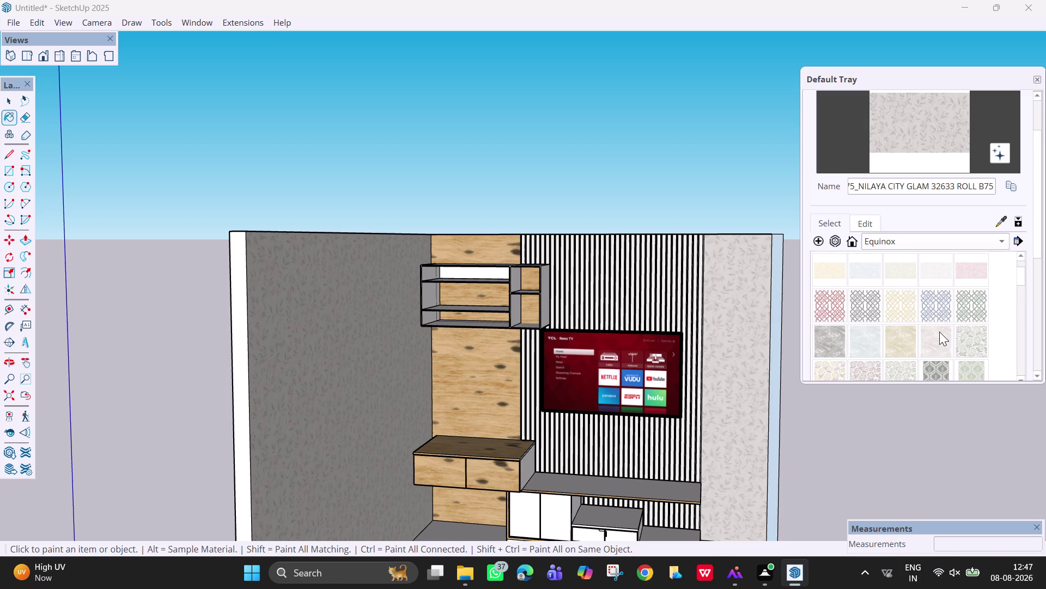
scroll(down, 3)
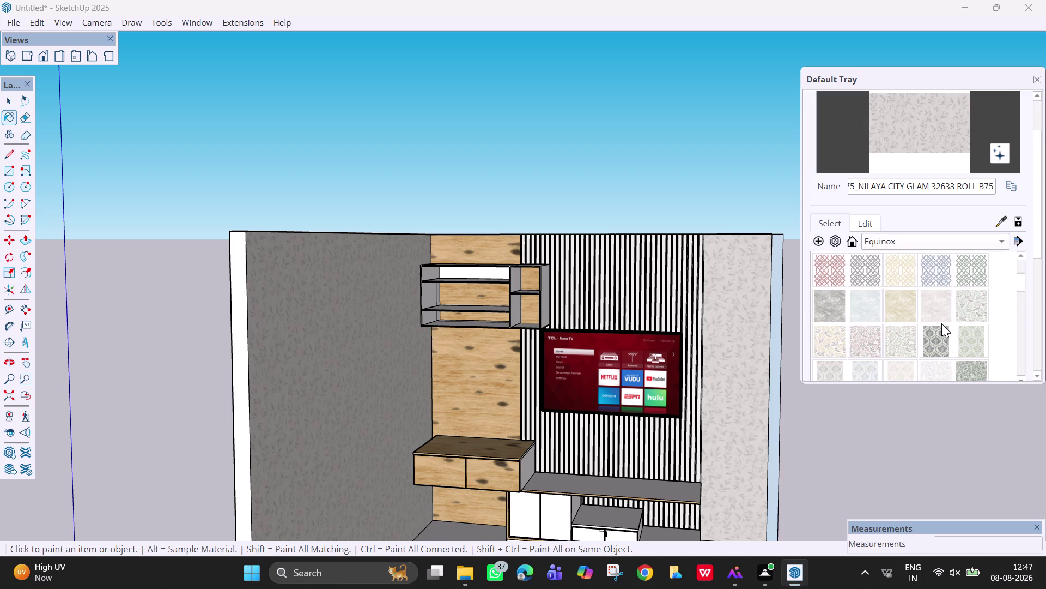
scroll(down, 3)
scroll(down, 3)
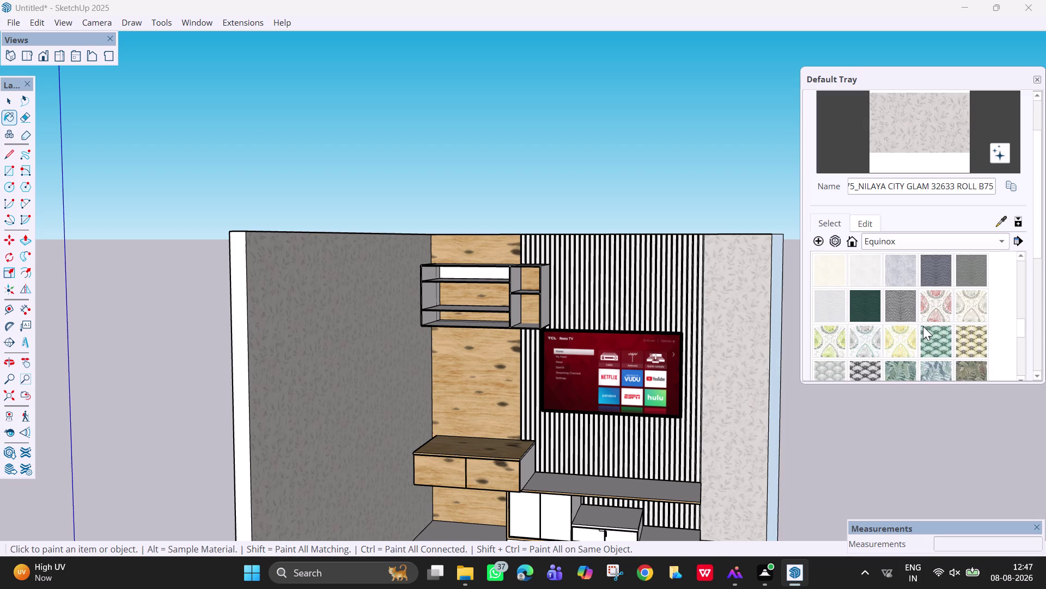
scroll(down, 3)
scroll(down, 3)
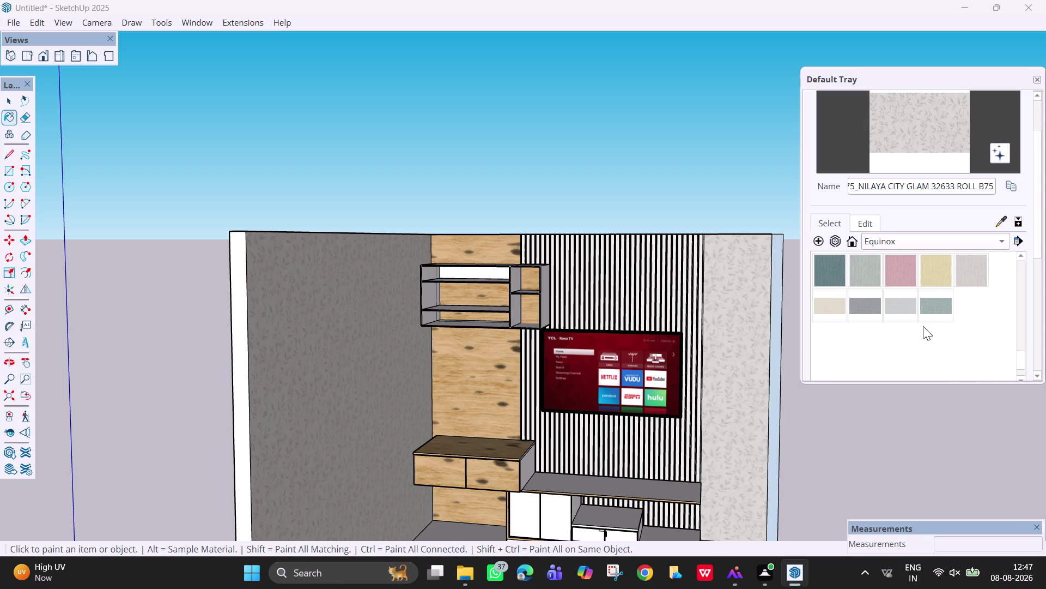
scroll(up, 3)
scroll(up, 3)
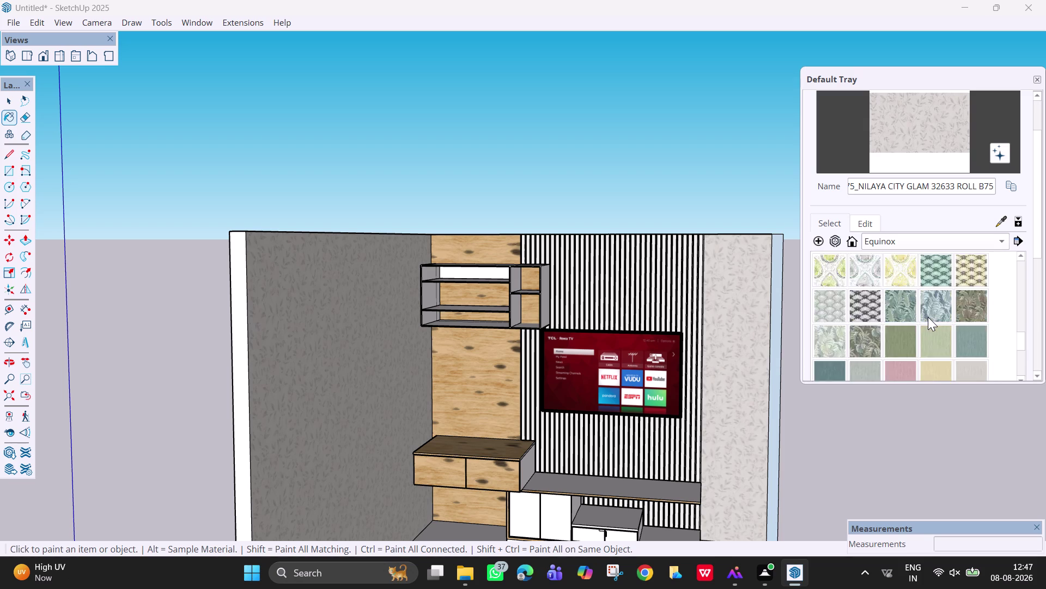
scroll(up, 3)
scroll(up, 3)
scroll(up, 3)
scroll(up, 3)
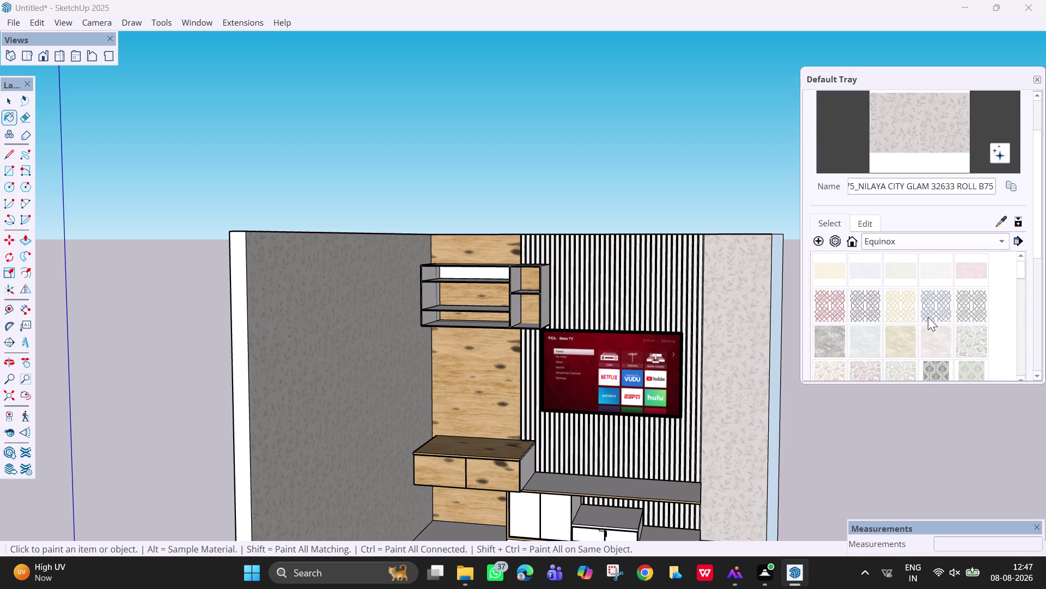
scroll(up, 3)
Open the Imagine collection and pick the light plywood swatch IMAGINE 31775.
click(928, 311)
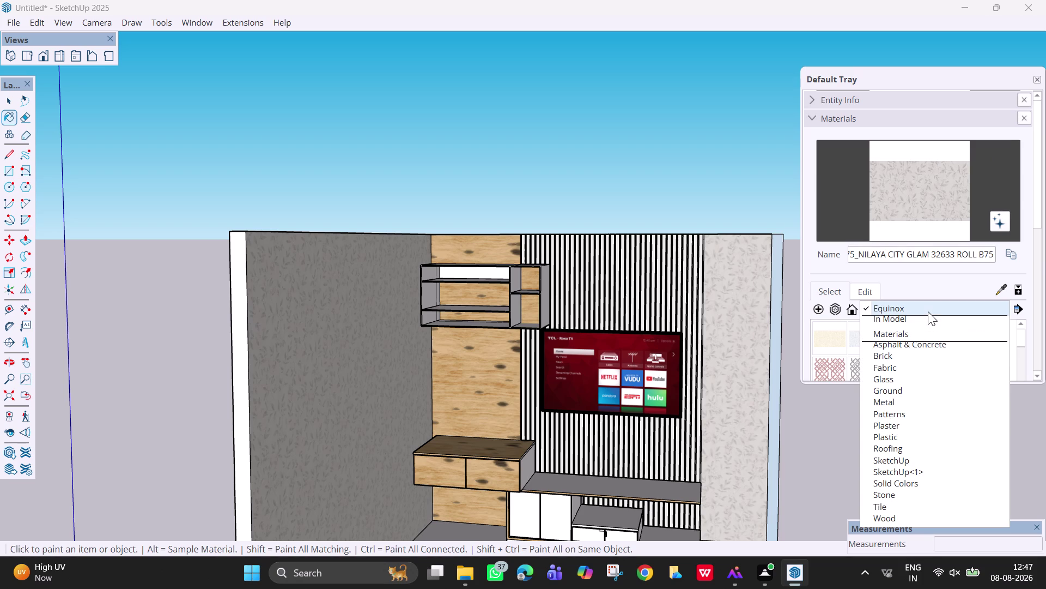
click(911, 469)
click(931, 334)
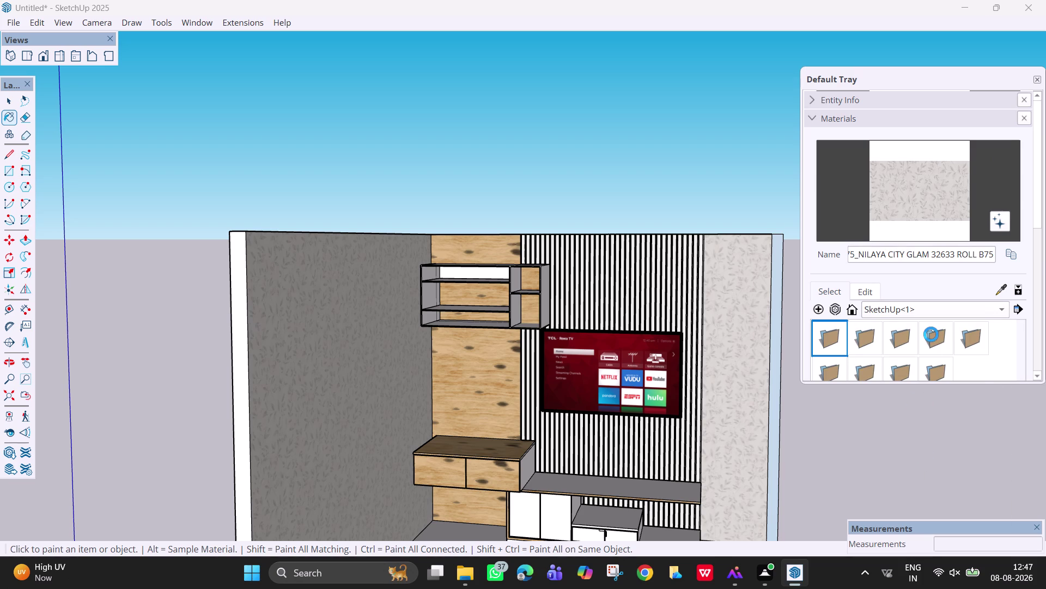
scroll(down, 3)
scroll(down, 3)
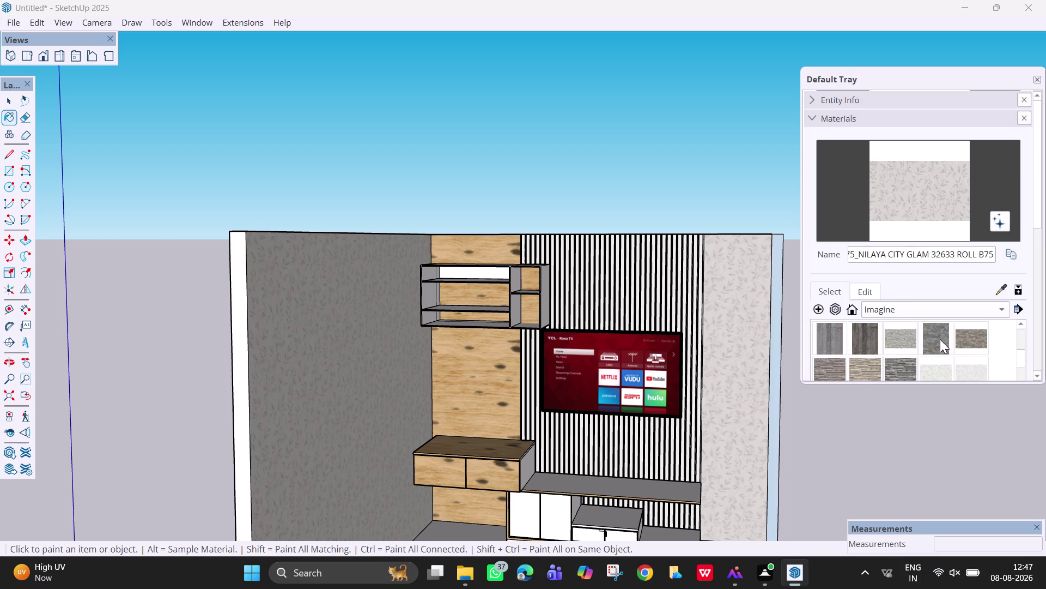
scroll(down, 3)
scroll(down, 3)
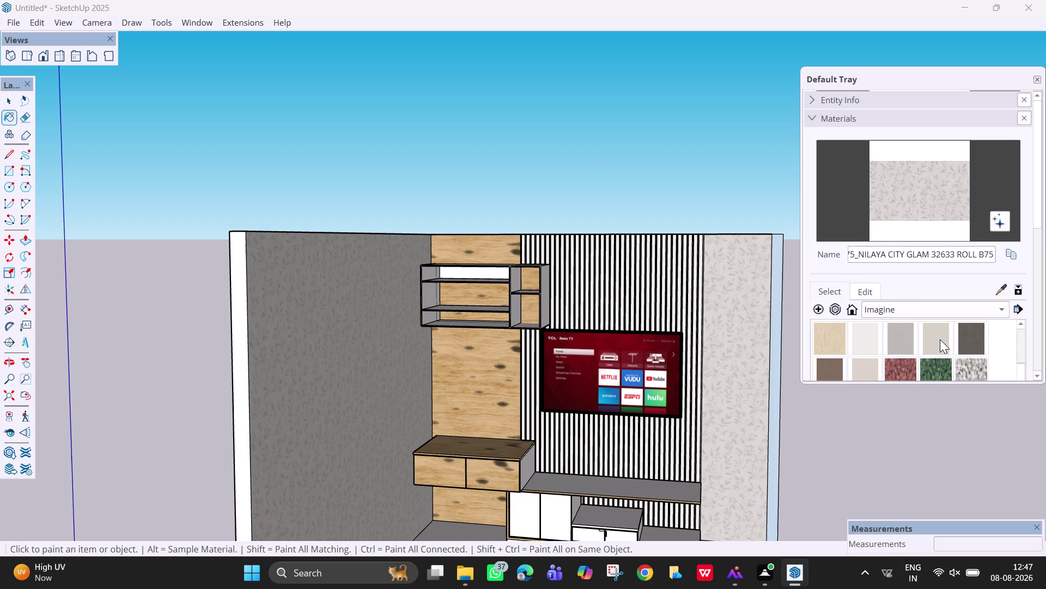
scroll(down, 3)
scroll(up, 3)
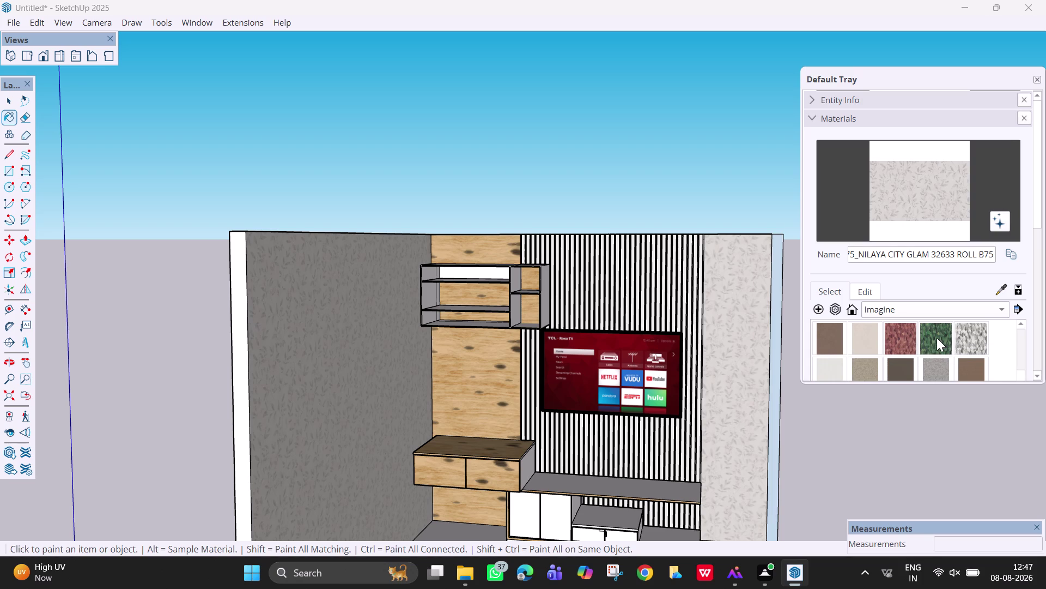
click(833, 334)
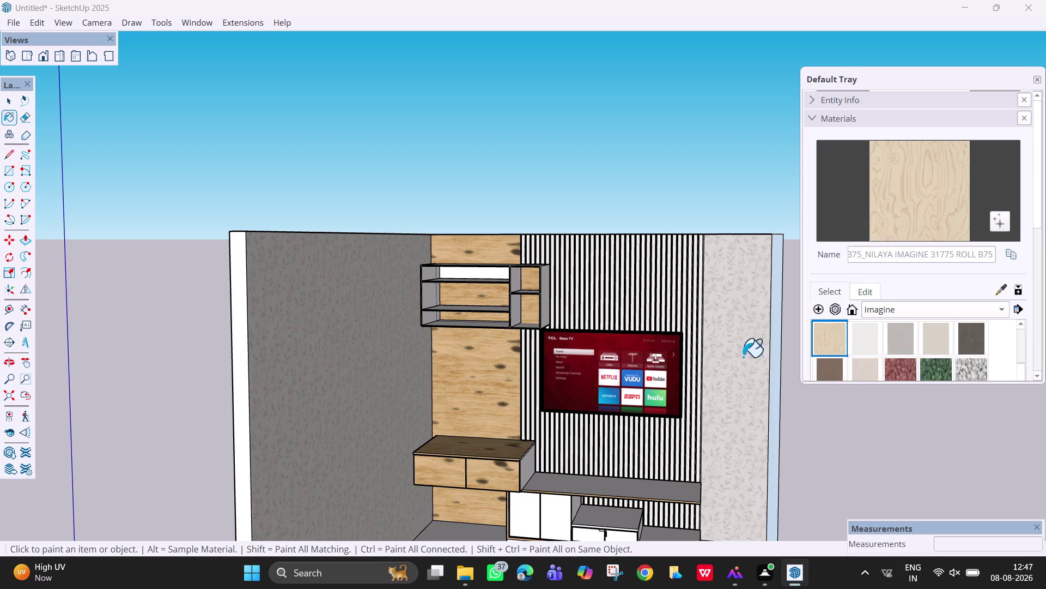
Apply IMAGINE 31775 wood grain to the tall back panel and both floating drawer fronts.
click(474, 404)
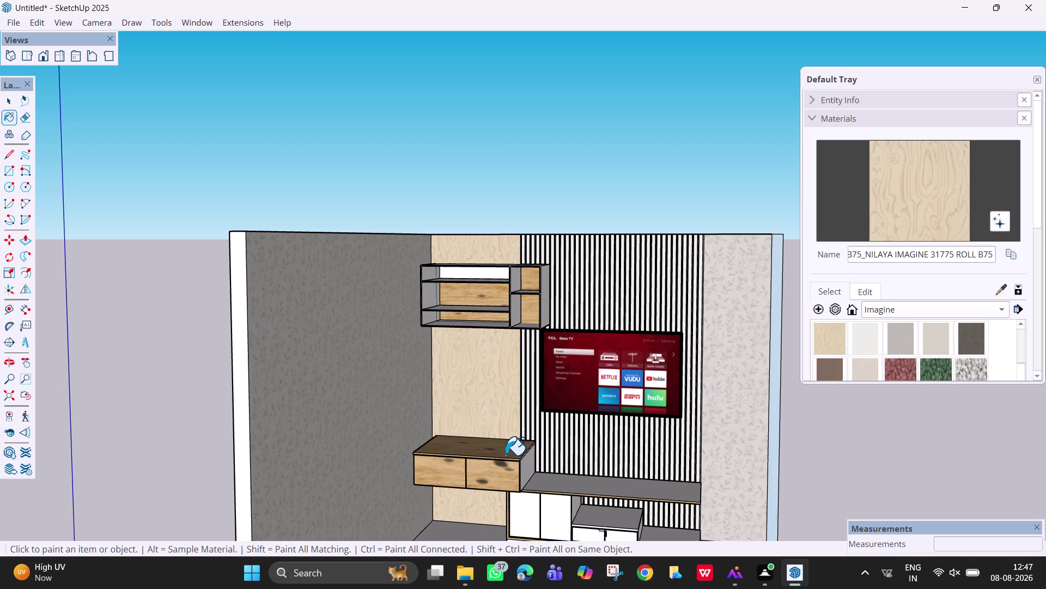
click(505, 480)
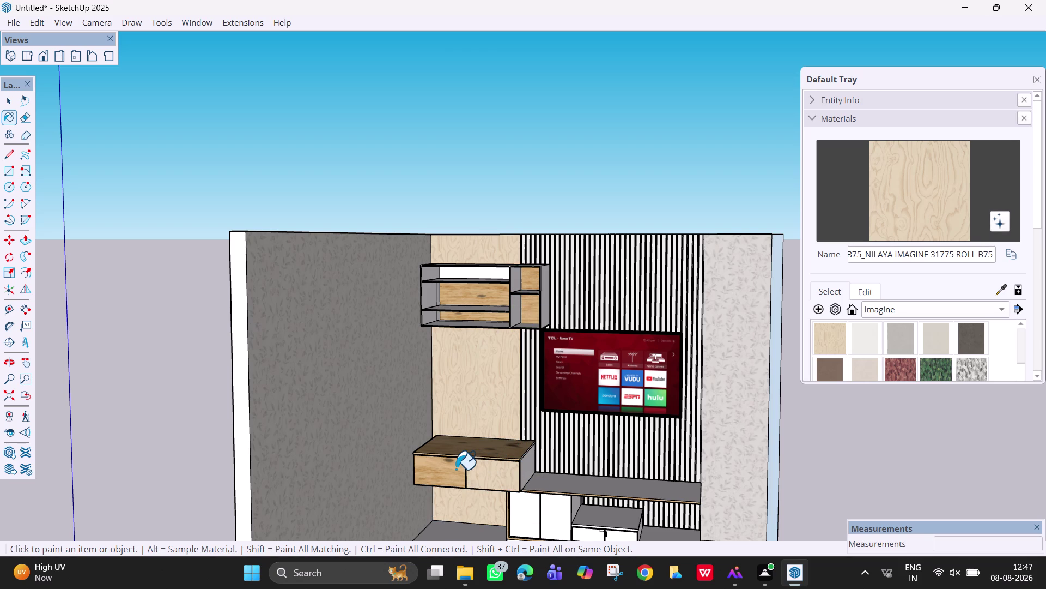
click(456, 468)
Orbit and zoom around the unit to inspect the left side wall and front.
middle_drag(517, 493, 530, 466)
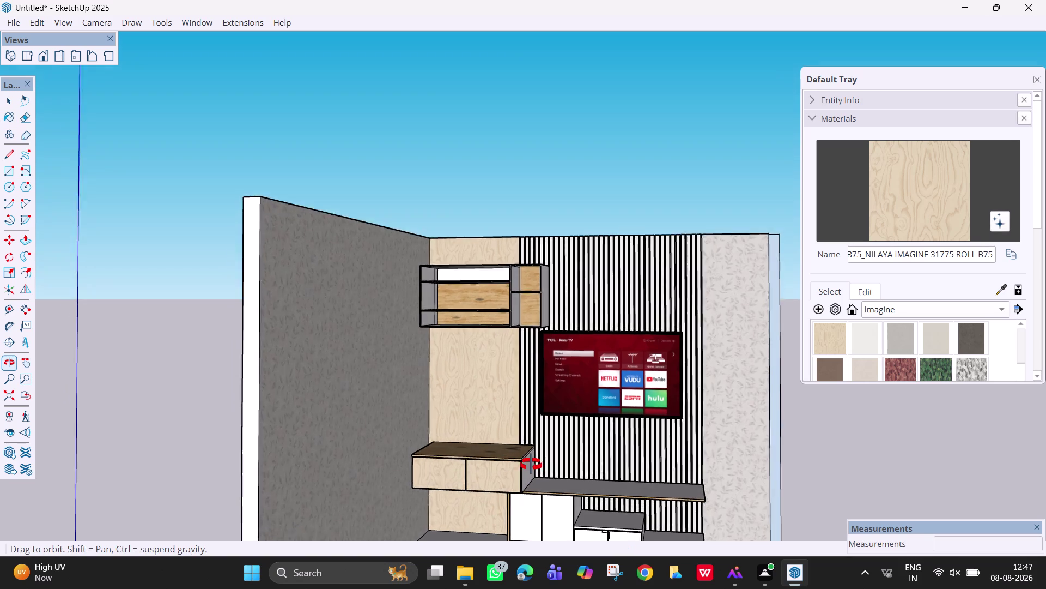
middle_drag(531, 465, 540, 450)
scroll(down, 3)
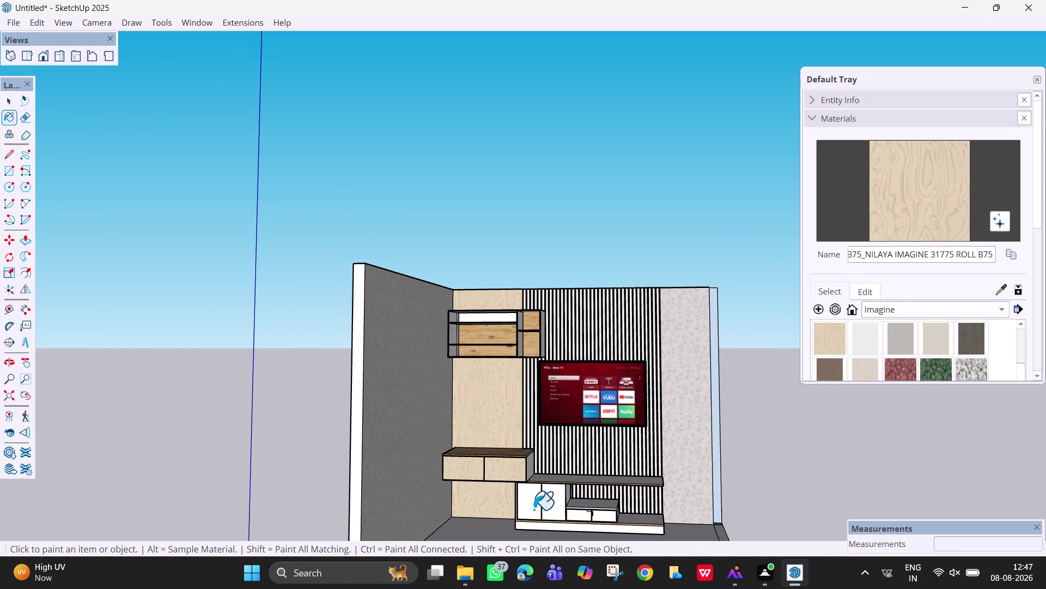
scroll(up, 3)
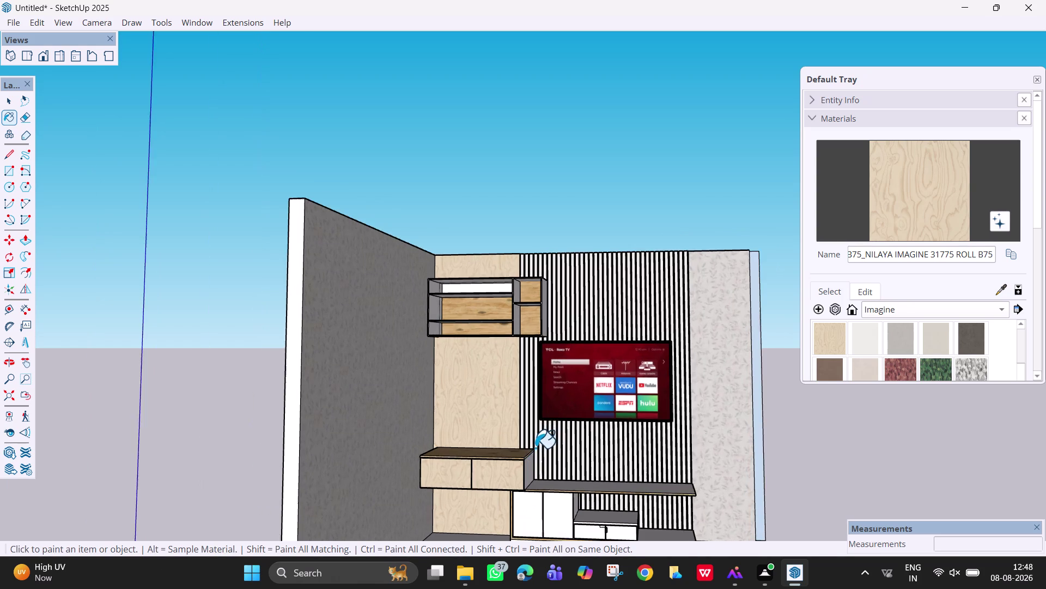
scroll(up, 3)
middle_drag(536, 447, 539, 493)
middle_drag(538, 493, 384, 506)
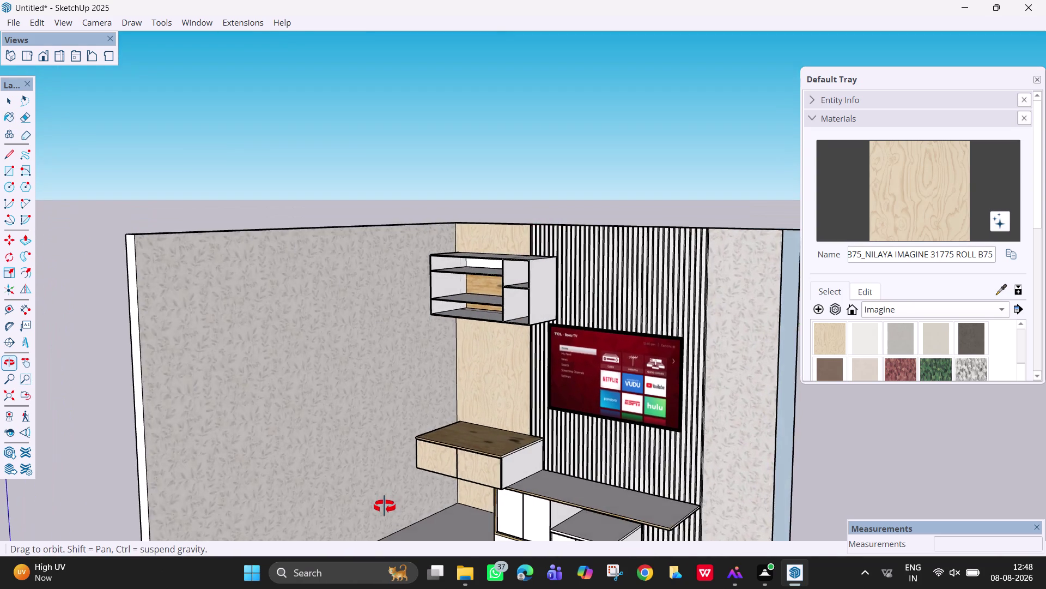
middle_drag(385, 507, 544, 479)
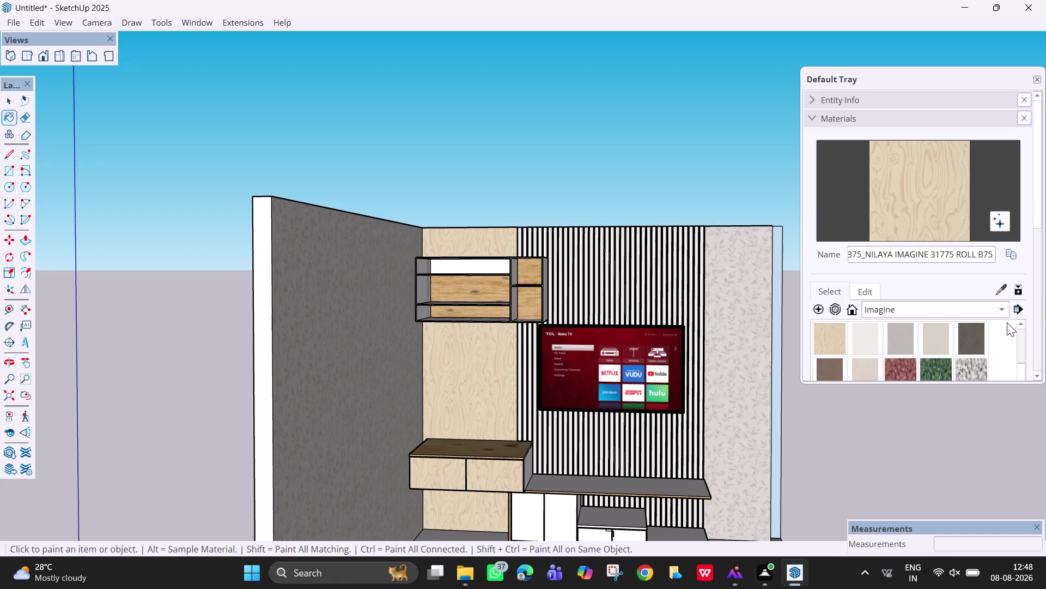
Browse the Imagine collection and try a brown speckled material.
scroll(down, 3)
scroll(down, 3)
scroll(down, 3)
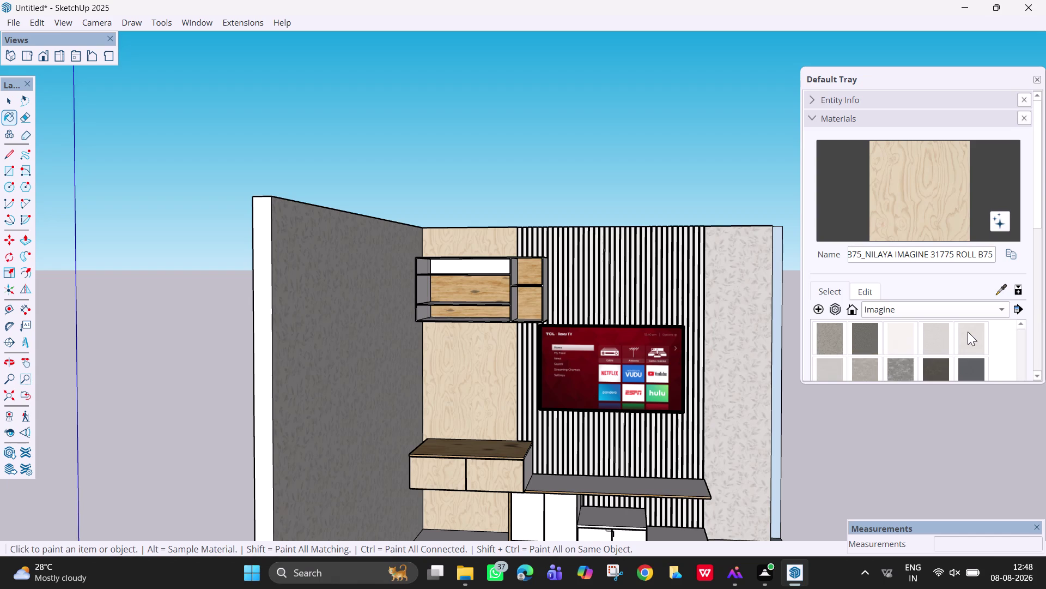
scroll(down, 3)
scroll(down, 3)
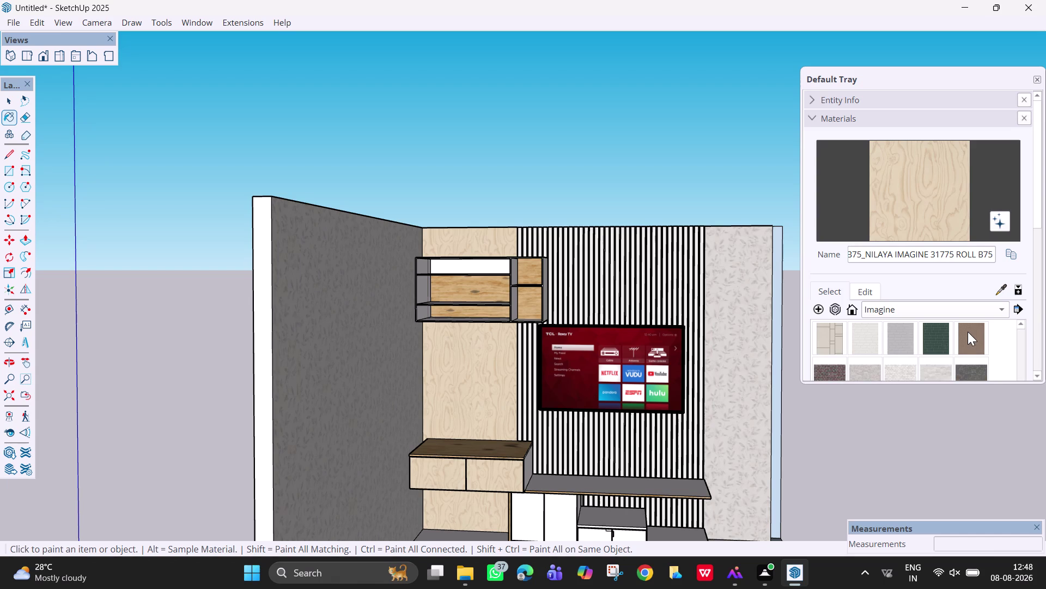
click(968, 332)
scroll(down, 3)
scroll(down, 3)
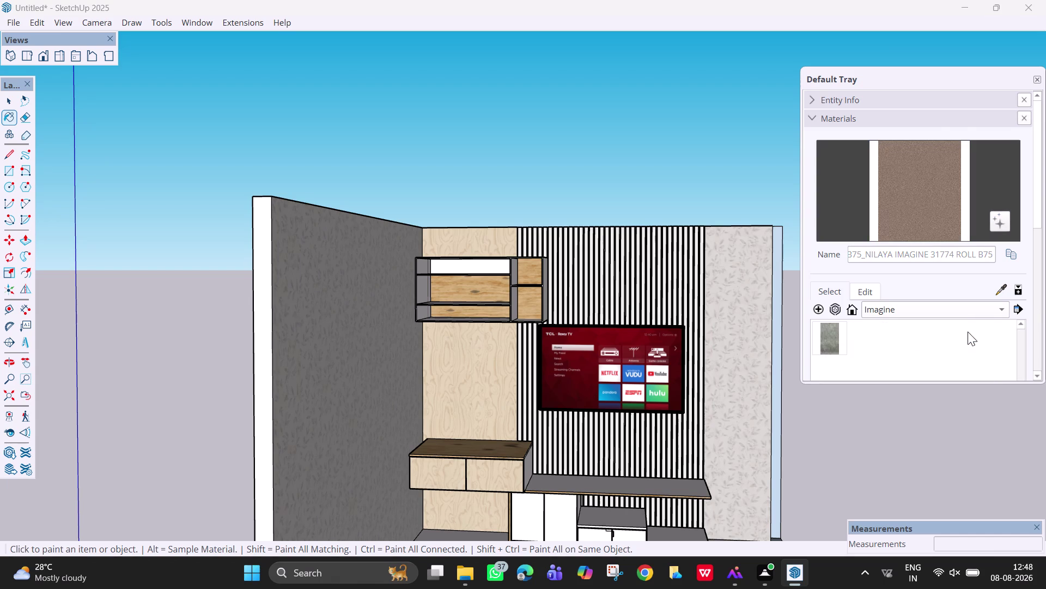
scroll(up, 3)
scroll(down, 3)
scroll(up, 3)
Open Modernista from SketchUp<1> and pick the fan-pattern swatch MODERNISTA 32255.
click(967, 308)
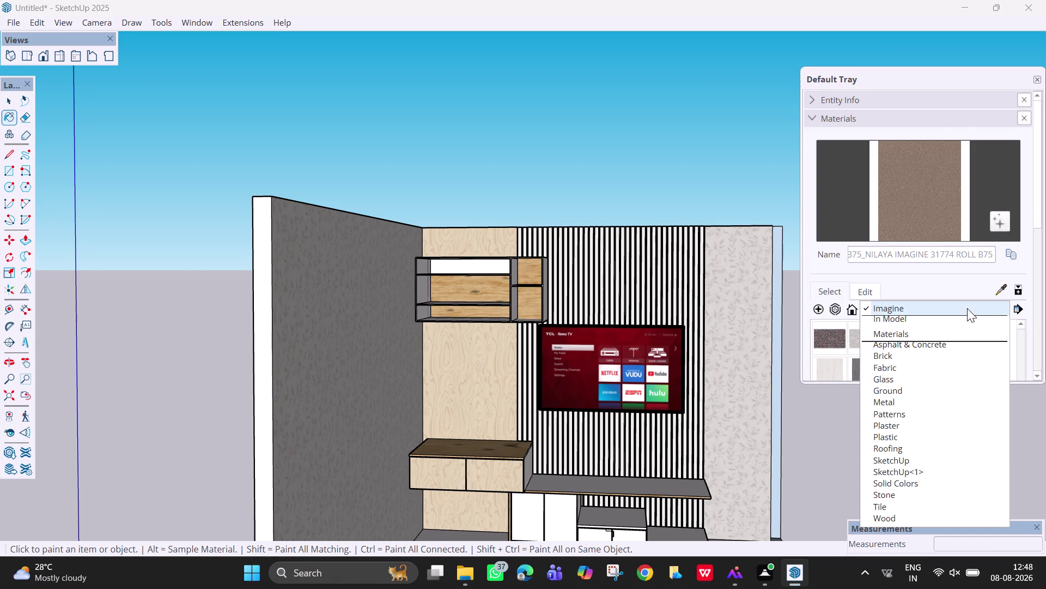
click(936, 470)
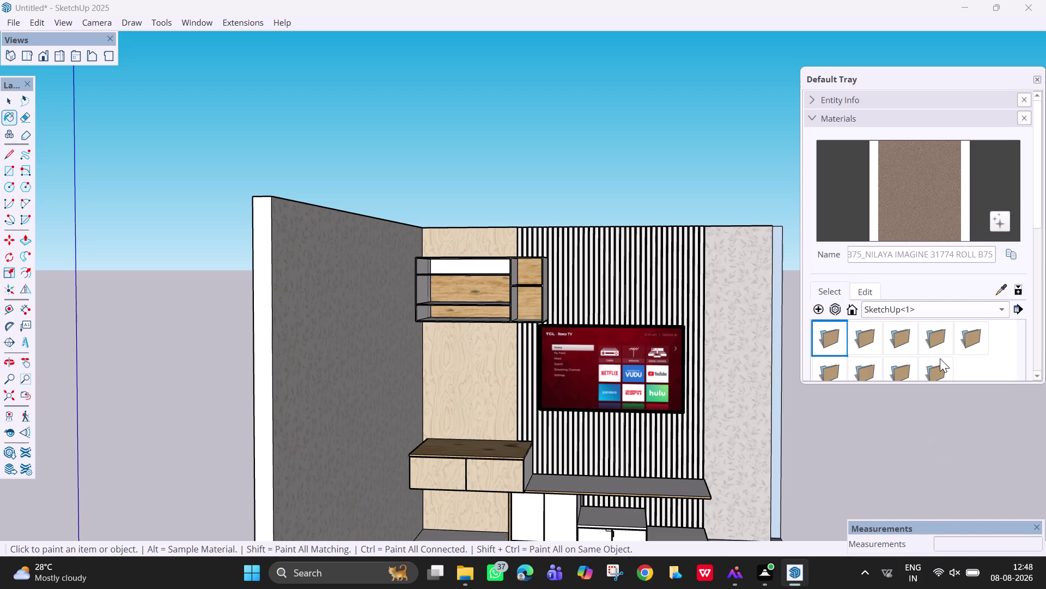
click(969, 334)
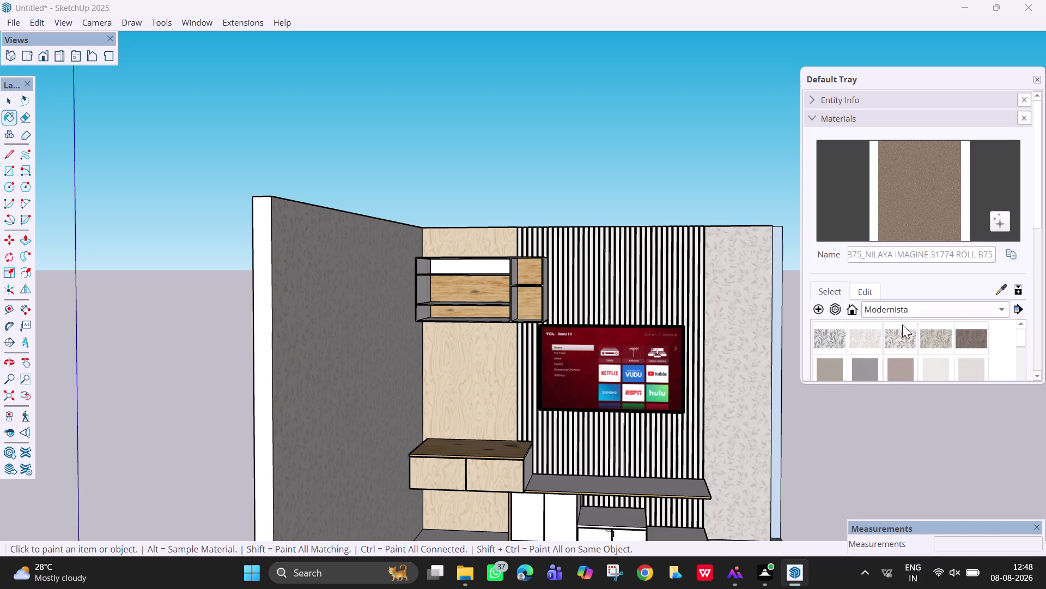
scroll(down, 3)
scroll(down, 3)
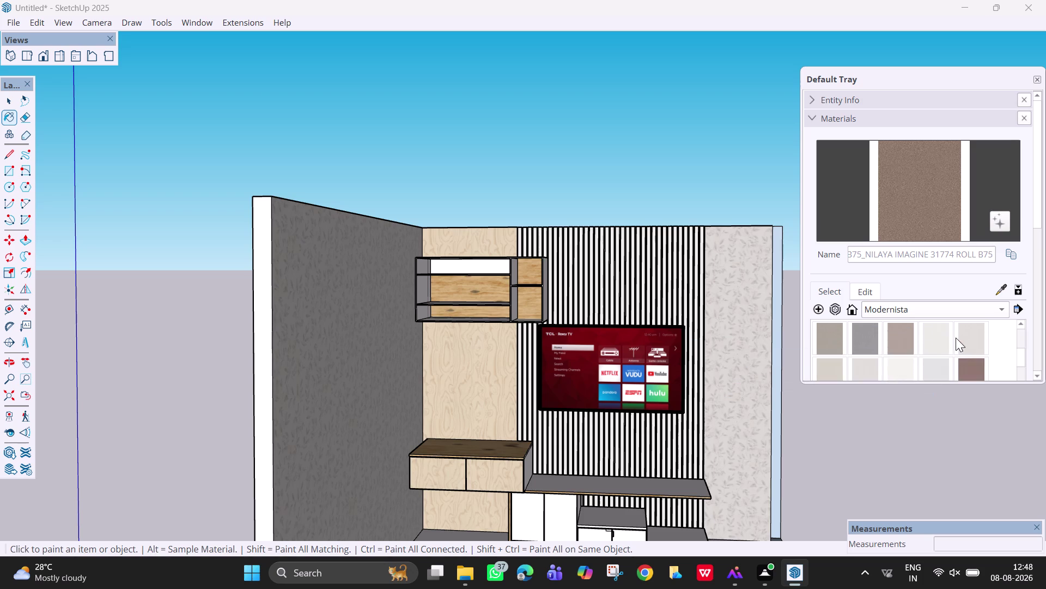
scroll(down, 3)
scroll(down, 3)
scroll(down, 3)
scroll(down, 3)
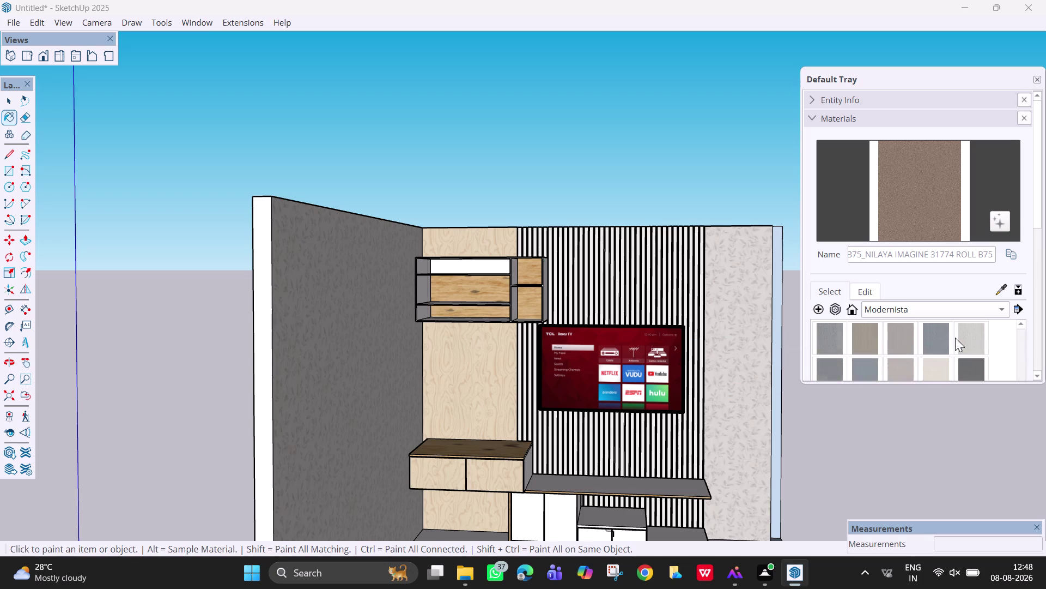
scroll(down, 3)
scroll(down, 3)
scroll(down, 3)
scroll(up, 3)
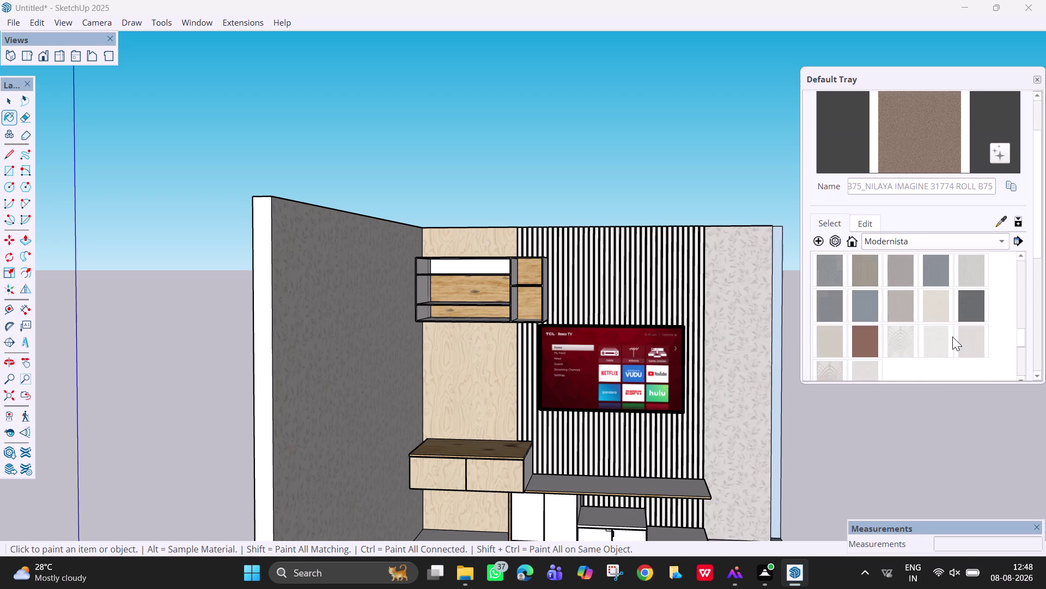
scroll(up, 3)
scroll(up, 3)
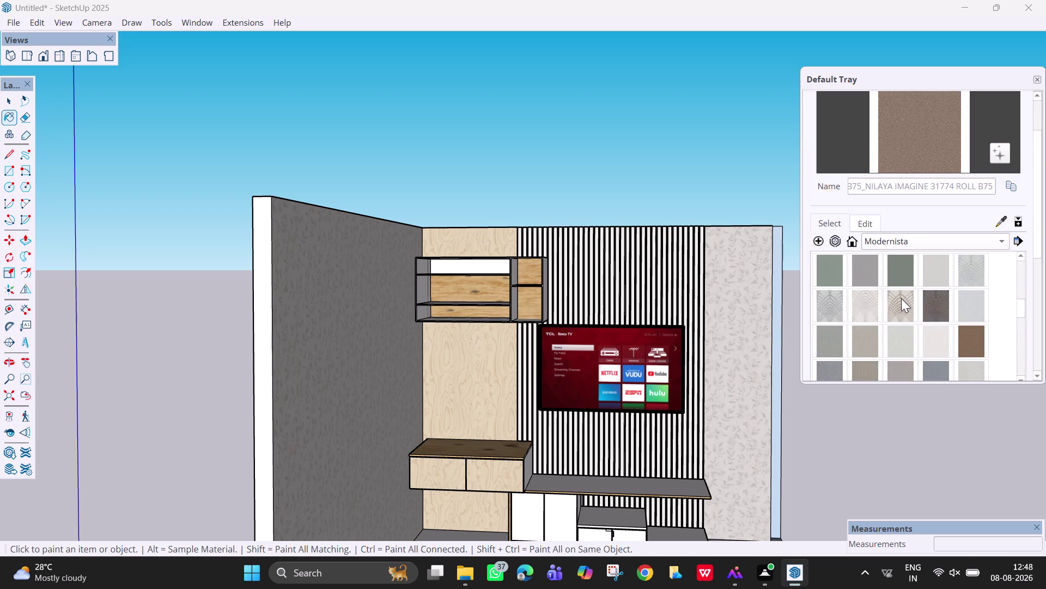
click(902, 298)
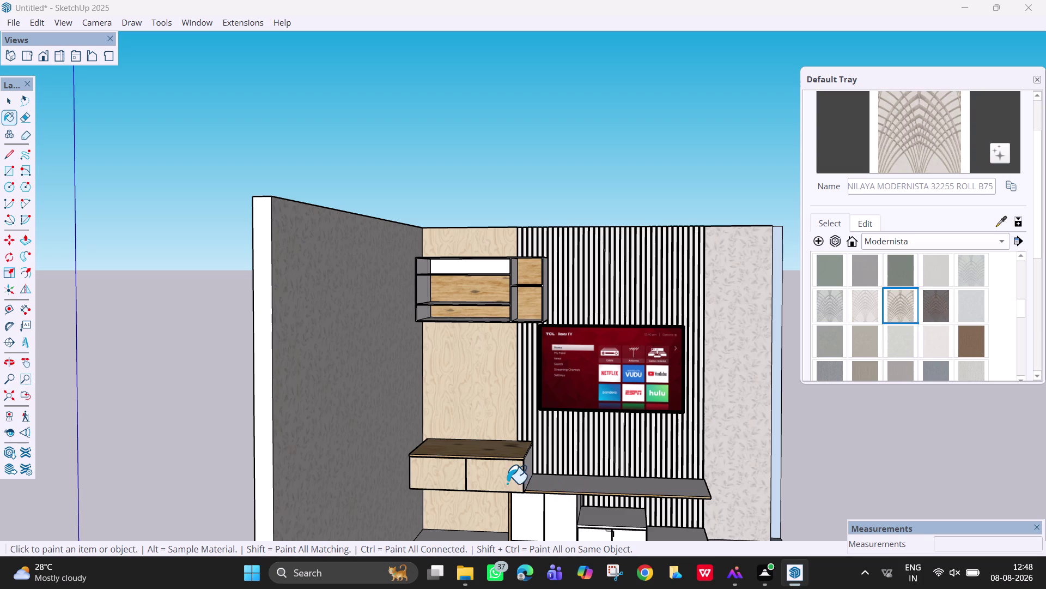
Paint both floating drawer fronts and four lower fronts with the Modernista fan pattern.
click(503, 482)
click(442, 480)
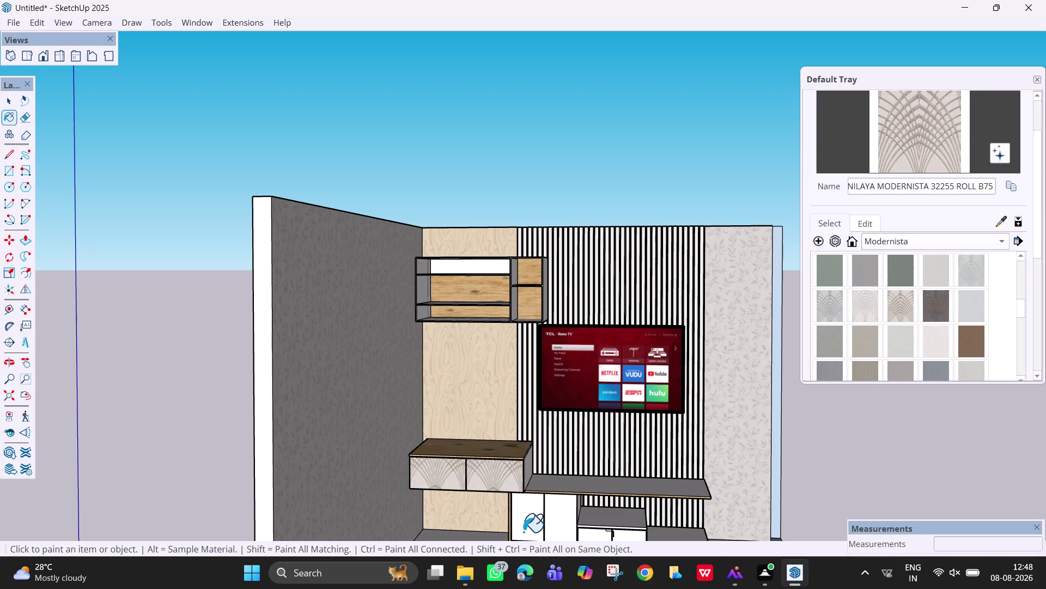
click(524, 532)
click(553, 527)
click(593, 535)
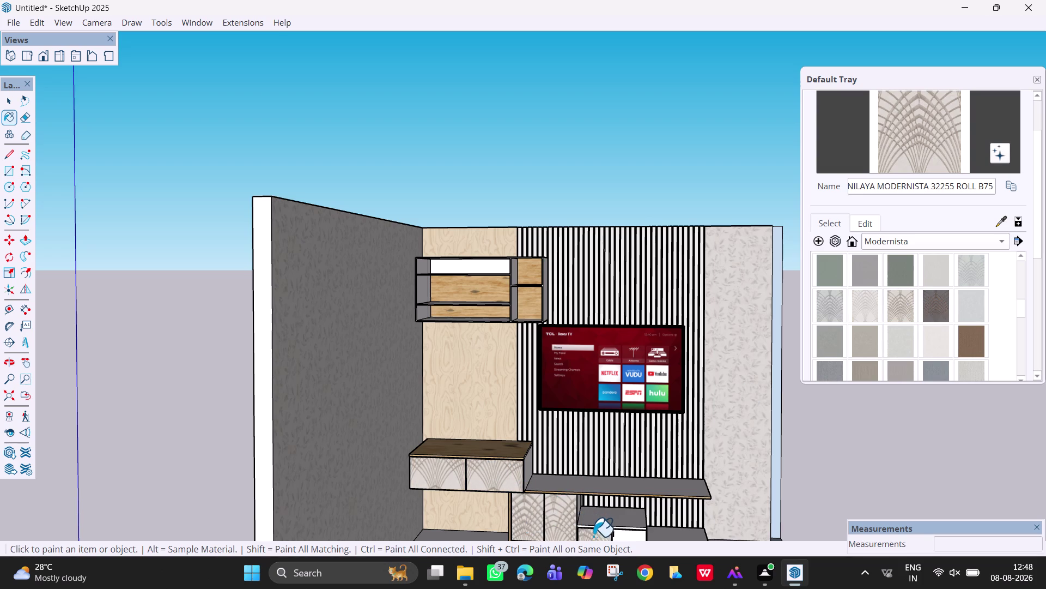
click(628, 535)
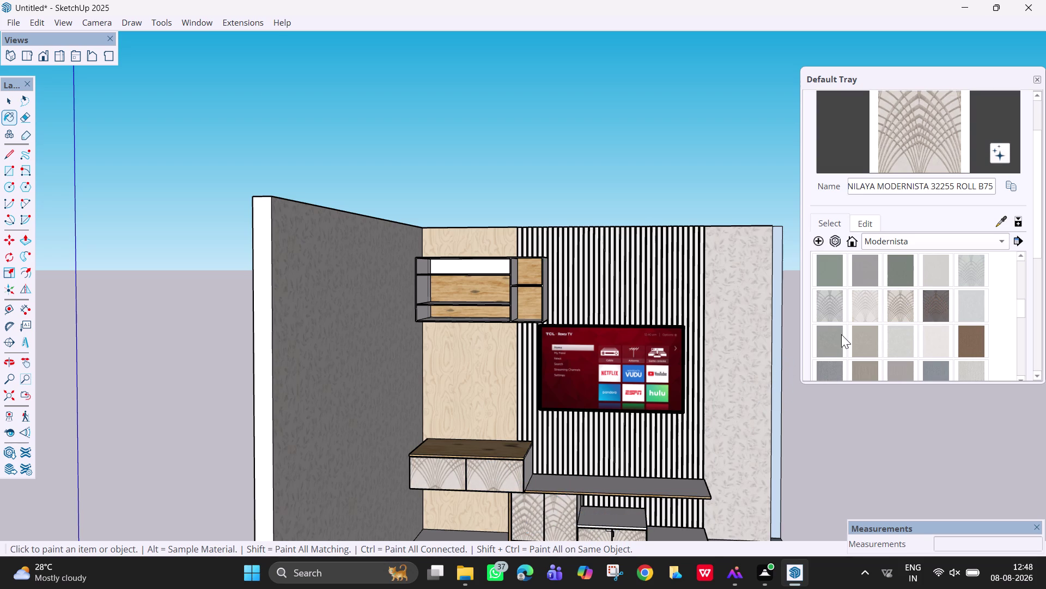
Orbit and zoom to face the TV wall unit head-on from closer.
scroll(down, 3)
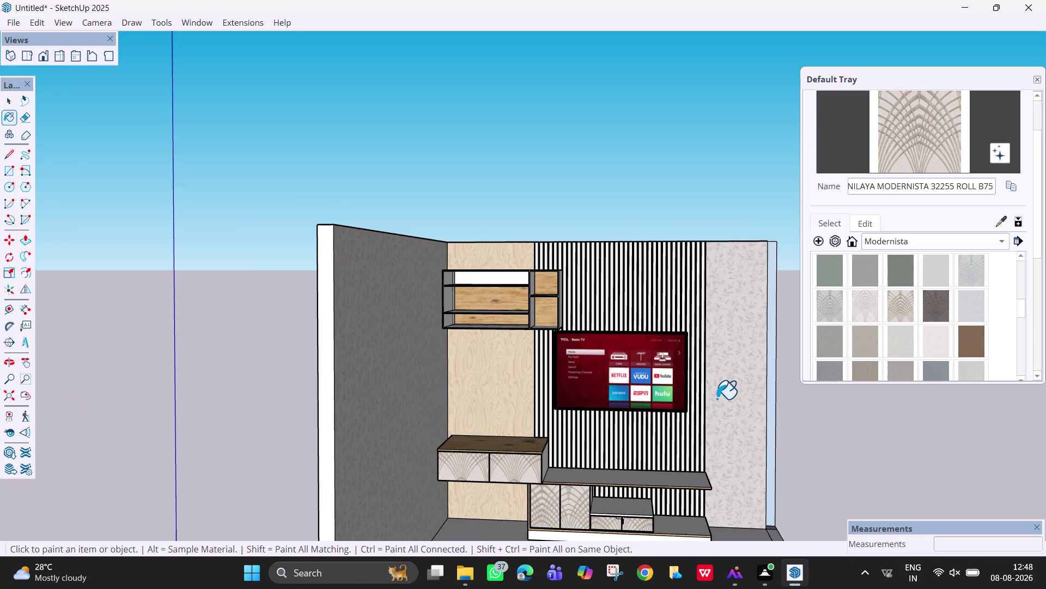
middle_drag(711, 417, 707, 380)
scroll(down, 3)
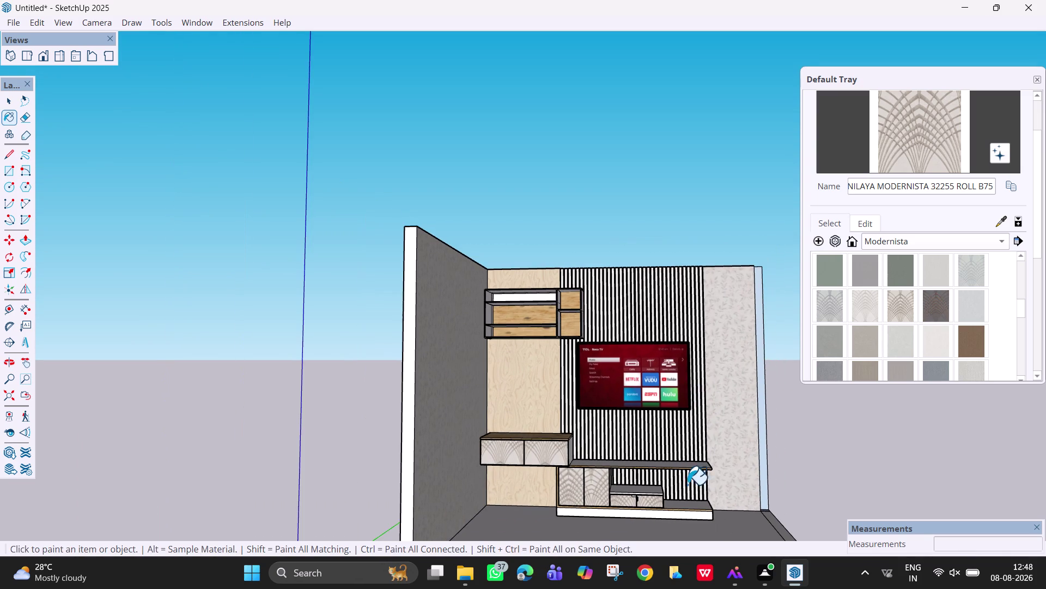
scroll(up, 3)
middle_drag(672, 484, 627, 478)
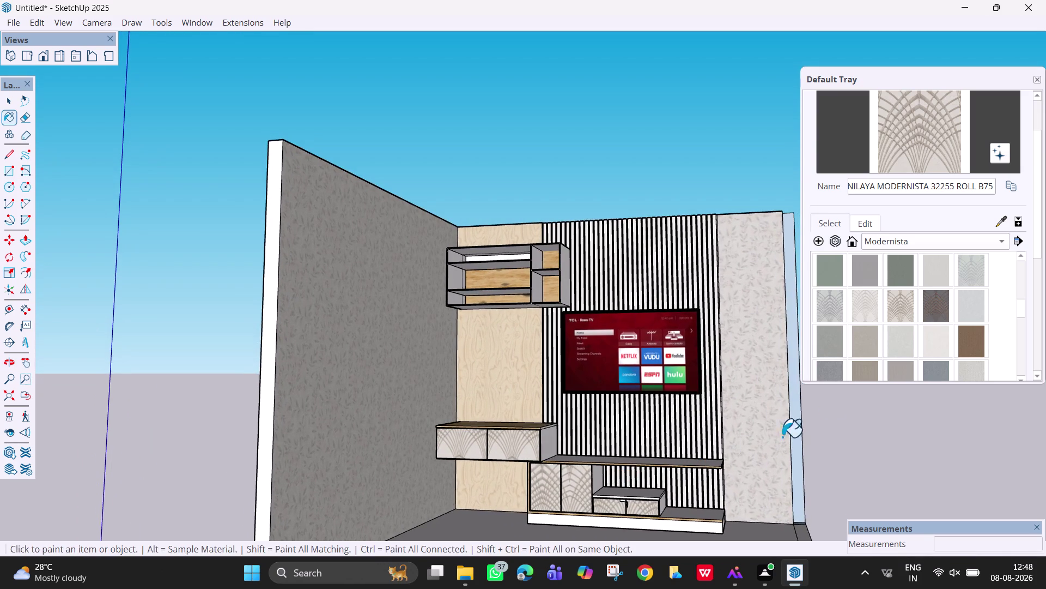
scroll(up, 3)
scroll(up, 3)
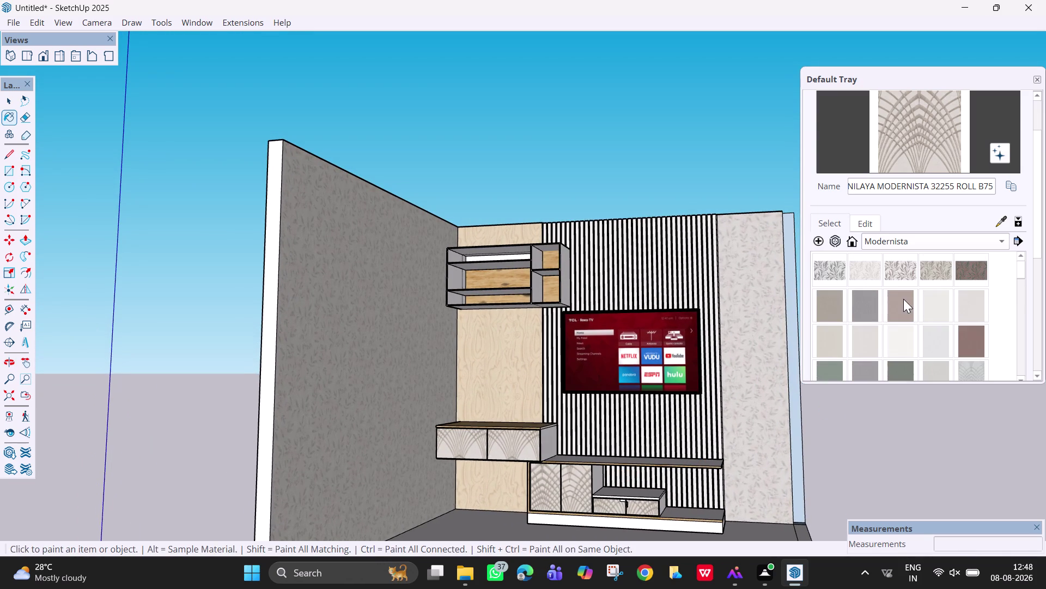
Browse the New Modern wallpaper collection within the SketchUp<1> library.
scroll(up, 3)
scroll(up, 3)
scroll(down, 3)
scroll(down, 3)
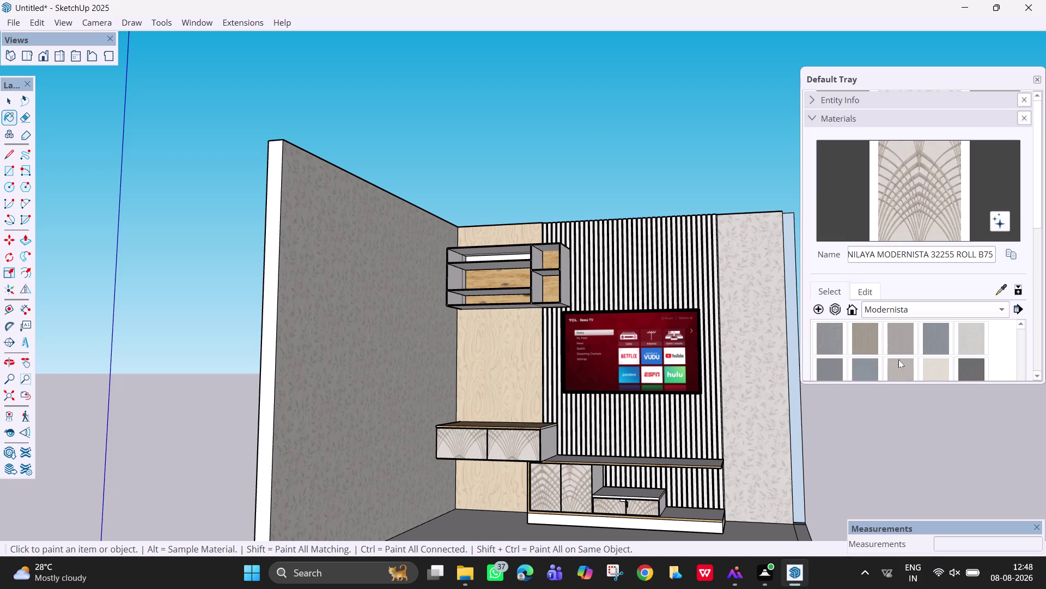
scroll(down, 3)
click(957, 245)
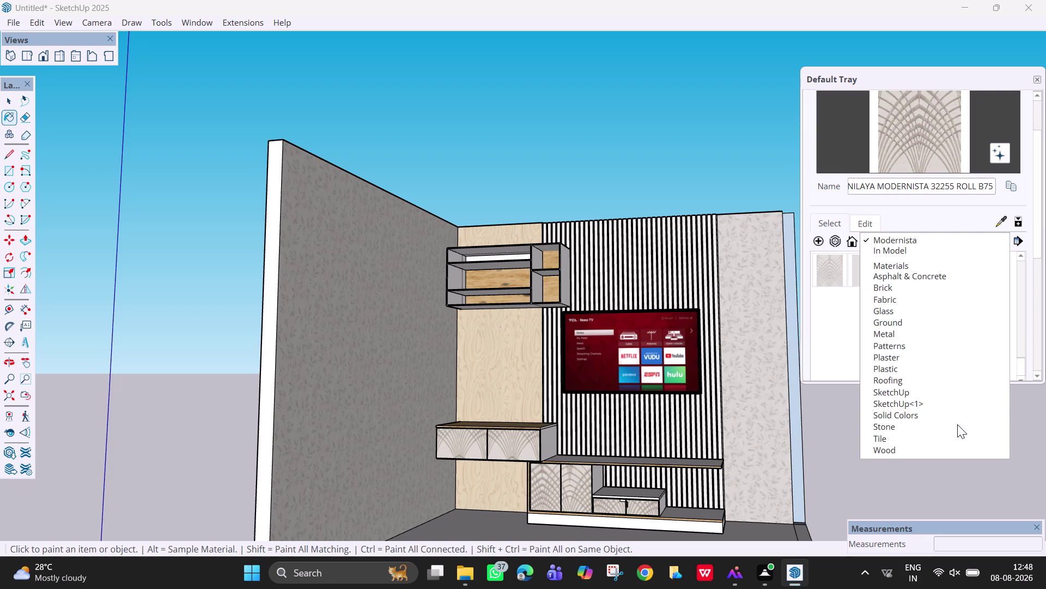
click(946, 408)
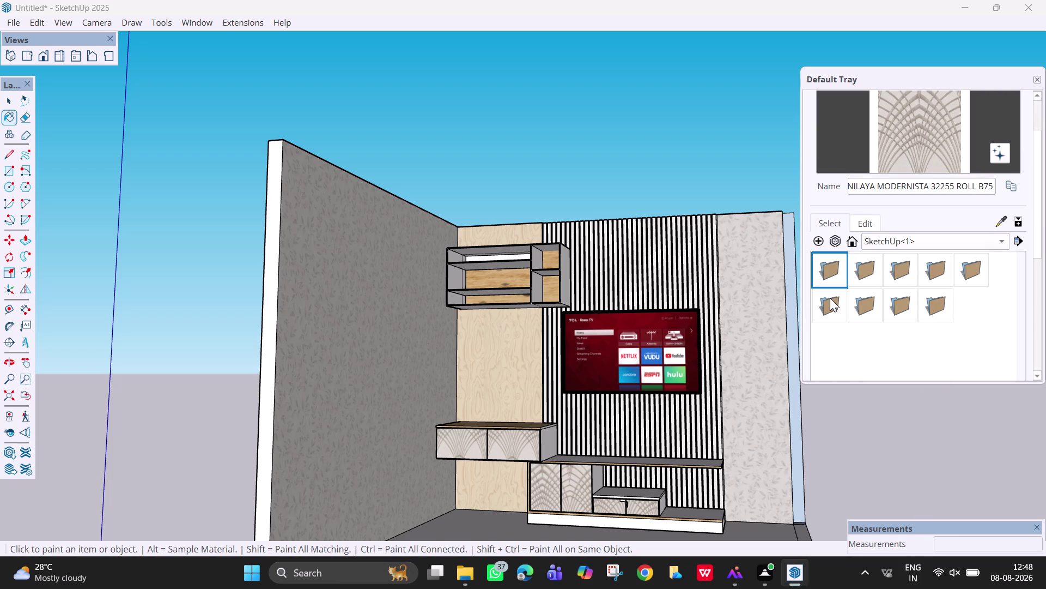
click(830, 297)
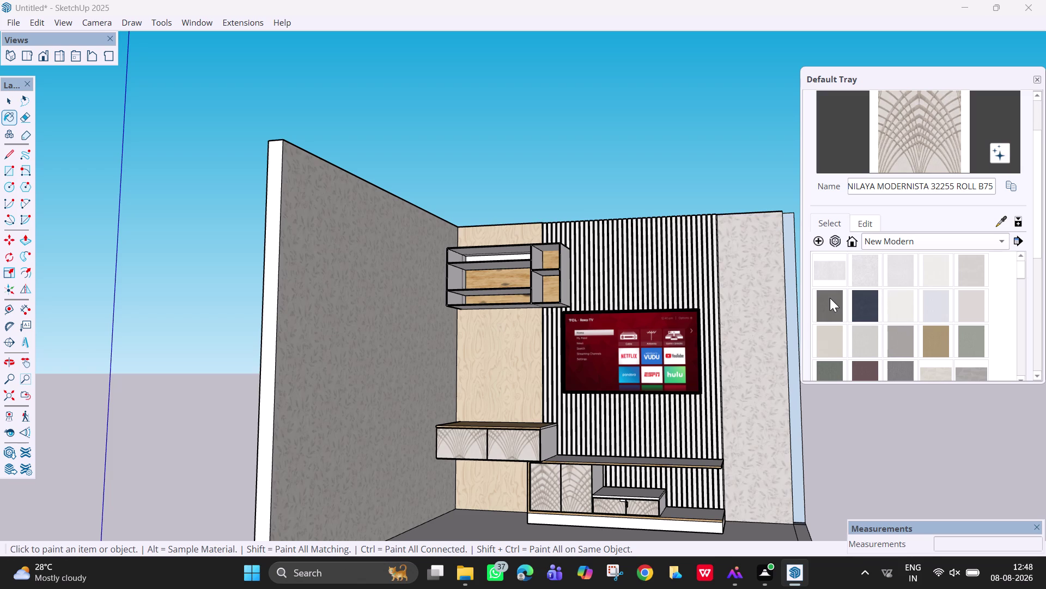
scroll(down, 3)
scroll(down, 3)
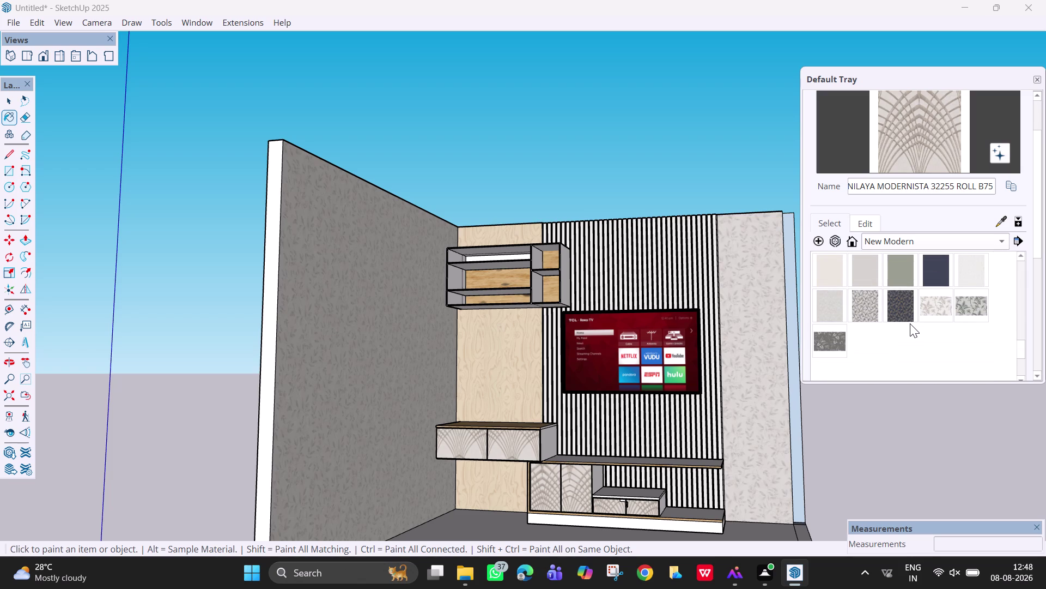
scroll(up, 3)
scroll(up, 3)
scroll(up, 3)
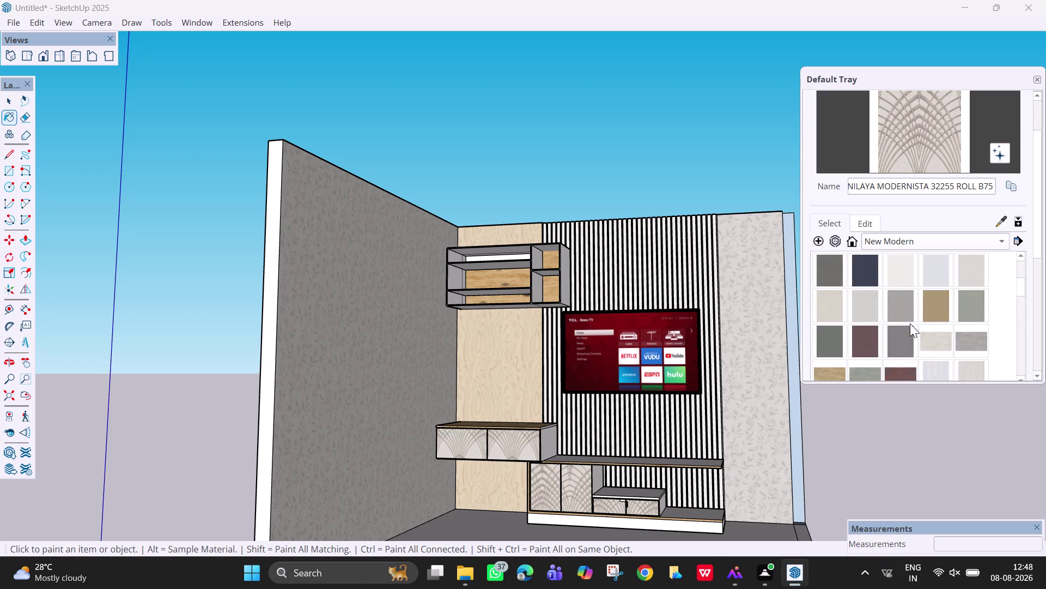
scroll(up, 3)
scroll(up, 3)
Go back to SketchUp<1> and browse the Pacifica wallpaper swatches.
click(914, 305)
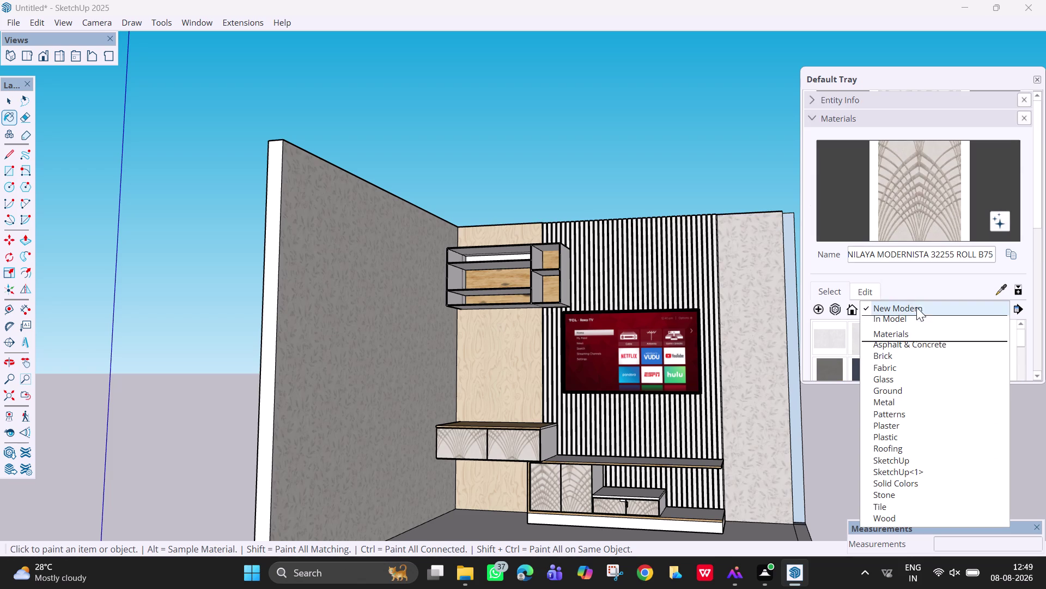
click(924, 475)
click(861, 373)
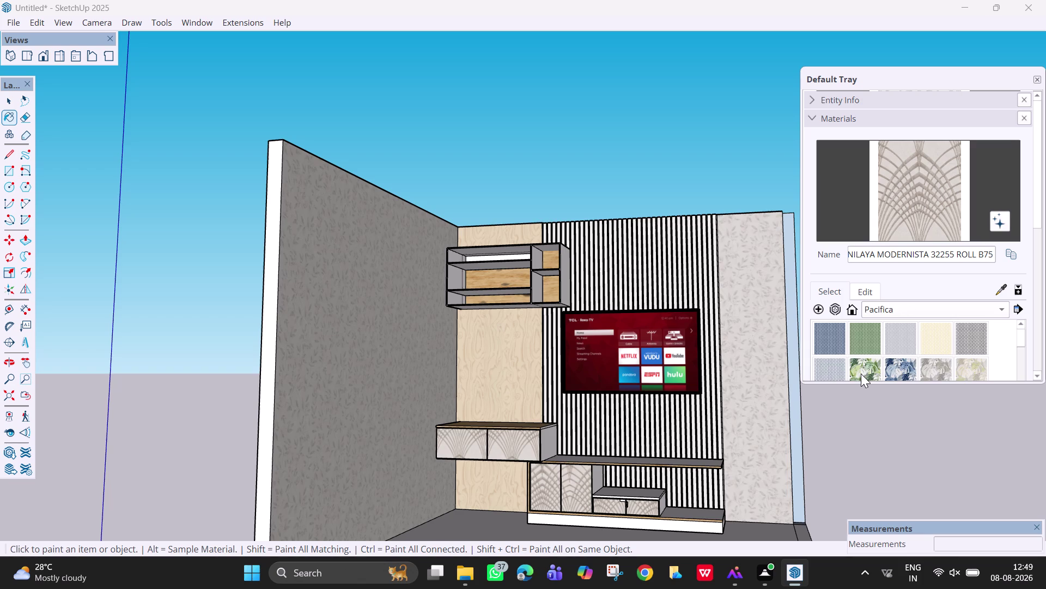
scroll(down, 3)
scroll(down, 3)
scroll(up, 3)
scroll(down, 3)
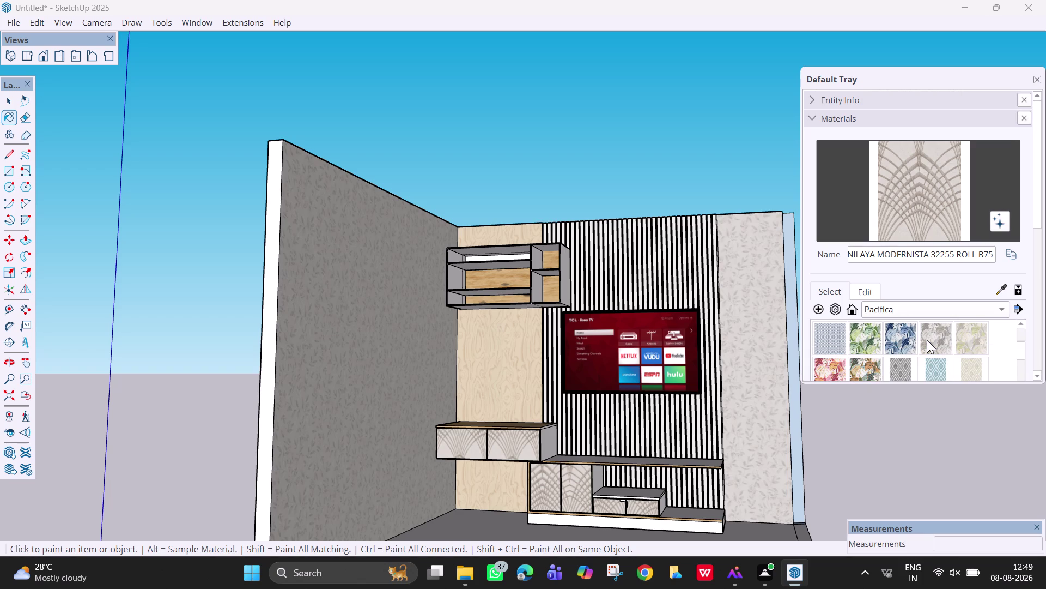
scroll(down, 3)
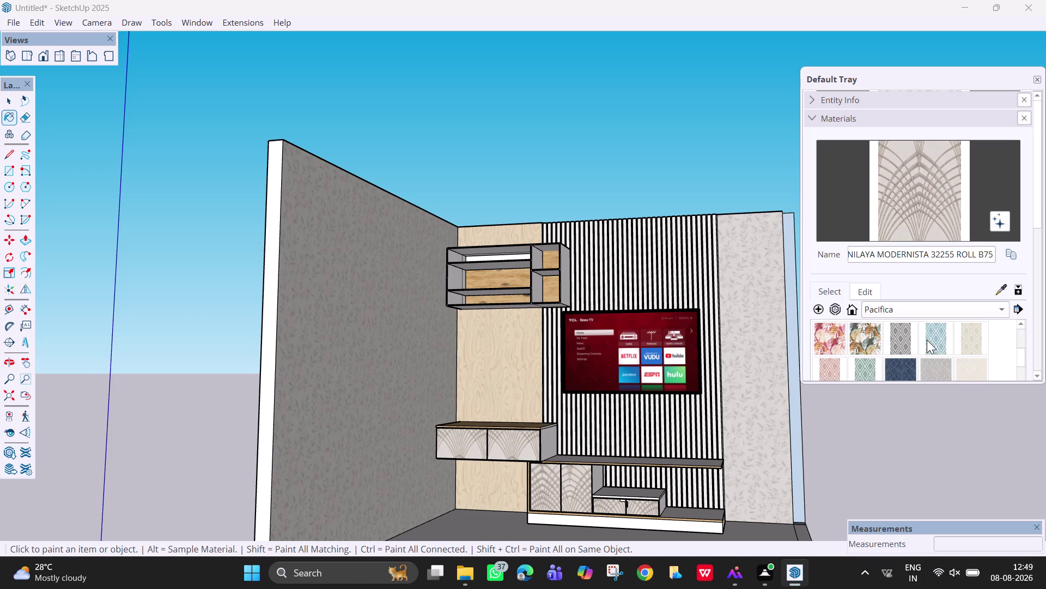
scroll(down, 3)
scroll(down, 3)
scroll(down, 3)
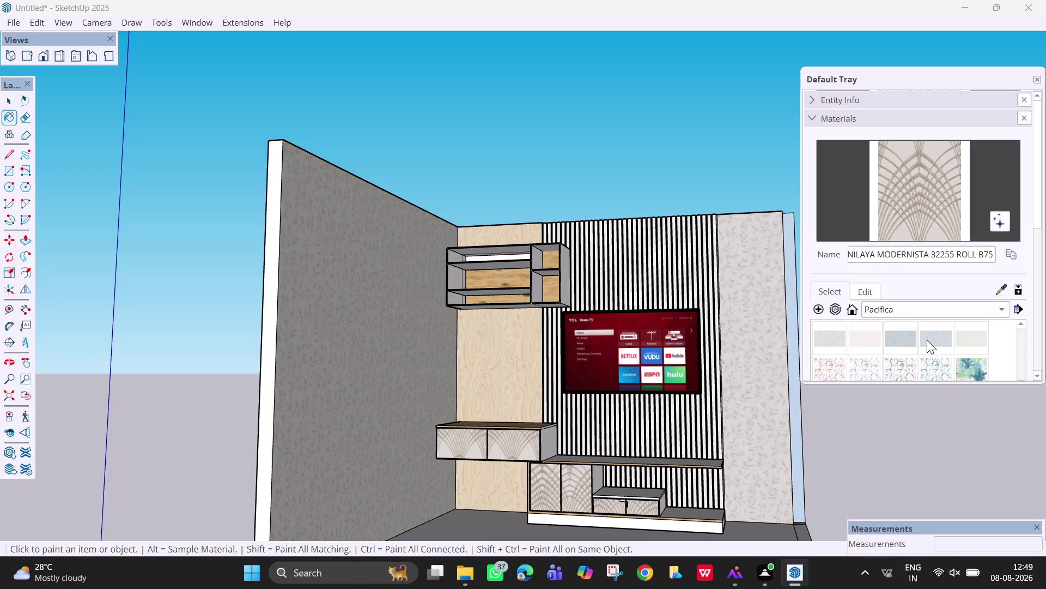
scroll(down, 3)
scroll(down, 3)
scroll(down, 3)
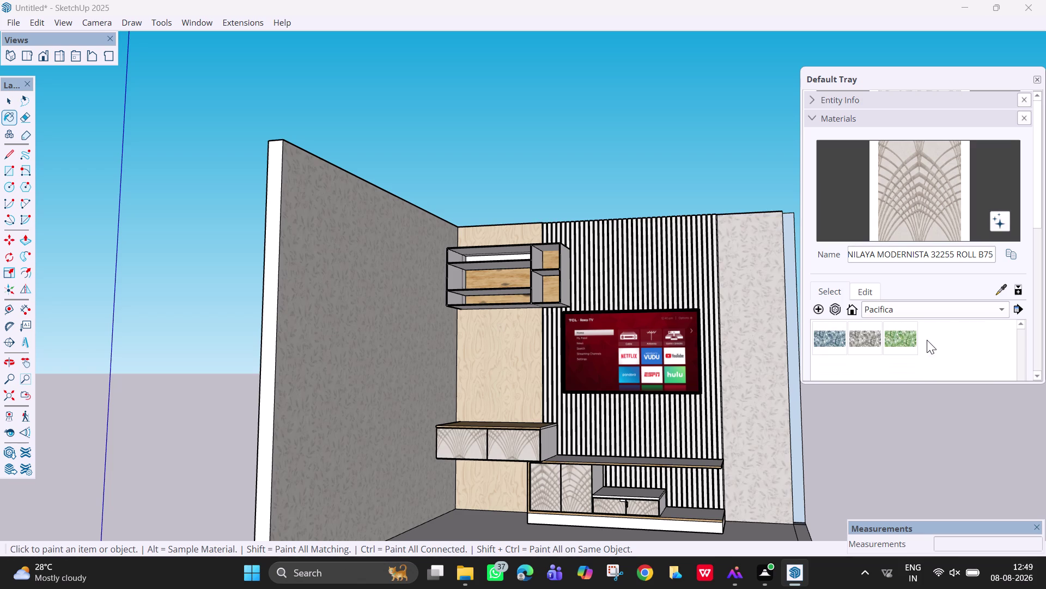
click(1041, 378)
click(1018, 385)
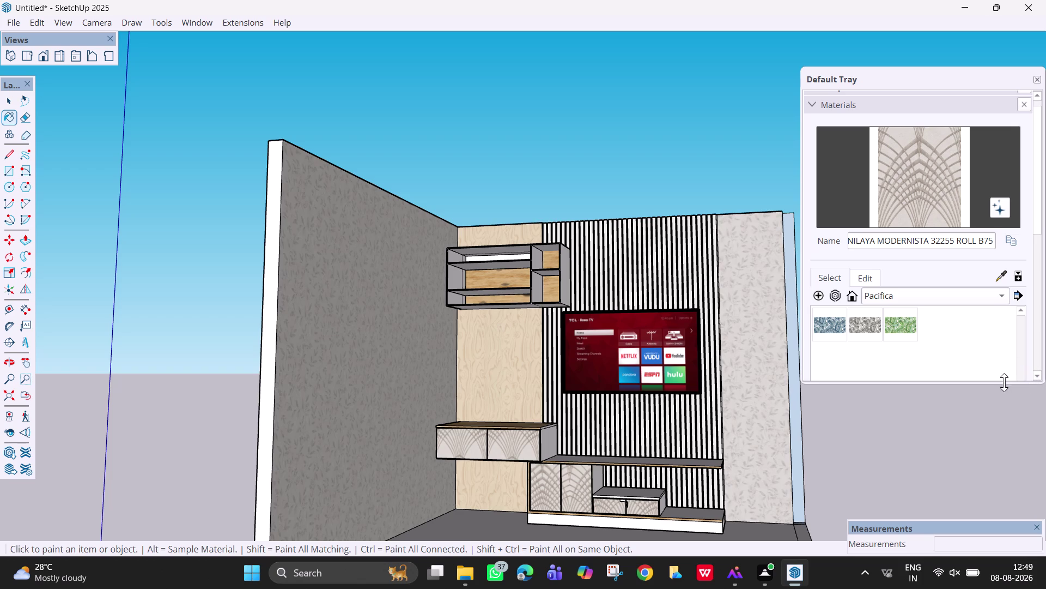
Enlarge the Materials panel, review the swatches, and return to the SketchUp<1> folder list.
drag(1003, 380, 1005, 471)
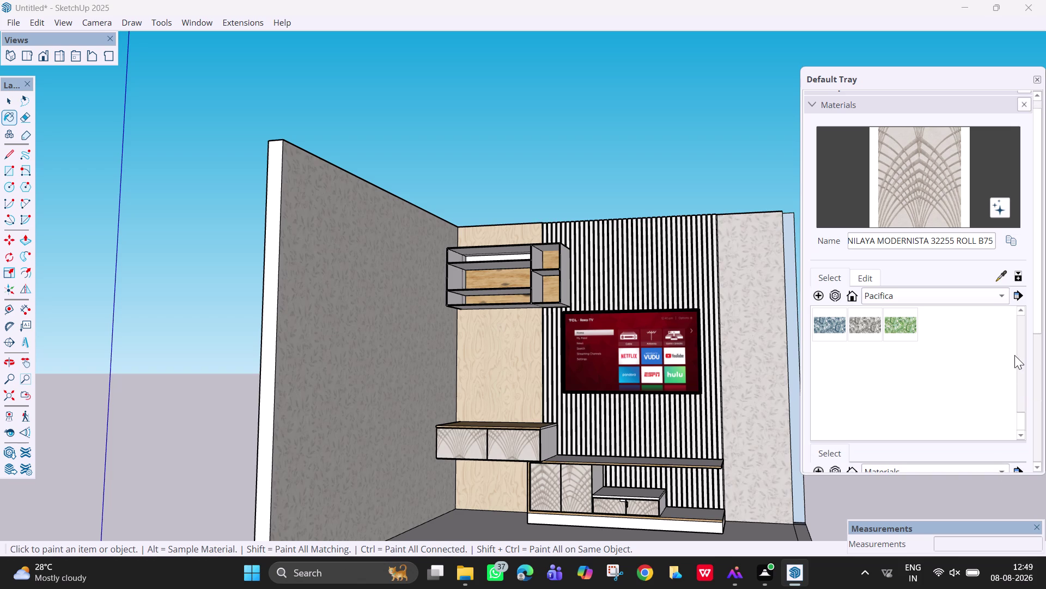
scroll(up, 3)
scroll(up, 3)
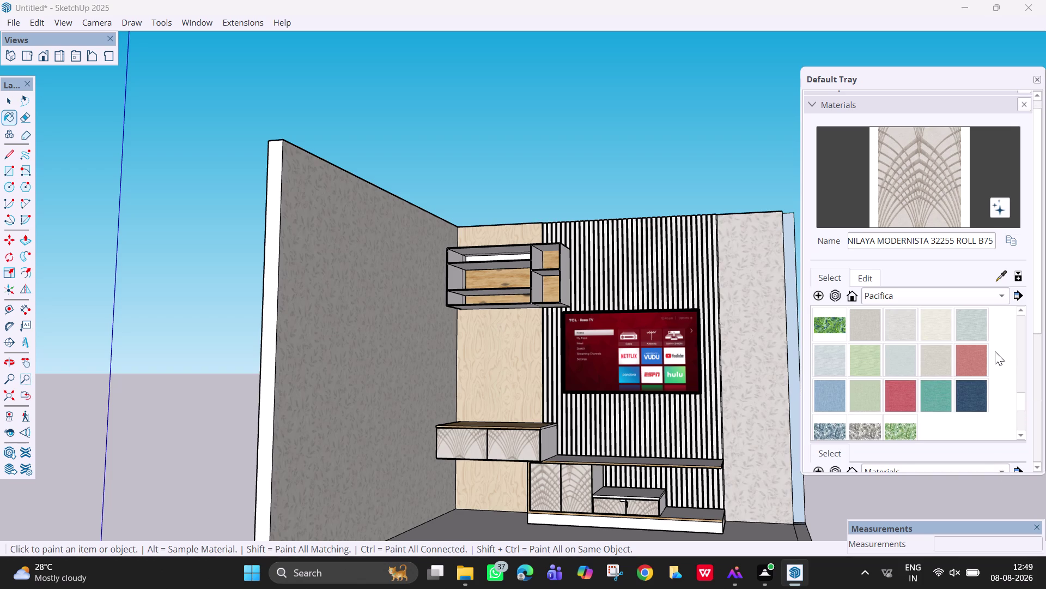
scroll(up, 3)
scroll(up, 3)
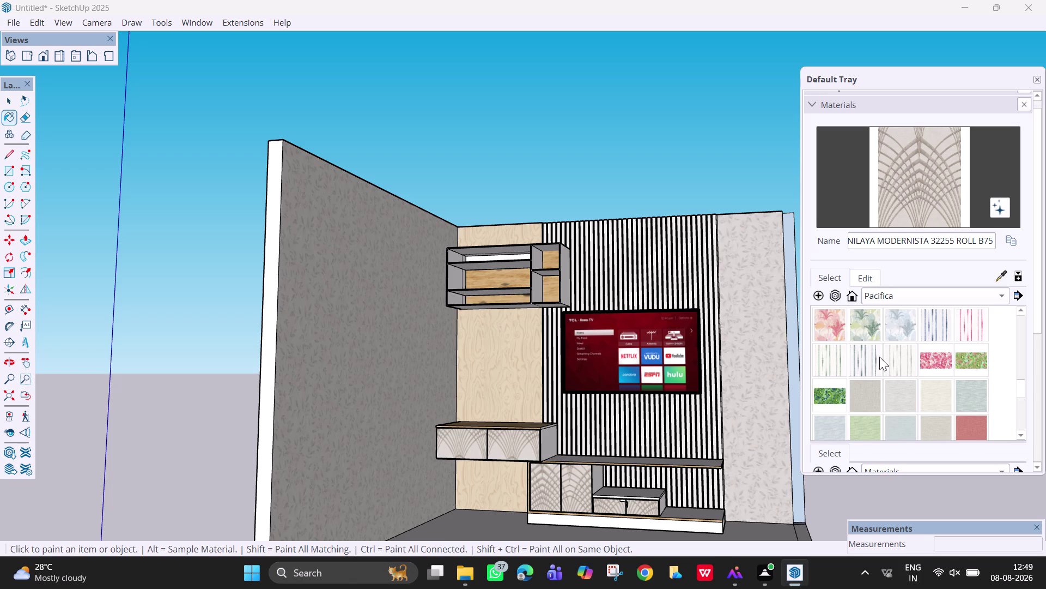
scroll(down, 3)
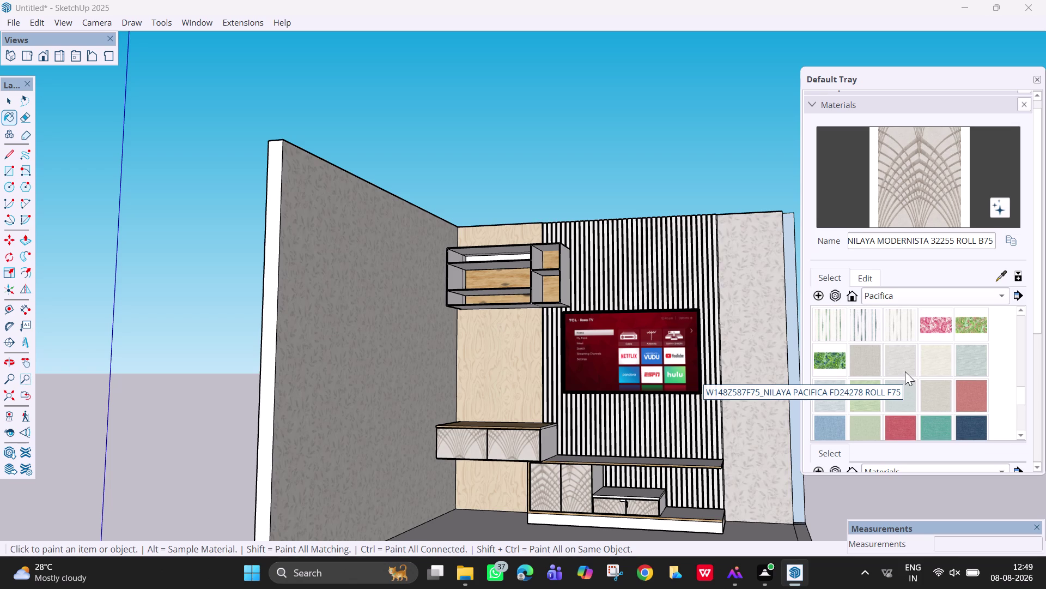
scroll(up, 3)
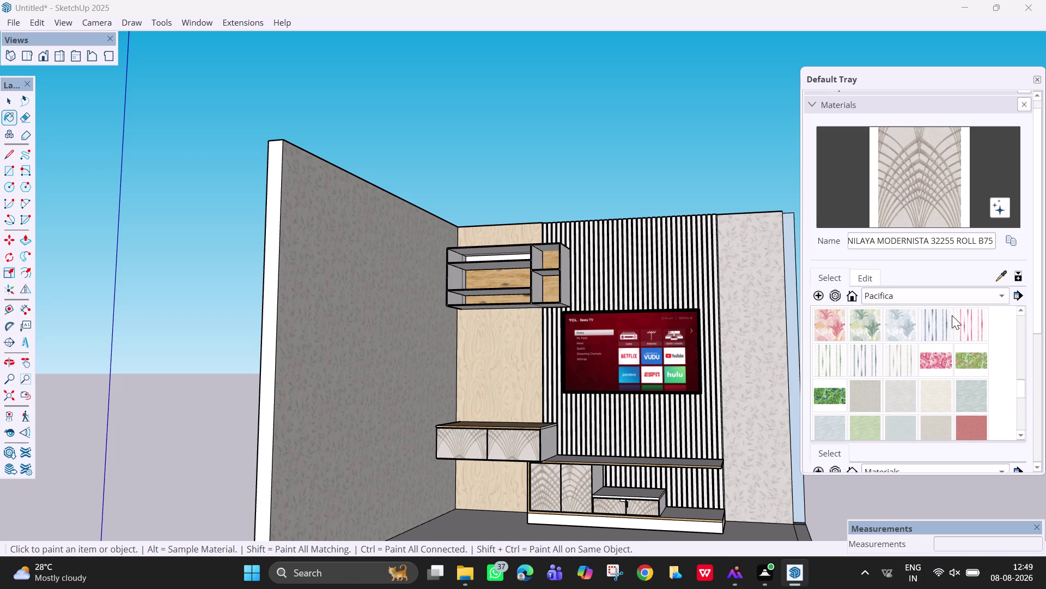
scroll(up, 3)
scroll(up, 3)
scroll(up, 3)
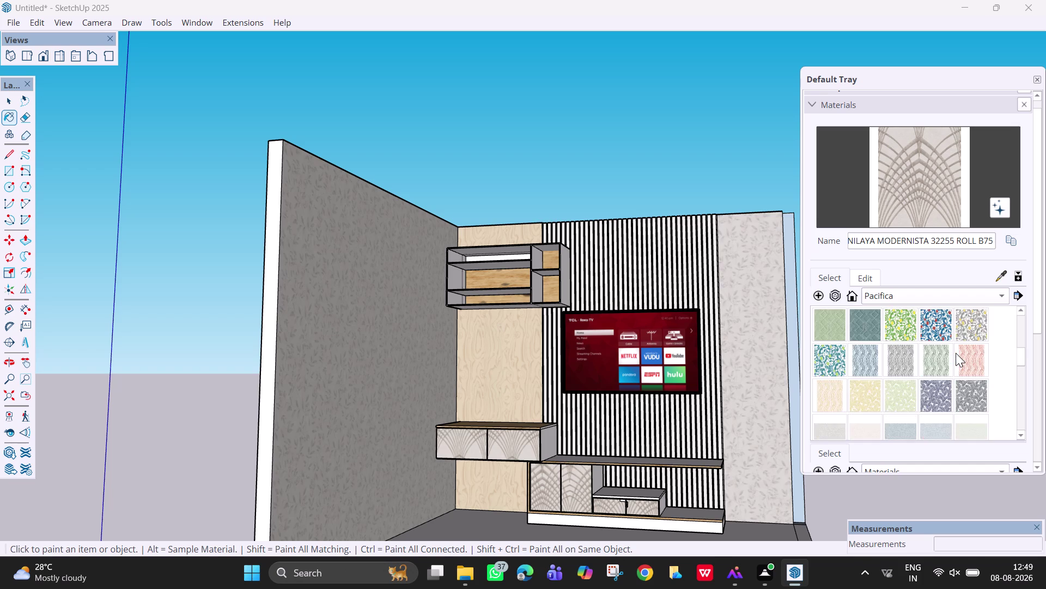
scroll(up, 3)
scroll(up, 3)
scroll(up, 3)
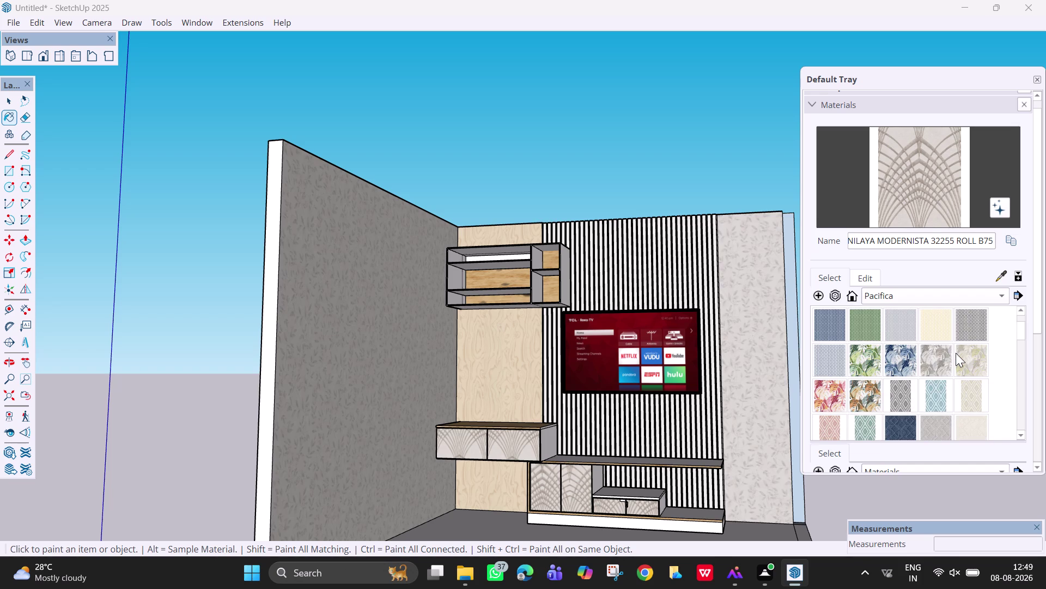
scroll(up, 3)
scroll(up, 3)
scroll(up, 3)
click(935, 308)
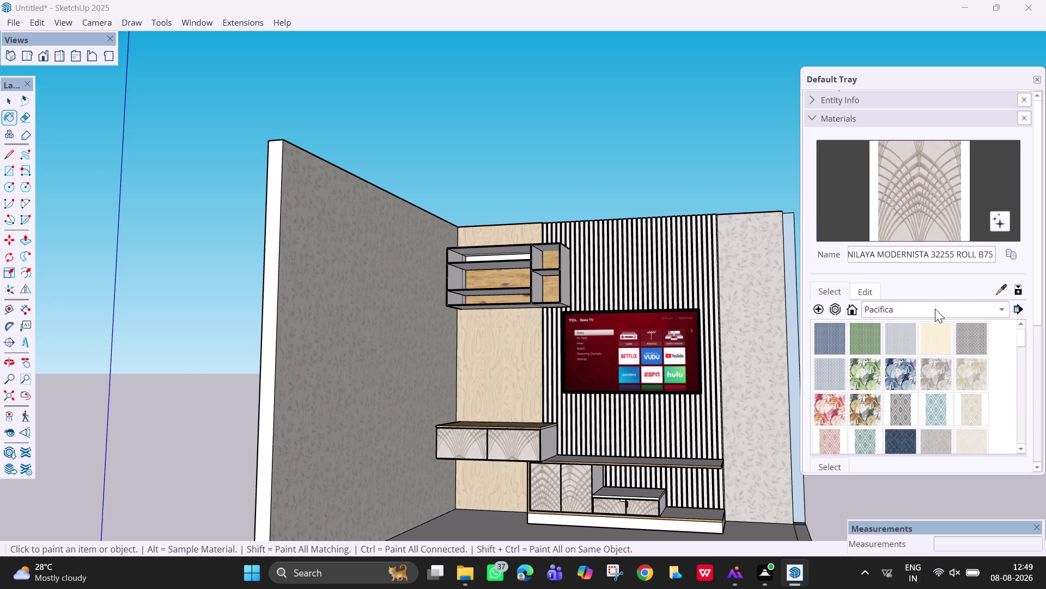
click(942, 466)
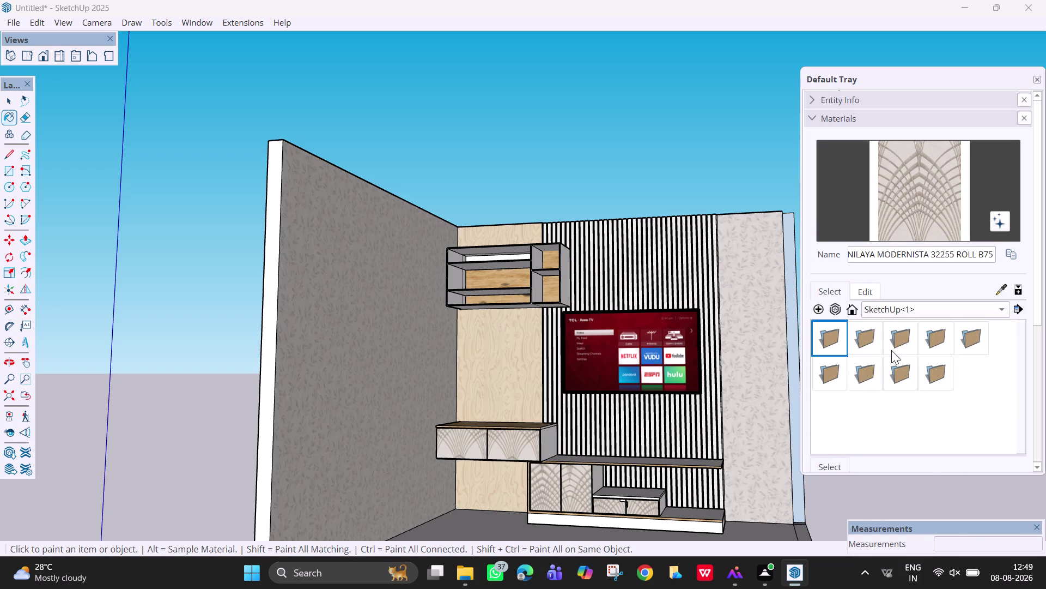
Open the Sabyasachi3 wallpaper collection and scroll through its swatches.
click(894, 383)
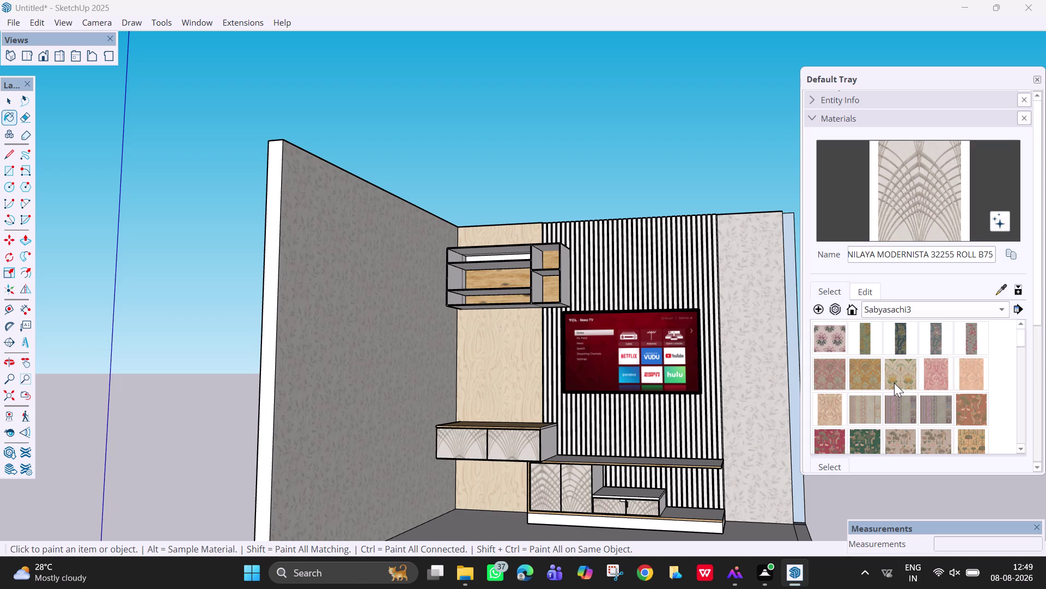
scroll(down, 3)
scroll(down, 3)
scroll(down, 3)
scroll(down, 3)
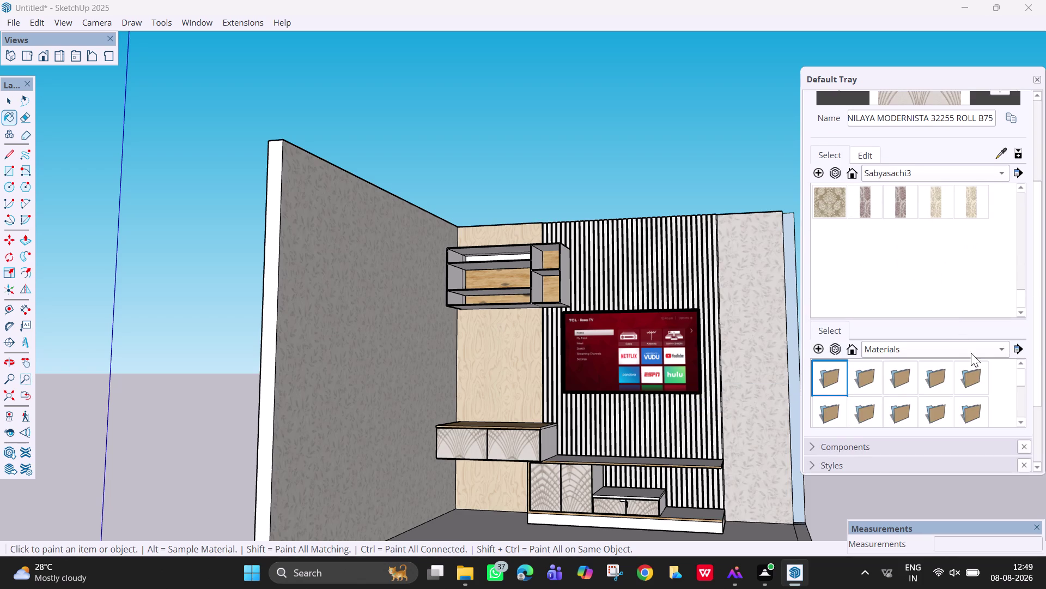
scroll(down, 3)
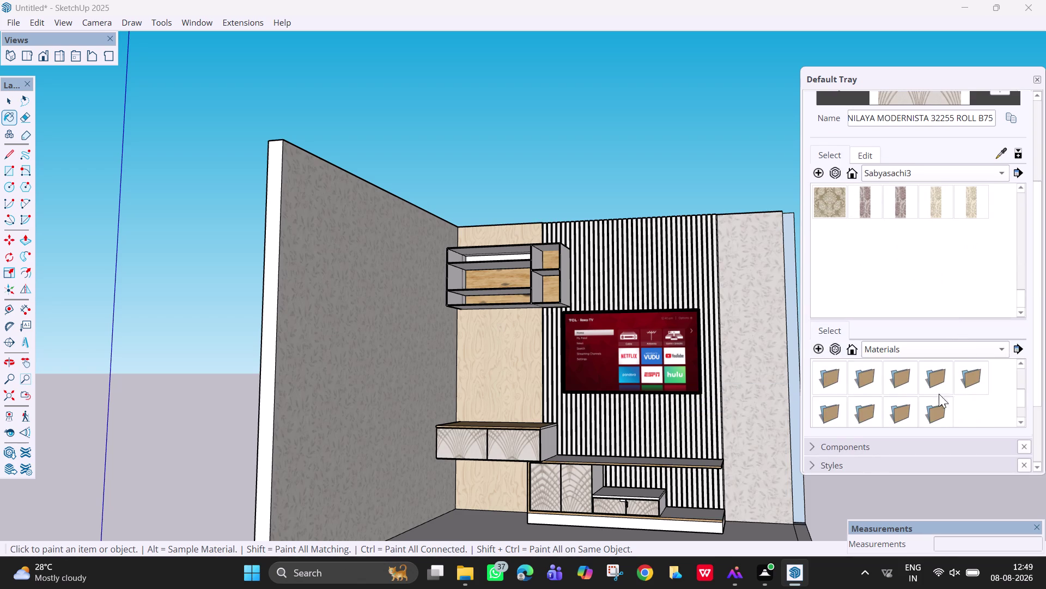
Switch the library to SketchUp<1> and open its Scott Living collection.
click(982, 345)
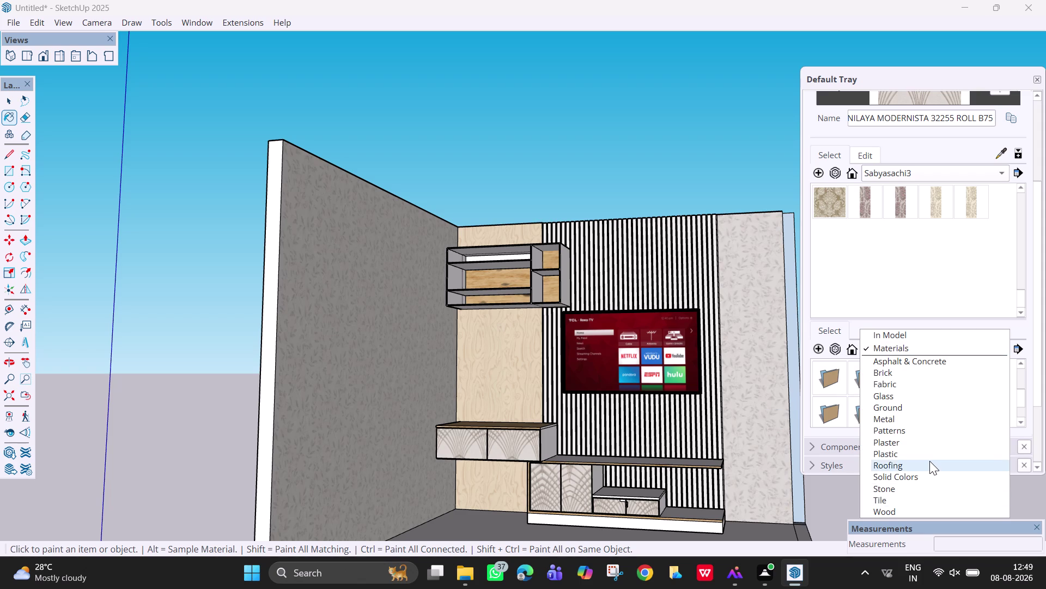
scroll(down, 3)
scroll(down, 3)
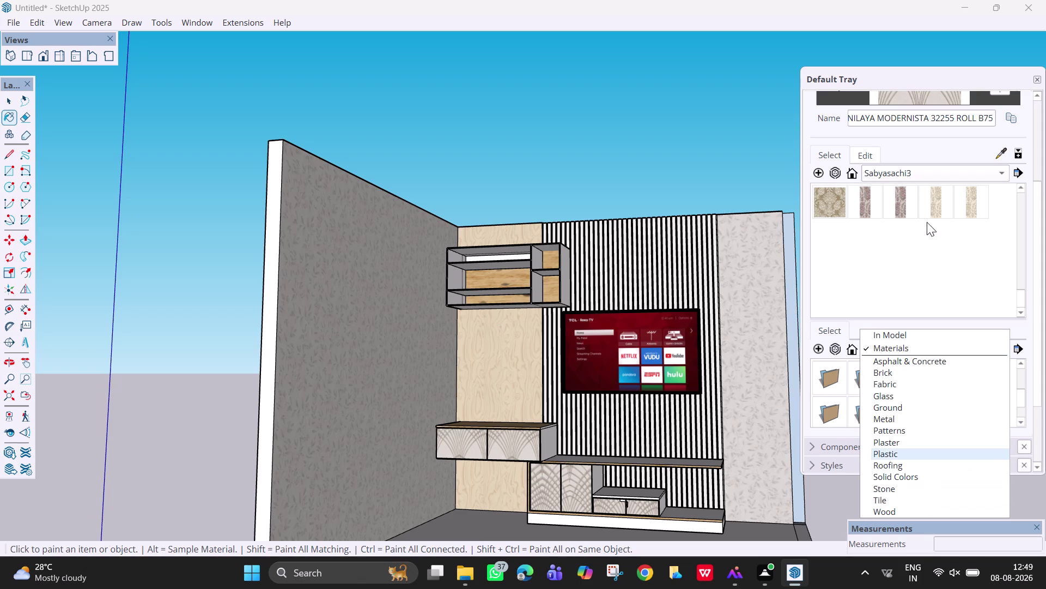
scroll(up, 3)
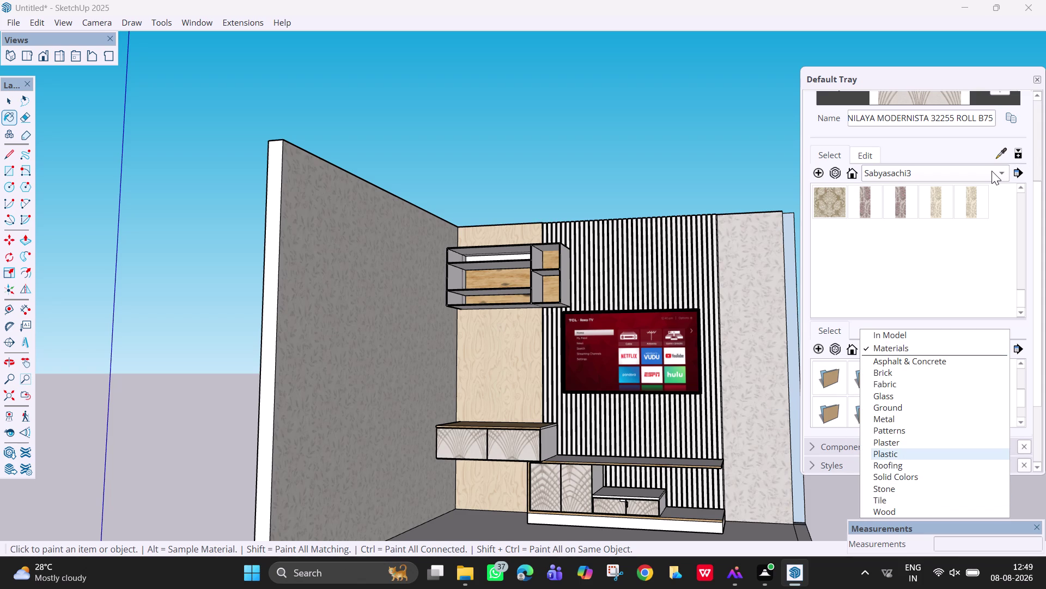
click(985, 175)
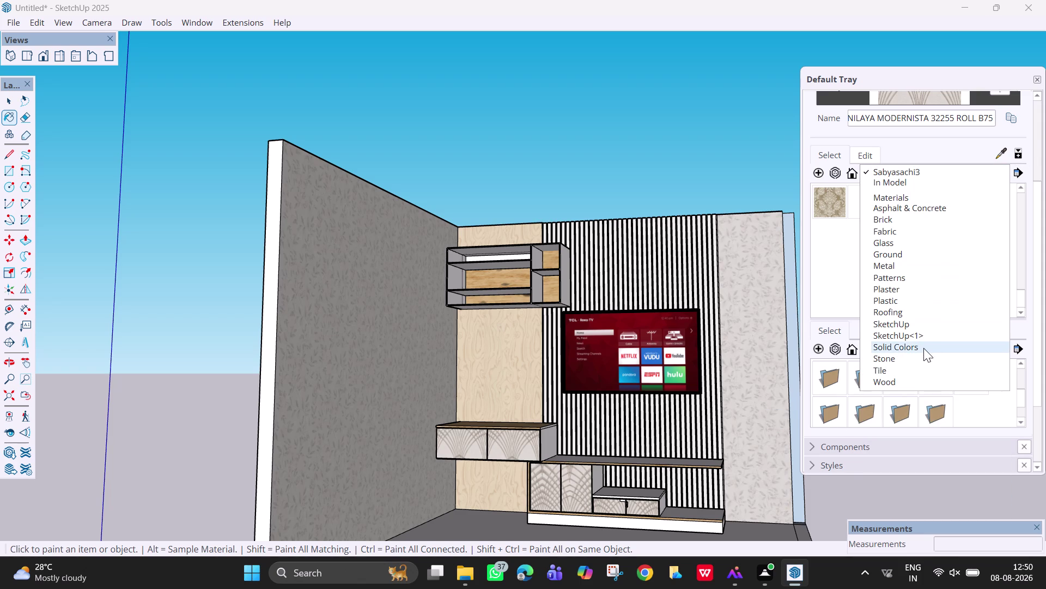
click(913, 336)
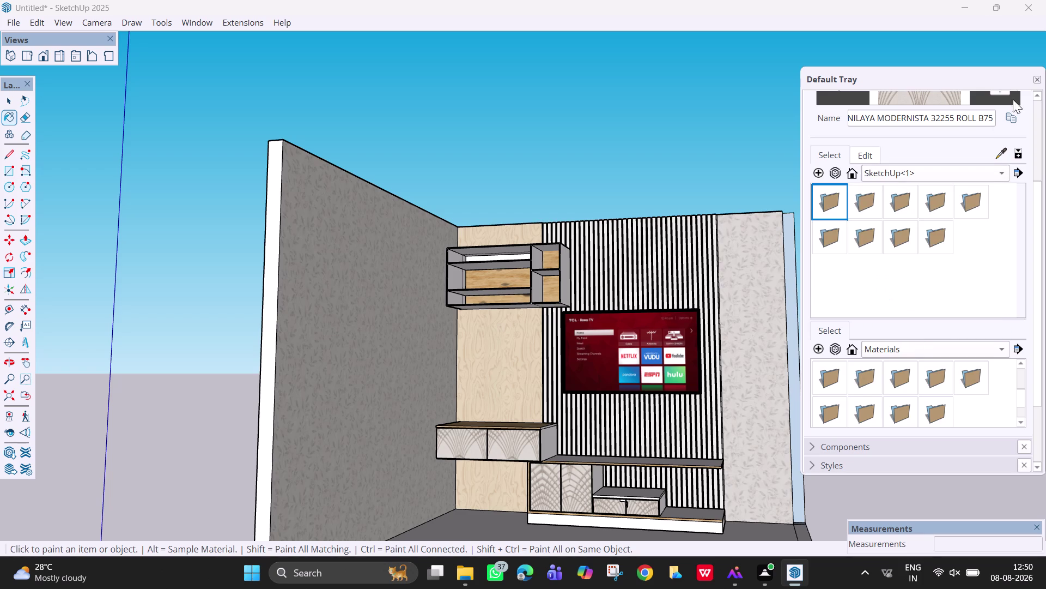
scroll(up, 3)
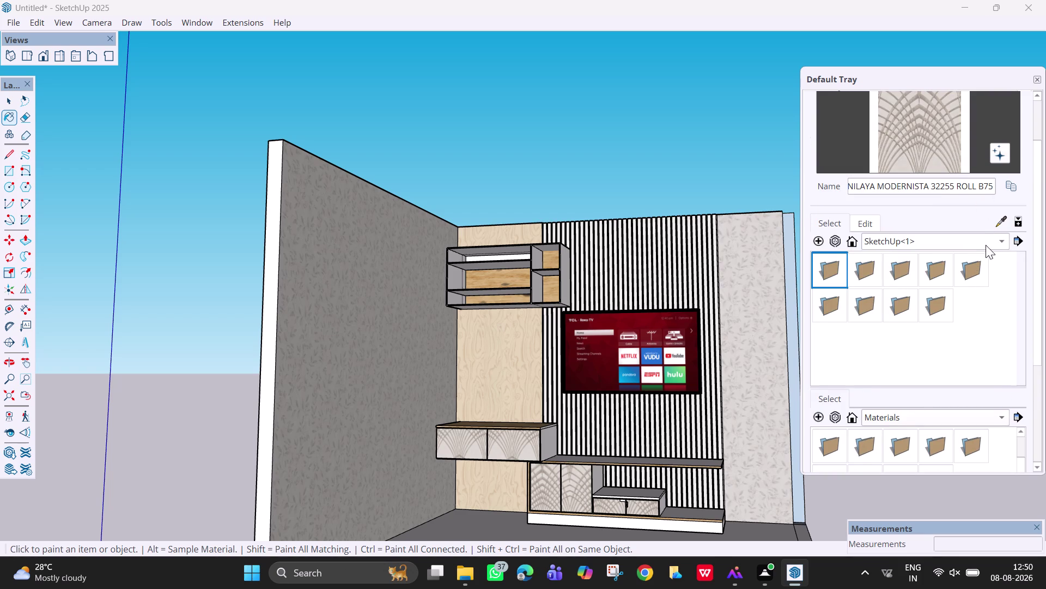
click(930, 301)
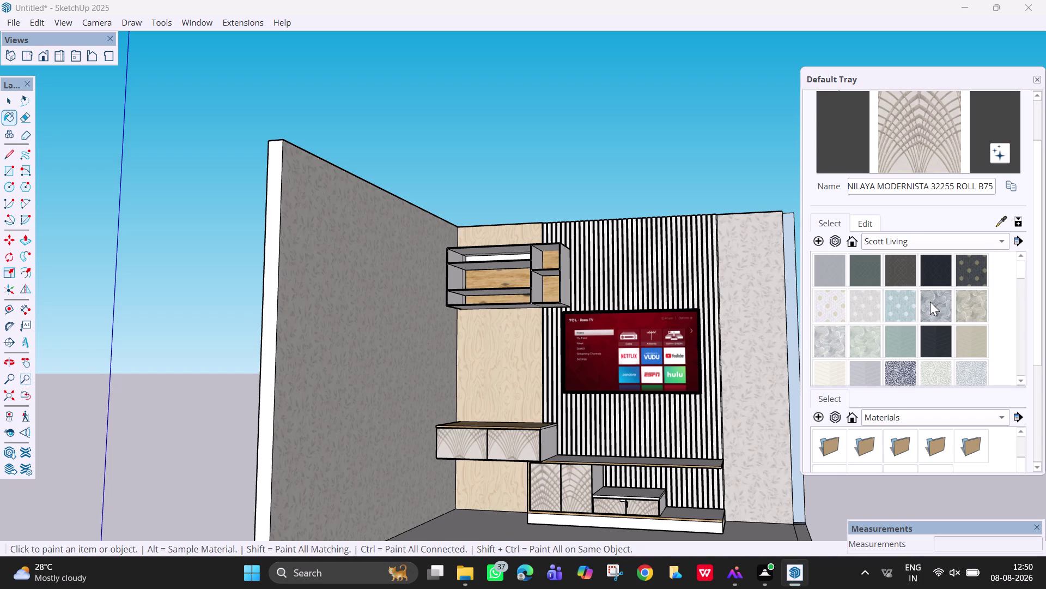
Scroll the Scott Living swatches and select the pale blue FD24283 wallpaper.
scroll(down, 3)
scroll(down, 3)
scroll(down, 3)
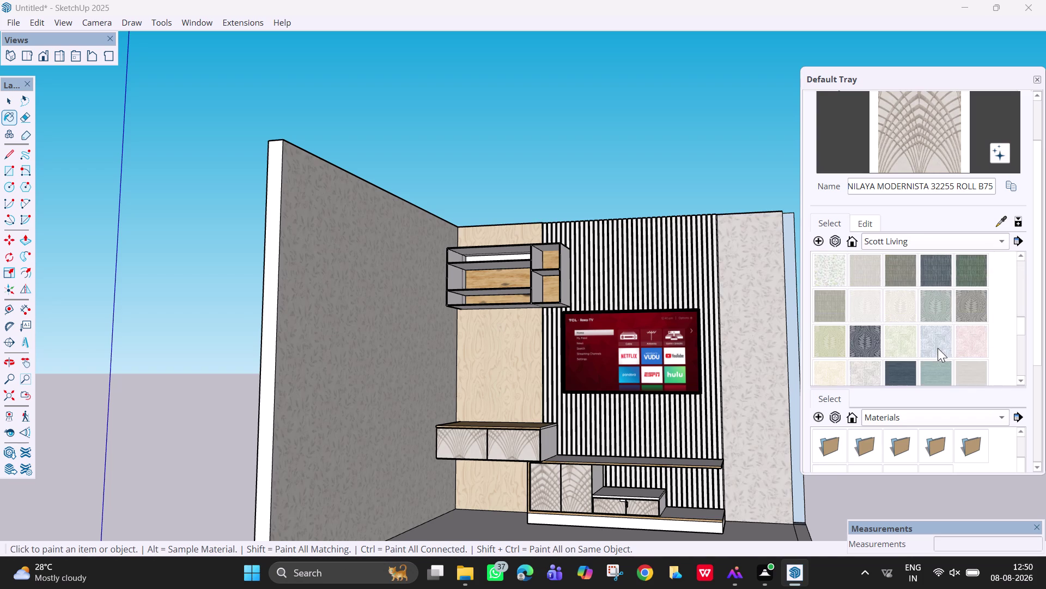
scroll(down, 3)
scroll(up, 3)
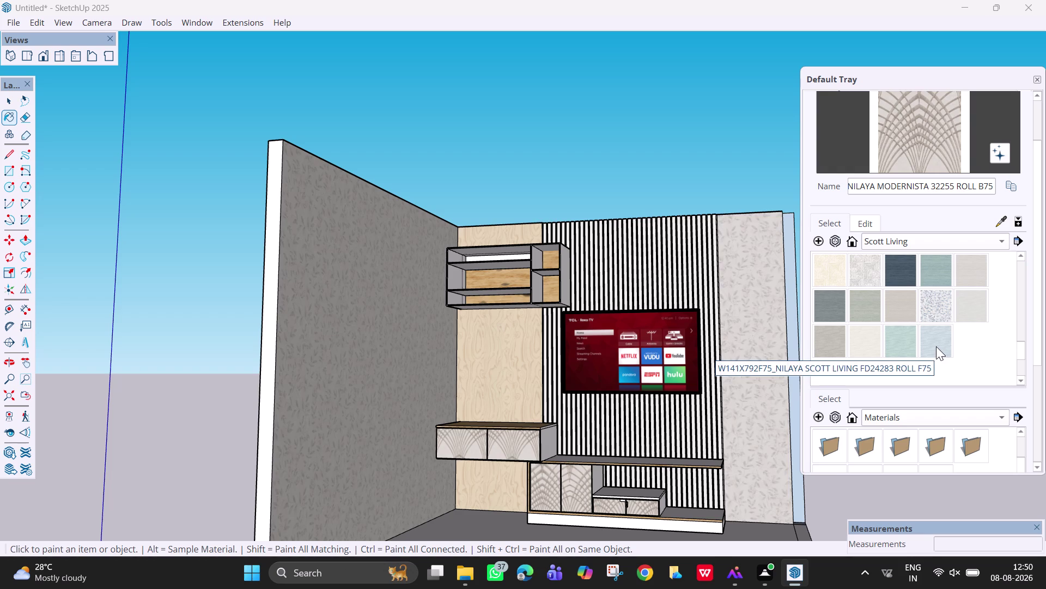
click(936, 346)
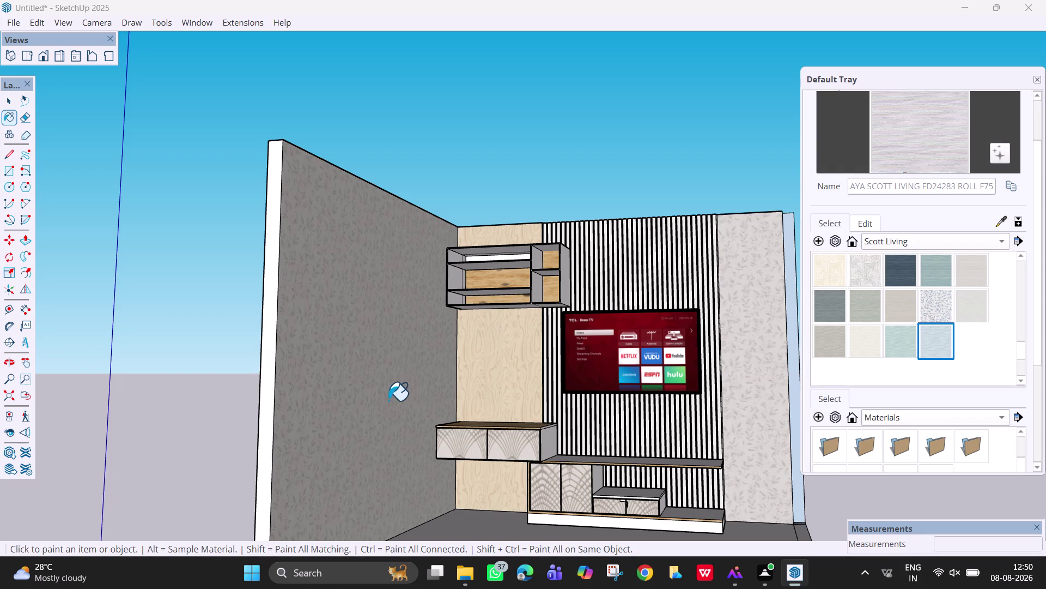
Paint the tall back panel with pale blue FD24283 wallpaper and zoom in to check it.
click(499, 369)
scroll(up, 3)
middle_drag(504, 370, 561, 425)
middle_drag(466, 423, 420, 420)
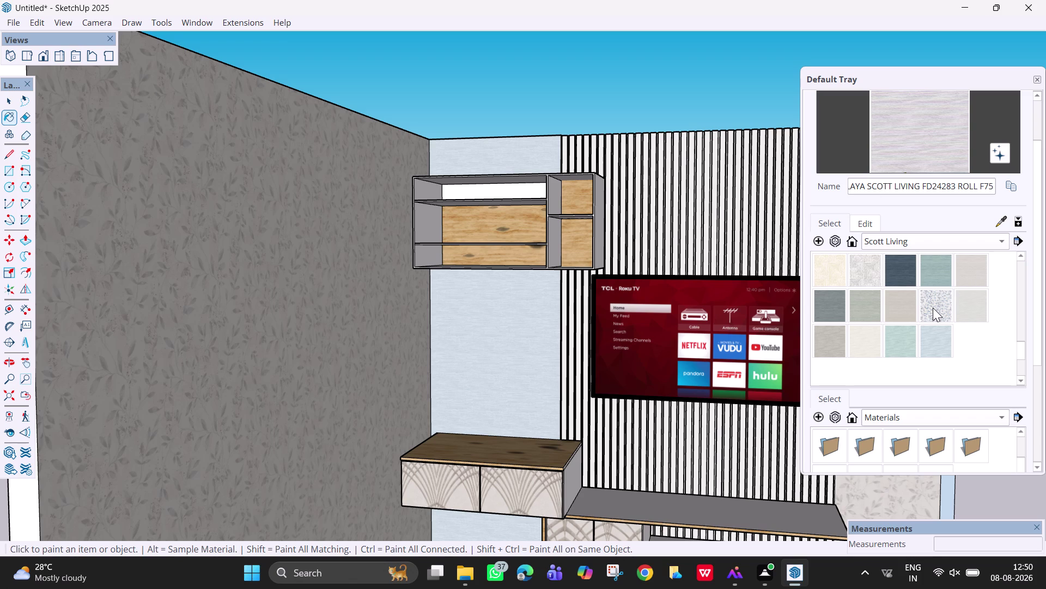
scroll(up, 3)
scroll(up, 3)
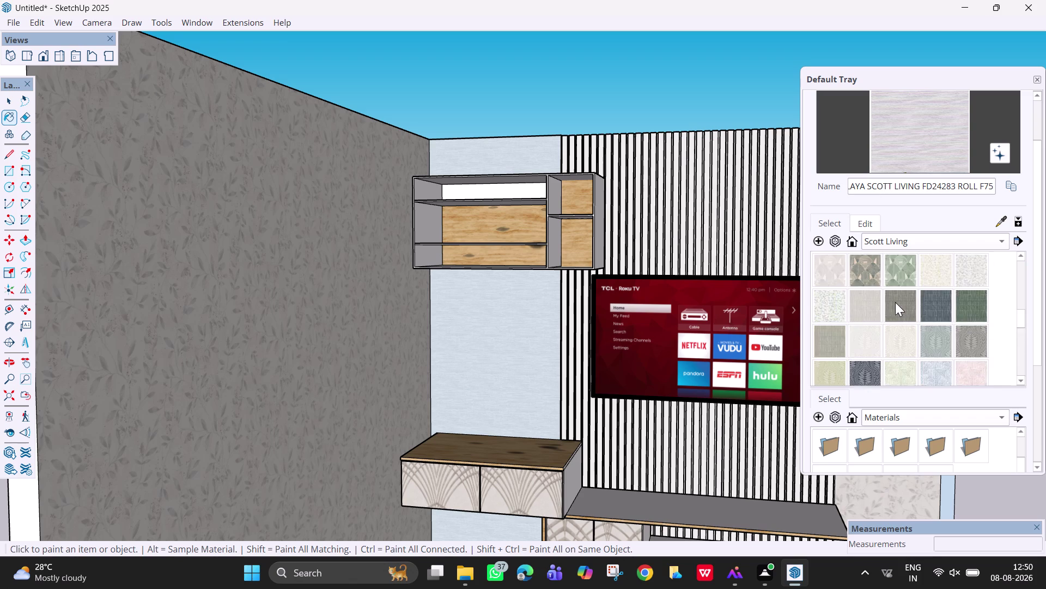
scroll(up, 3)
scroll(up, 3)
scroll(up, 3)
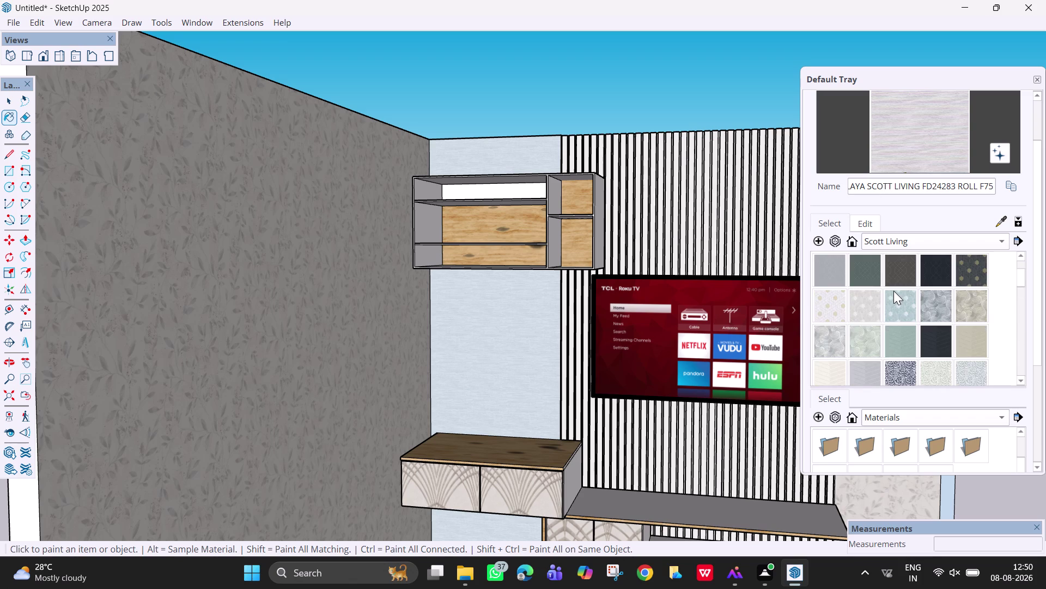
scroll(up, 3)
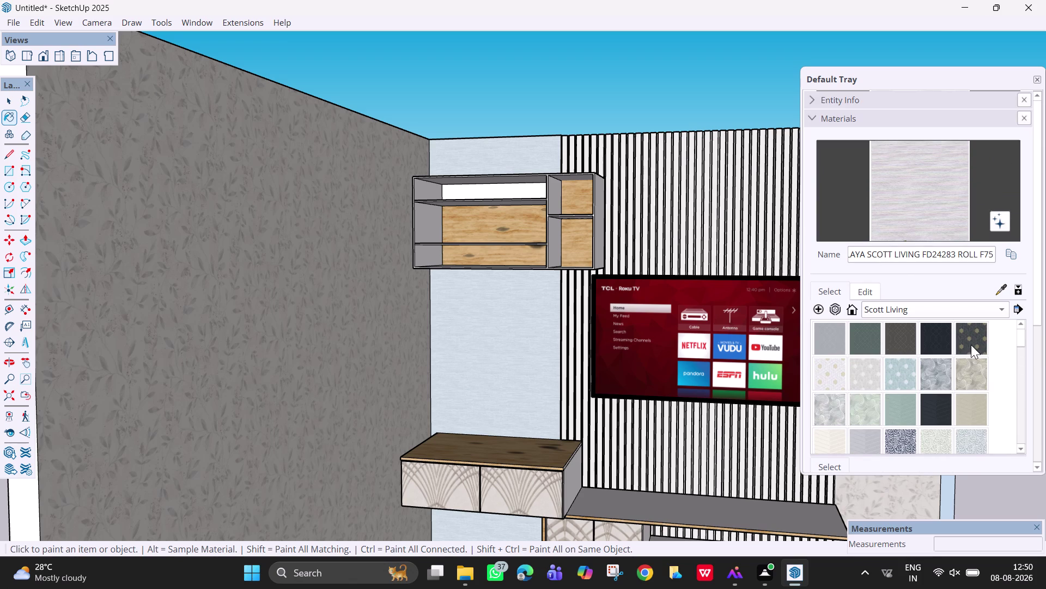
scroll(down, 3)
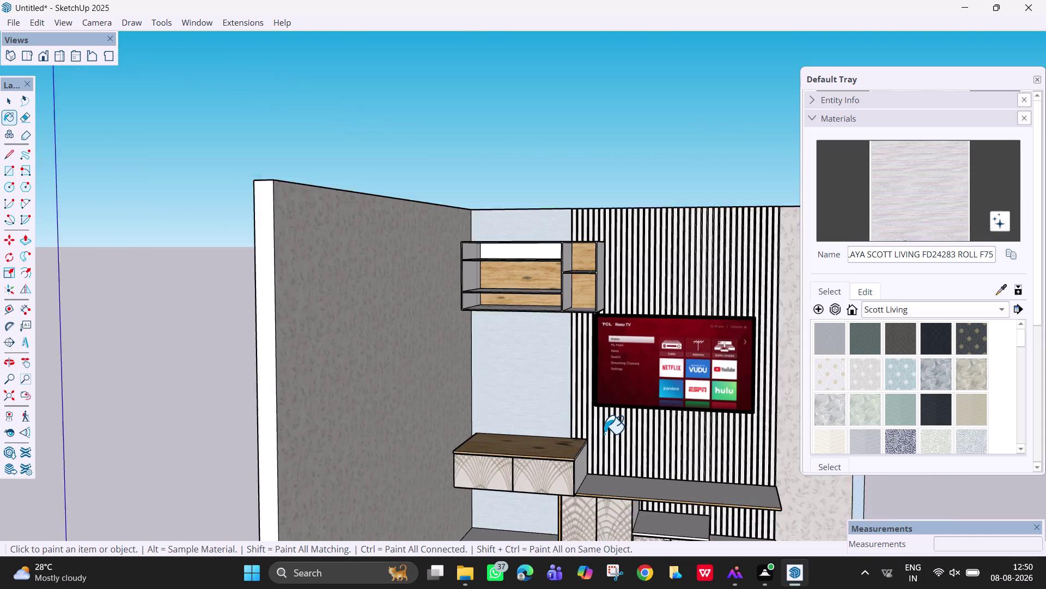
scroll(down, 3)
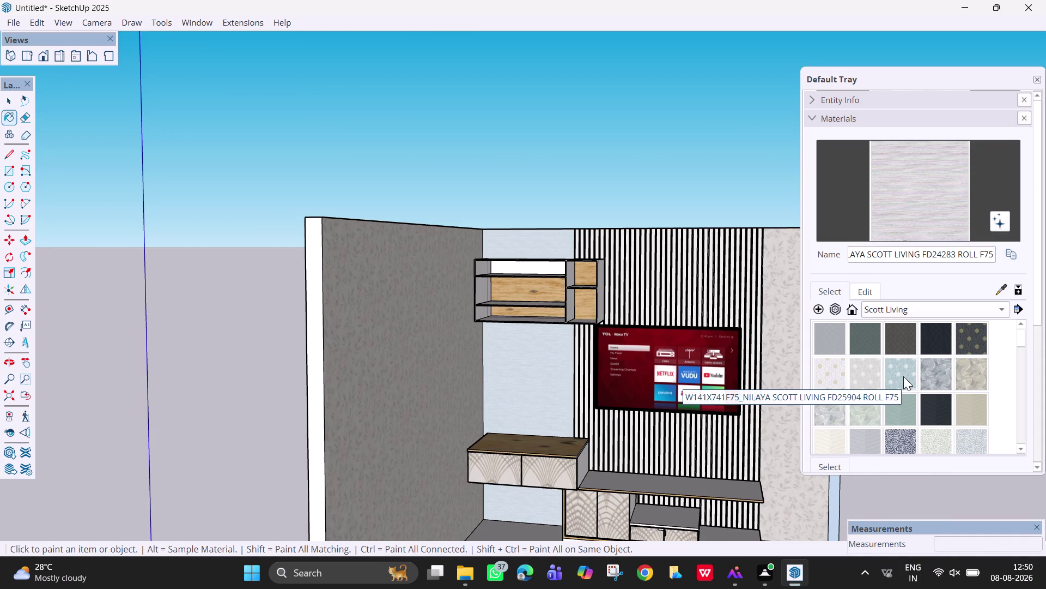
scroll(up, 3)
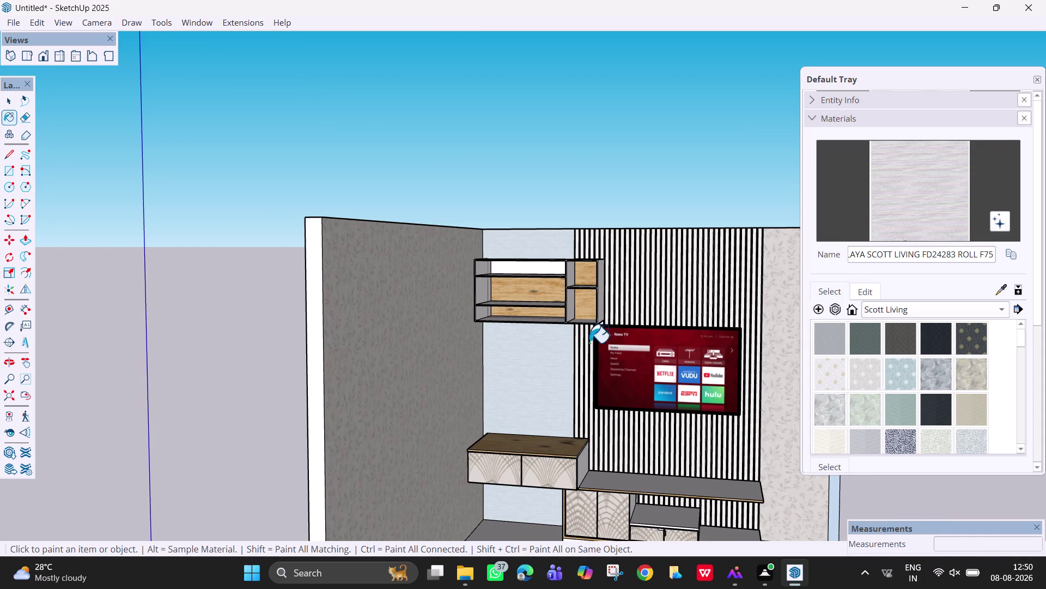
click(1015, 306)
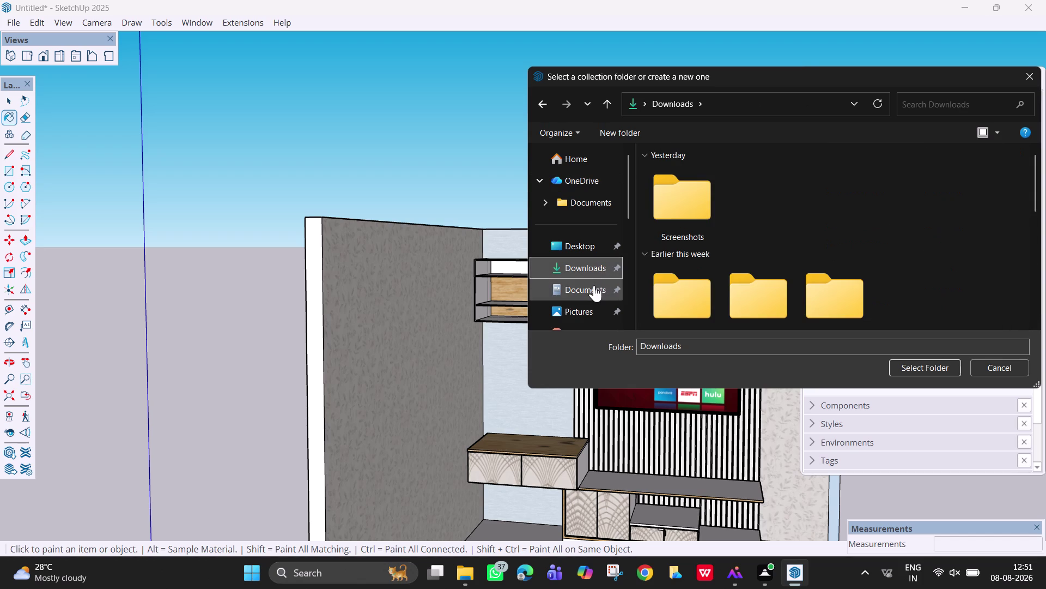